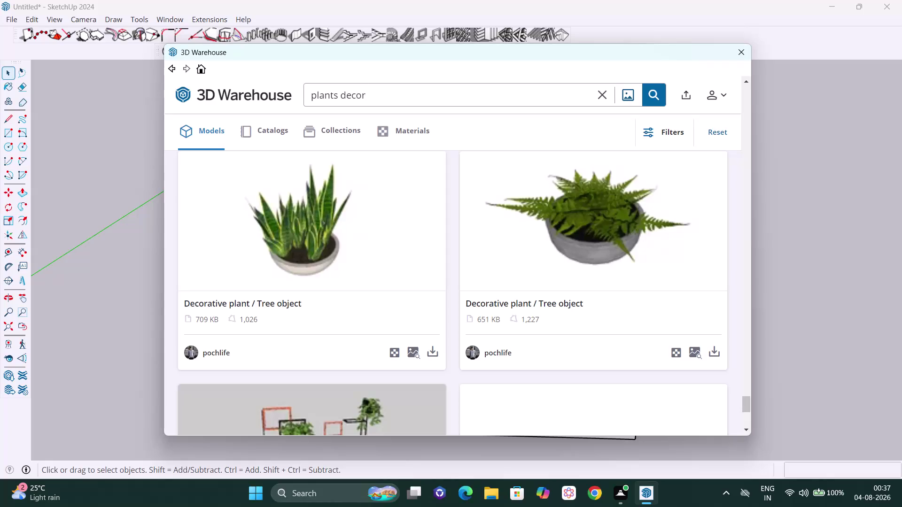
Replace the old search with 'snake plant' and browse the 3D Warehouse results.
key(BackSpace)
key(BackSpace)
key(BackSpace)
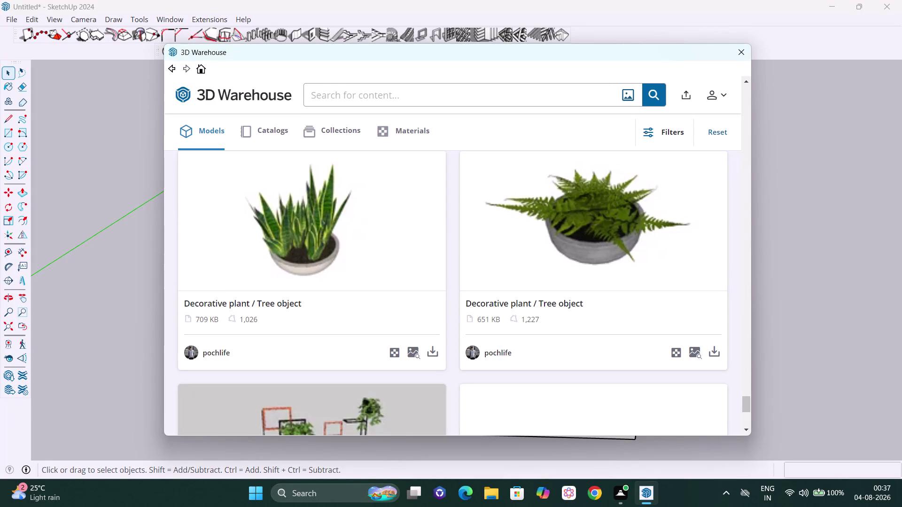
text(snake)
key(space)
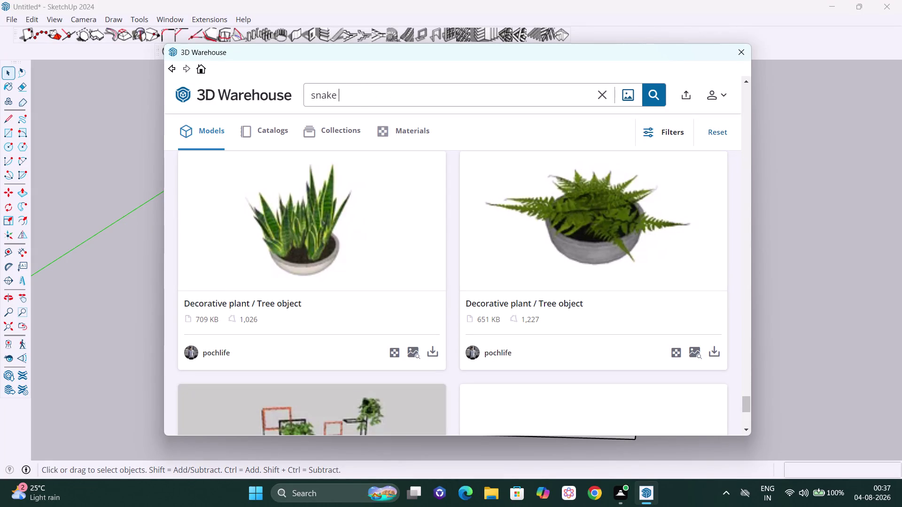
text(plant)
key(Return)
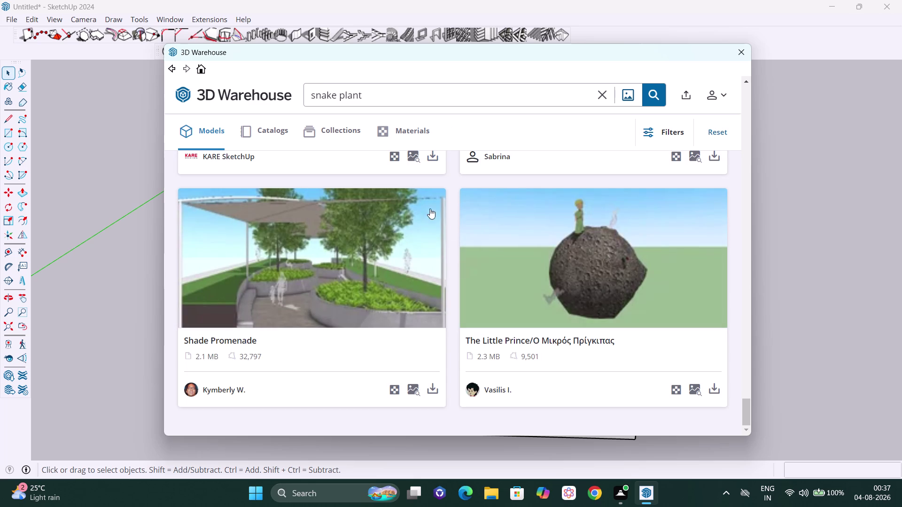
scroll(down, 3)
scroll(down, 3)
scroll(down, 3)
scroll(down, 3)
Clear the box and search for 'bird of paradise'.
click(366, 96)
key(BackSpace)
key(BackSpace)
key(BackSpace)
text(bi)
text(rd)
key(space)
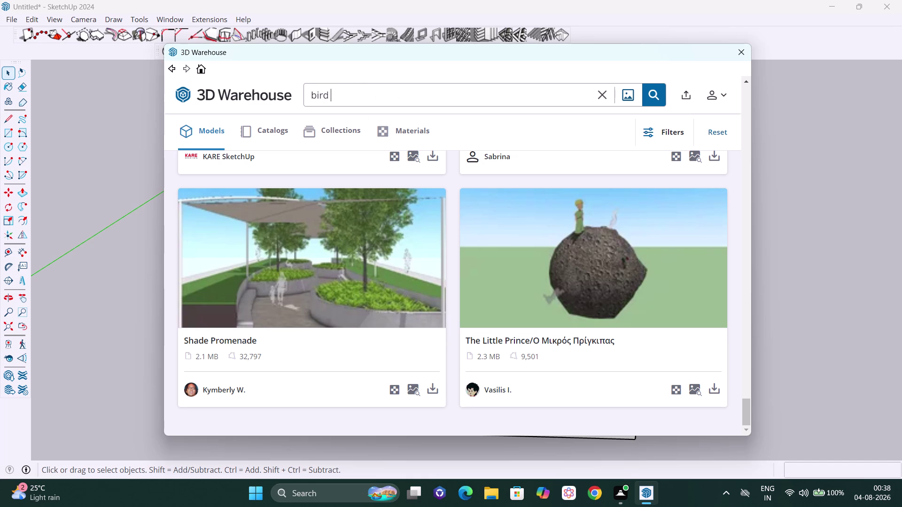
text(of p[ara)
text(dise)
key(Return)
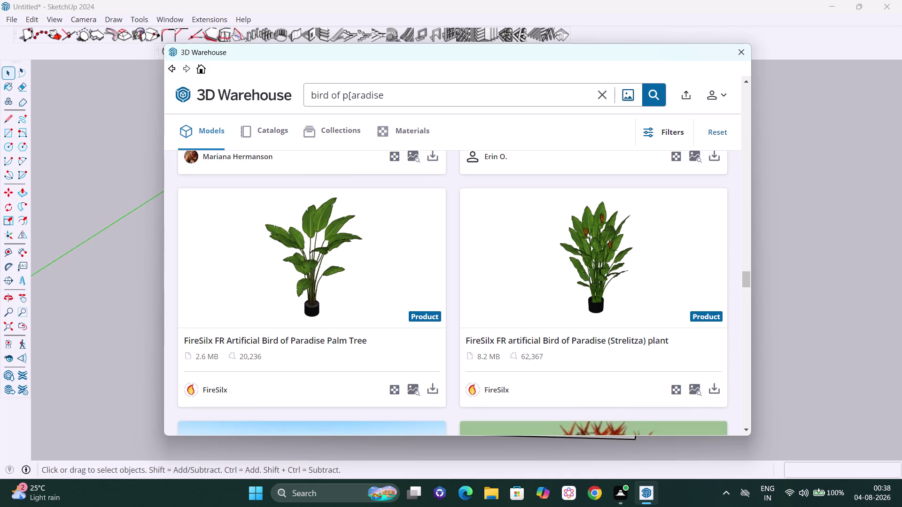
Remove the stray bracket typo and rerun the bird of paradise search.
click(352, 94)
key(BackSpace)
key(Return)
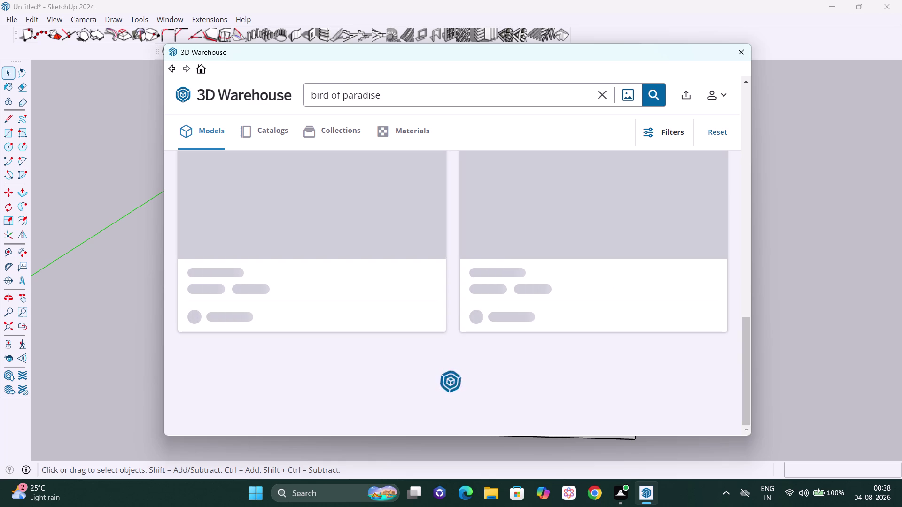
Browse the bird of paradise results and download the Strelitzia Nicolai Plant in Pot.
scroll(down, 3)
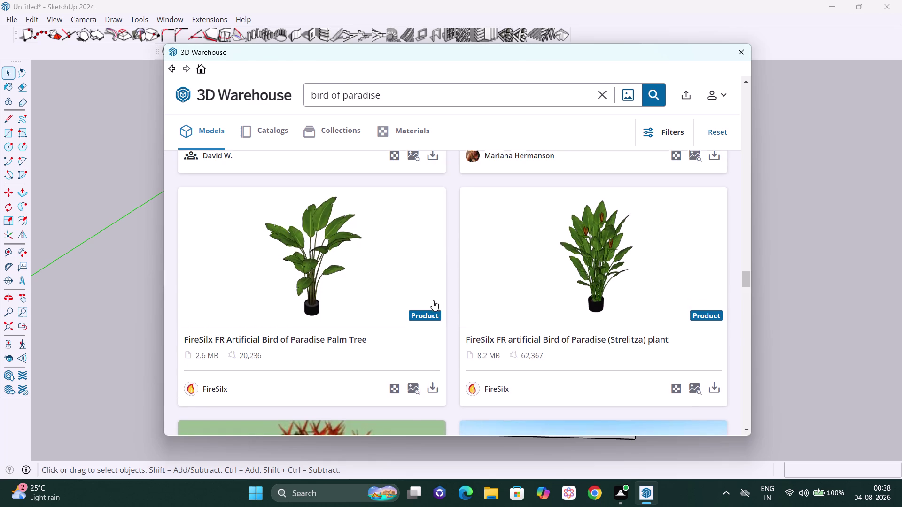
scroll(down, 3)
scroll(down, 3)
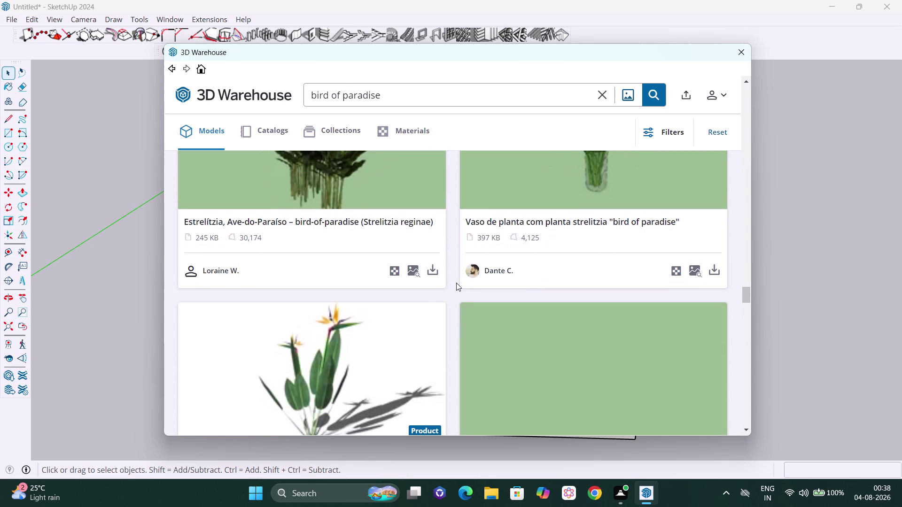
scroll(down, 3)
scroll(down, 3)
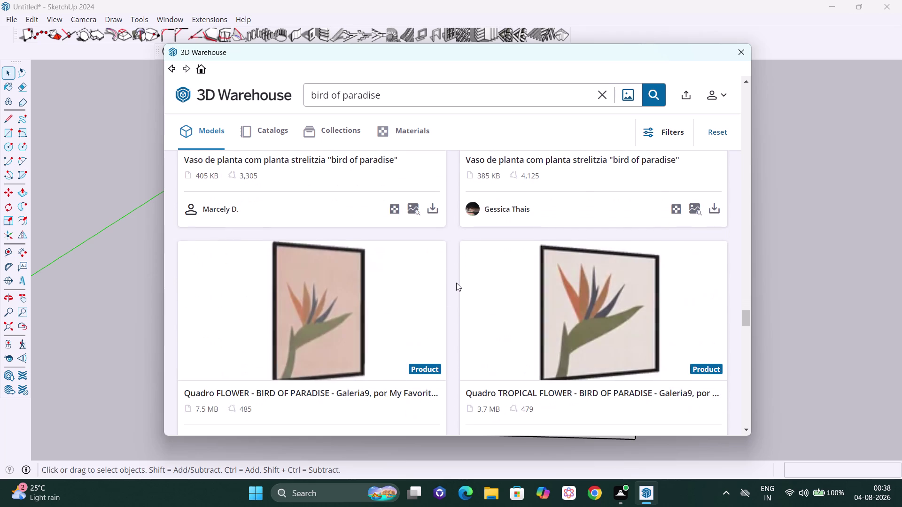
scroll(down, 3)
scroll(up, 3)
scroll(down, 3)
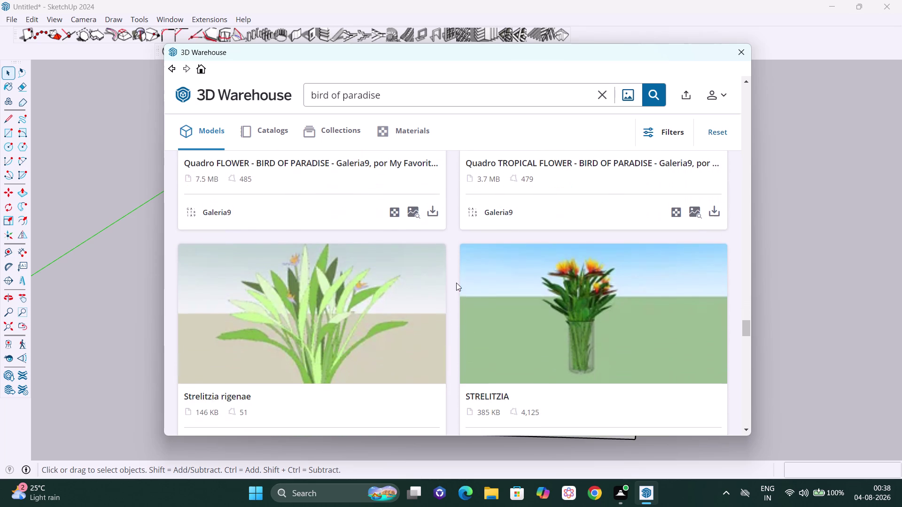
scroll(down, 3)
scroll(down, 3)
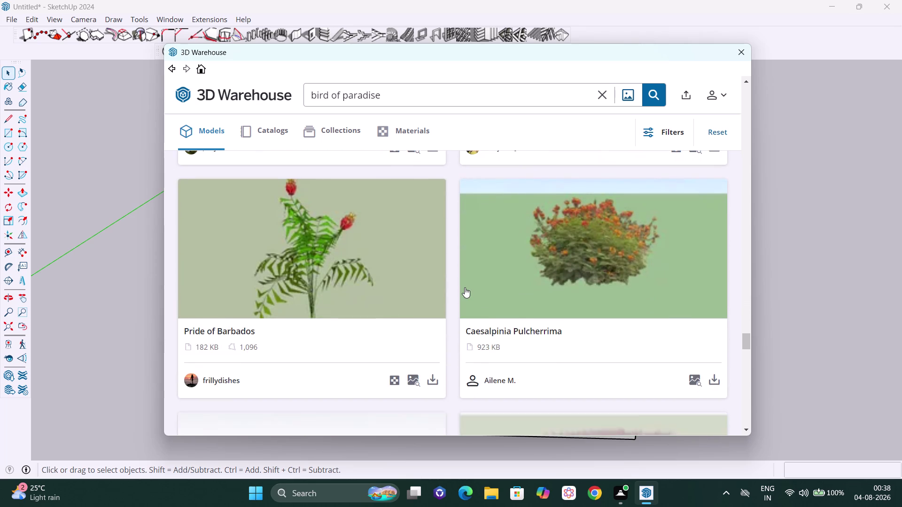
scroll(up, 3)
scroll(down, 3)
scroll(down, 3)
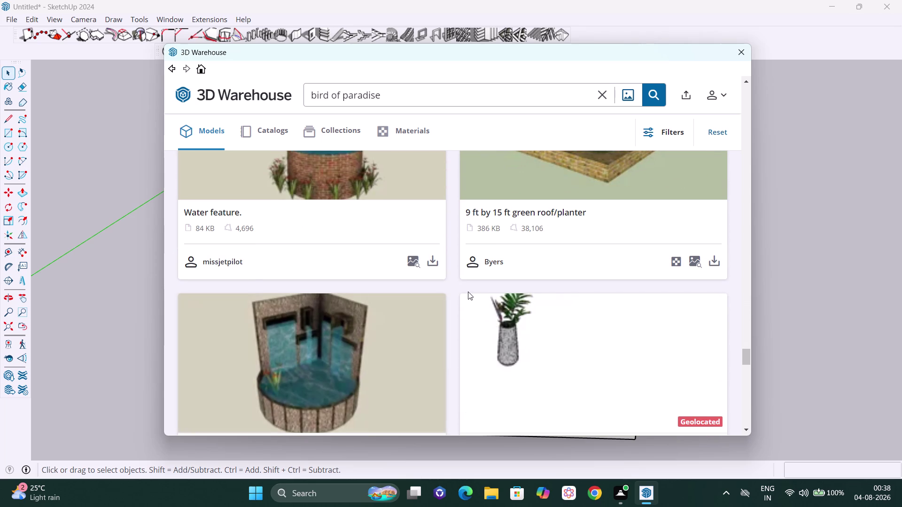
scroll(down, 3)
scroll(down, 3)
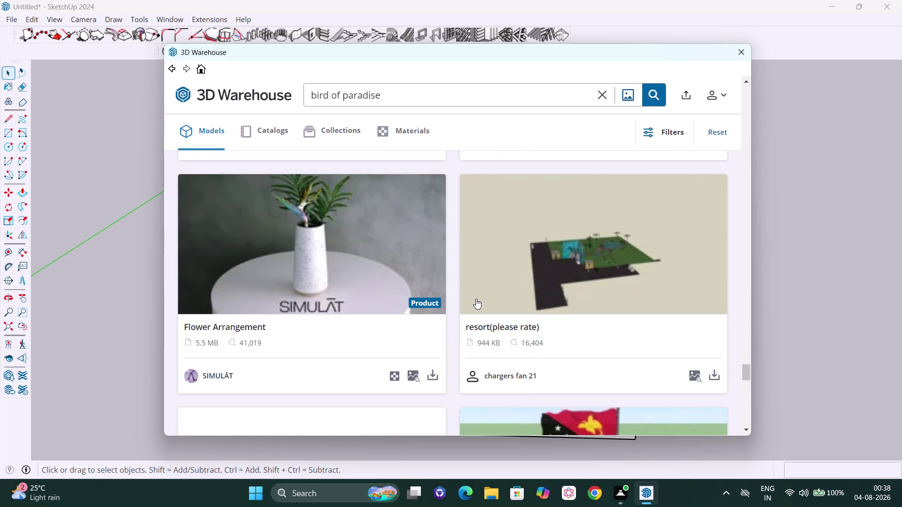
scroll(down, 3)
scroll(down, 3)
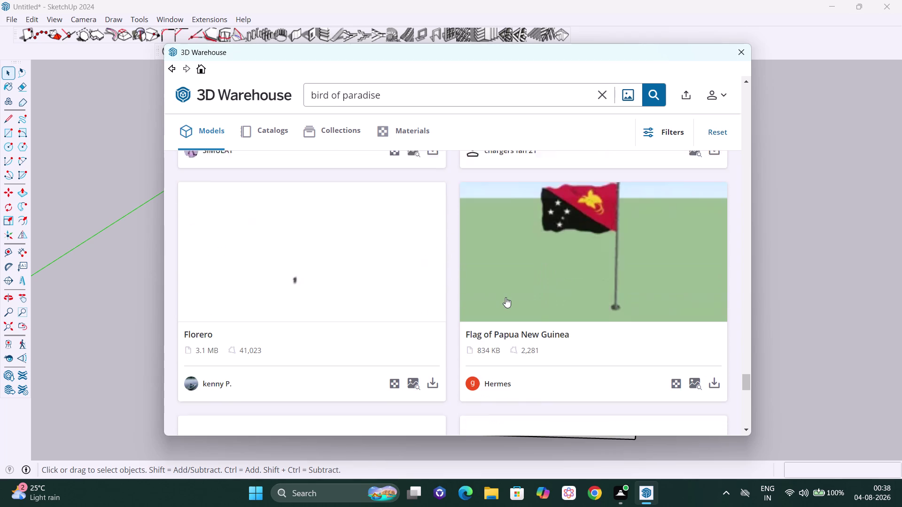
scroll(down, 3)
scroll(down, 3)
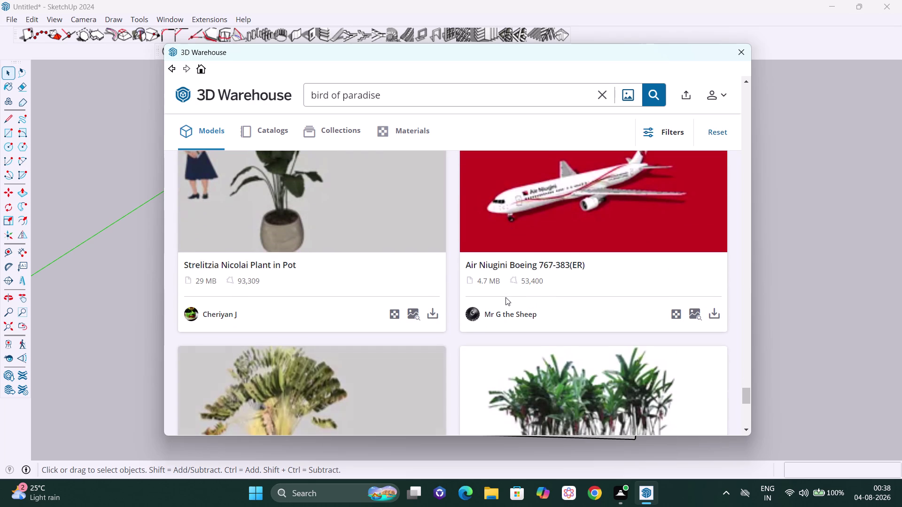
scroll(down, 3)
scroll(down, 3)
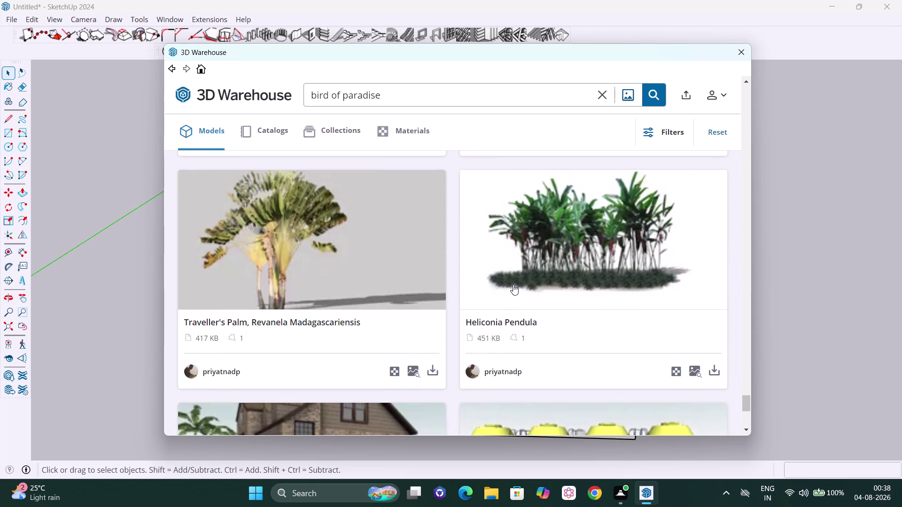
scroll(down, 3)
scroll(up, 3)
scroll(up, 3)
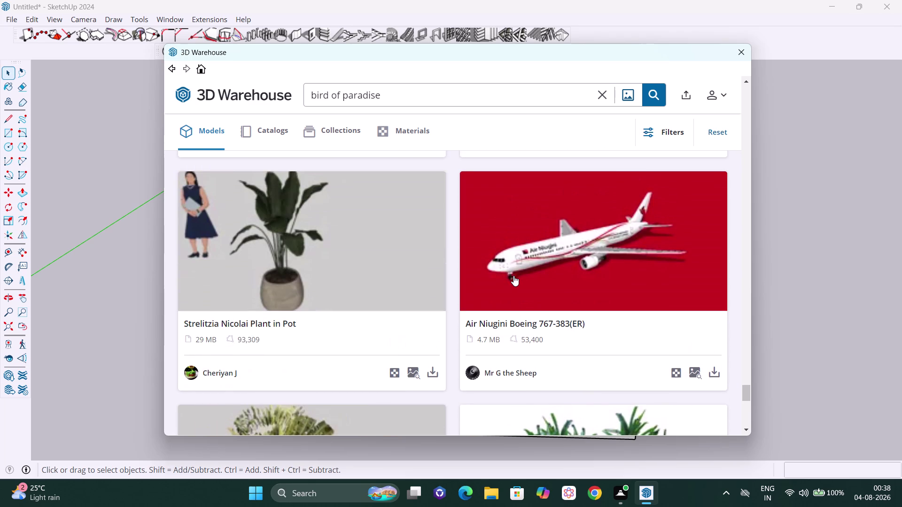
scroll(down, 3)
scroll(down, 3)
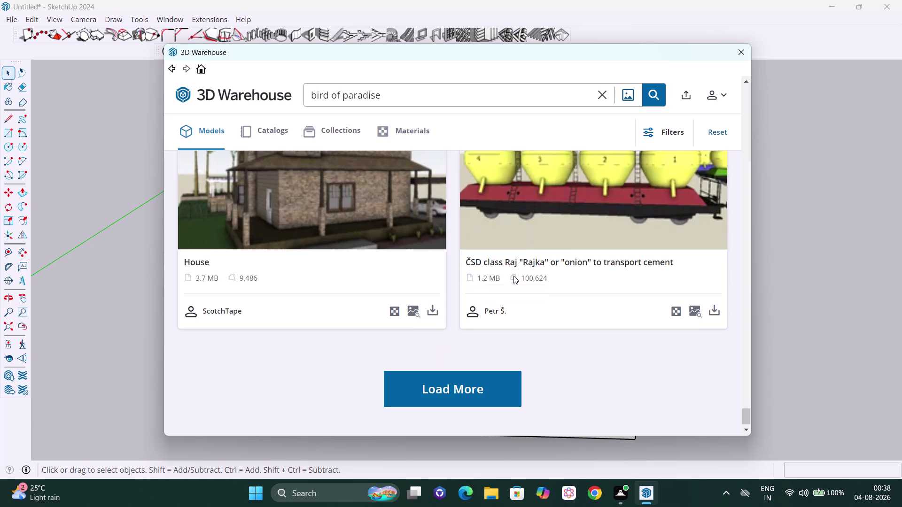
scroll(down, 3)
scroll(up, 3)
scroll(up, 3)
scroll(up, 3)
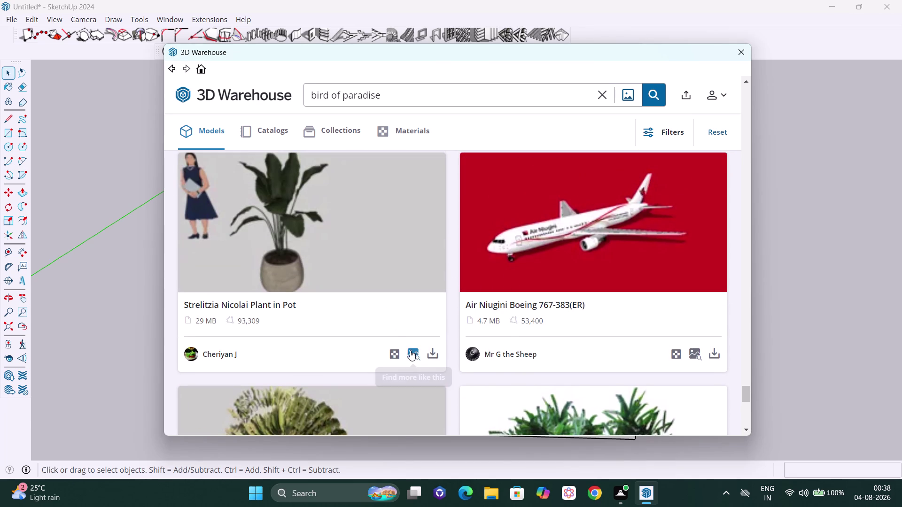
click(429, 352)
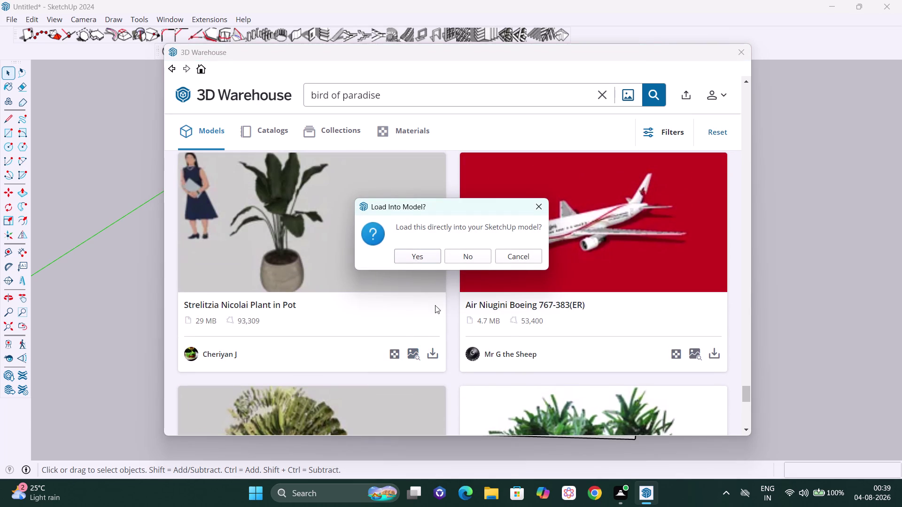
Load the Strelitzia plant into the model, accept the version warning, and place it by the TV unit.
click(416, 260)
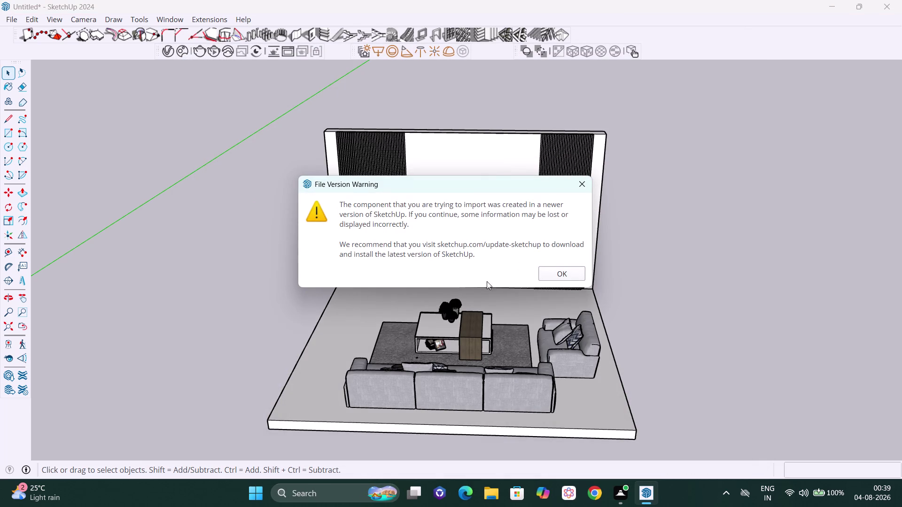
click(569, 273)
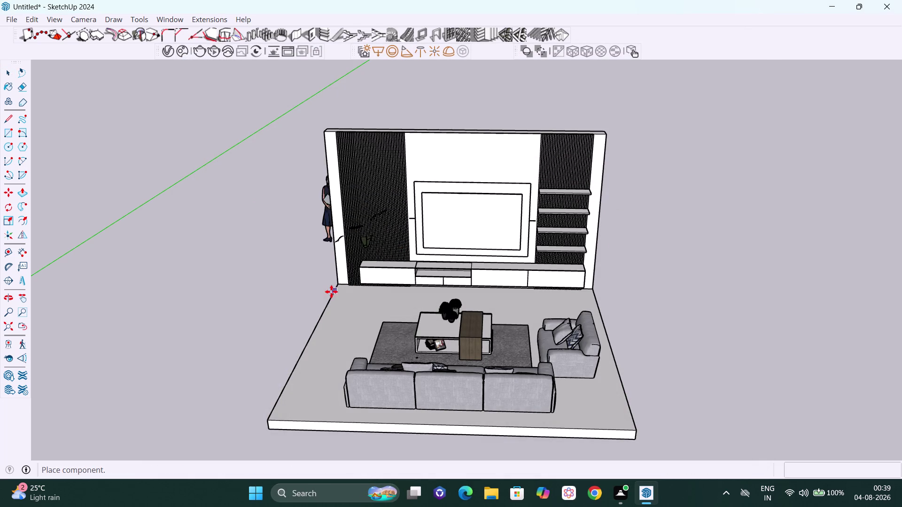
middle_drag(332, 291, 509, 281)
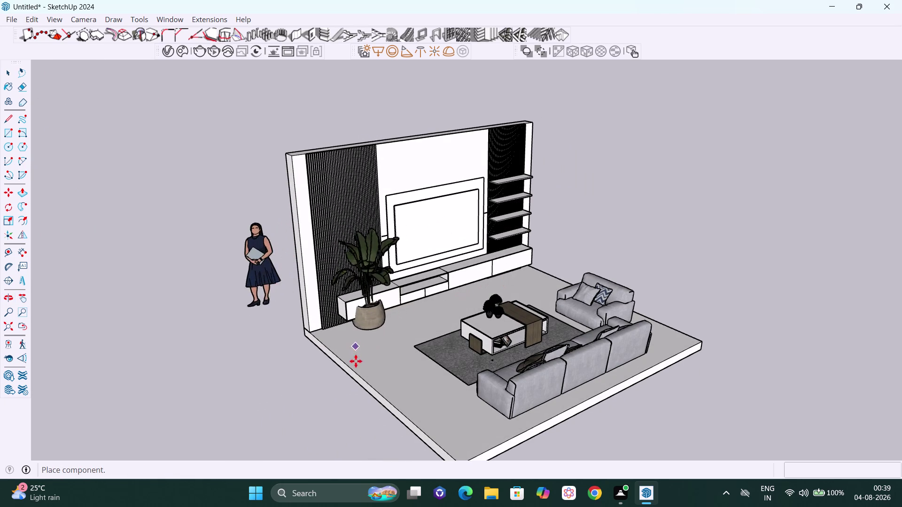
click(374, 377)
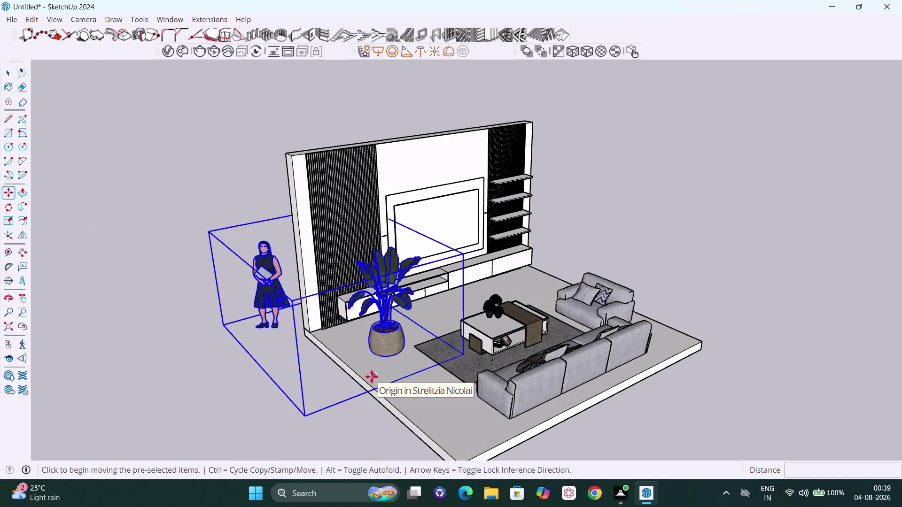
Delete the scale figure from inside the plant component.
key(space)
click(254, 291)
double_click(261, 299)
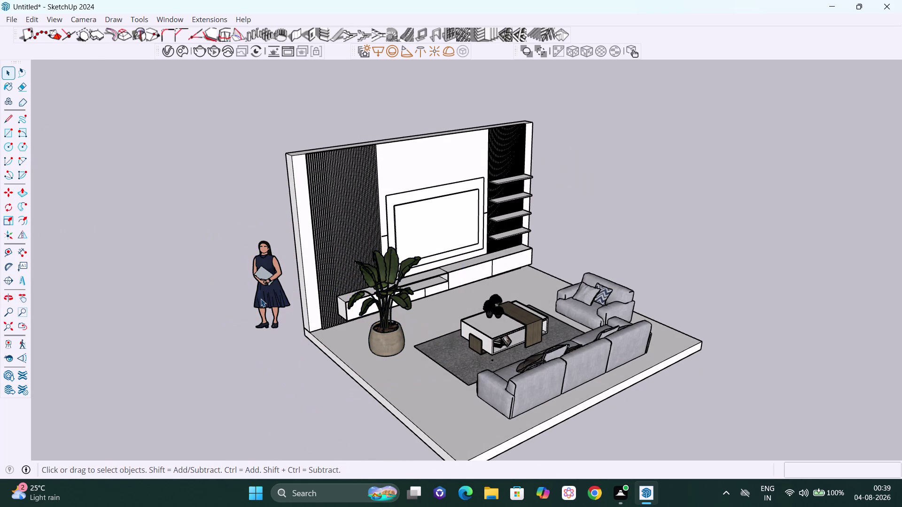
click(260, 298)
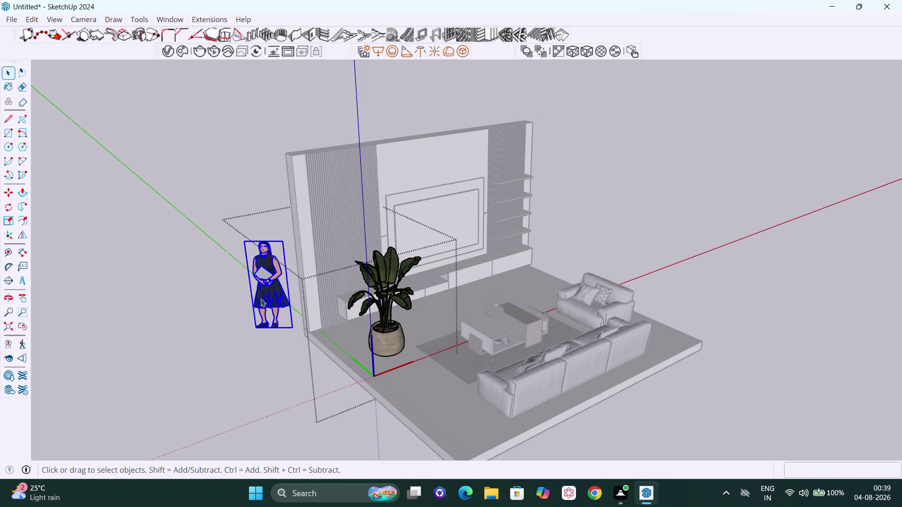
key(Delete)
click(231, 294)
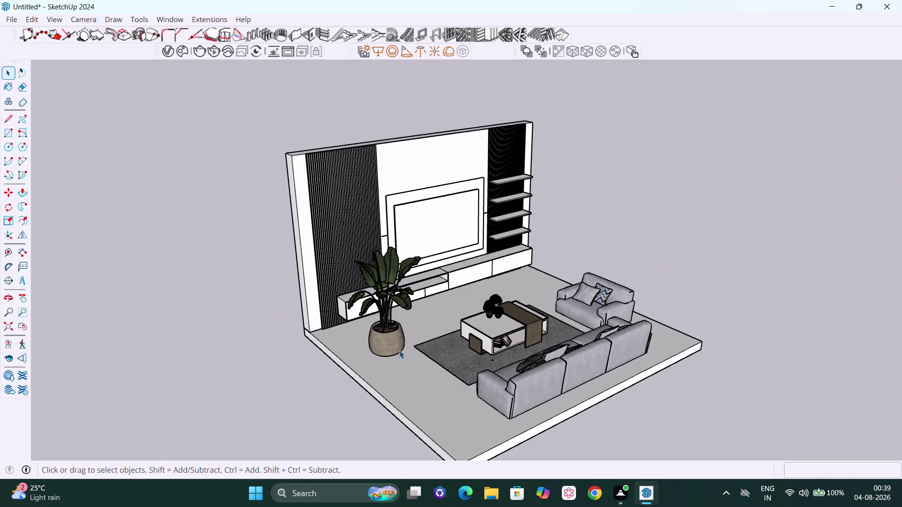
Move the potted plant from its bottom corner to a spot near the slatted wall.
click(397, 343)
scroll(up, 3)
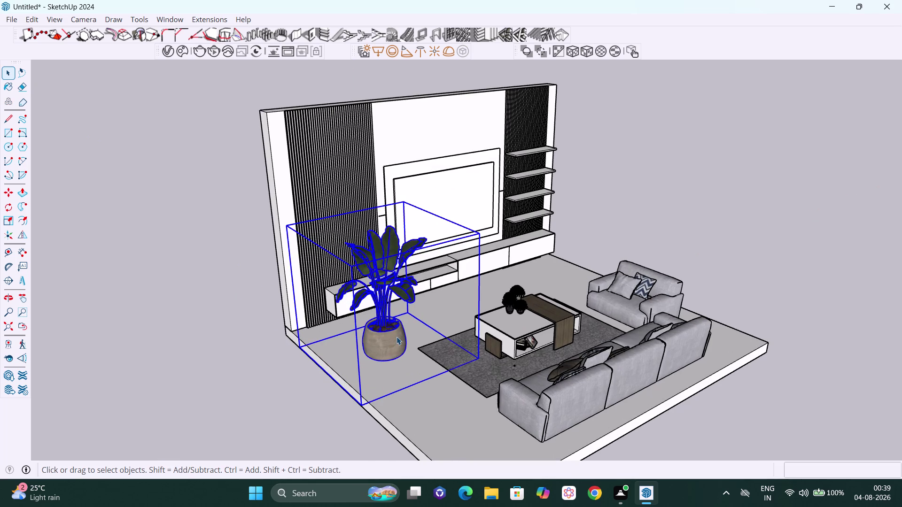
middle_drag(395, 339, 394, 356)
key(m)
scroll(up, 3)
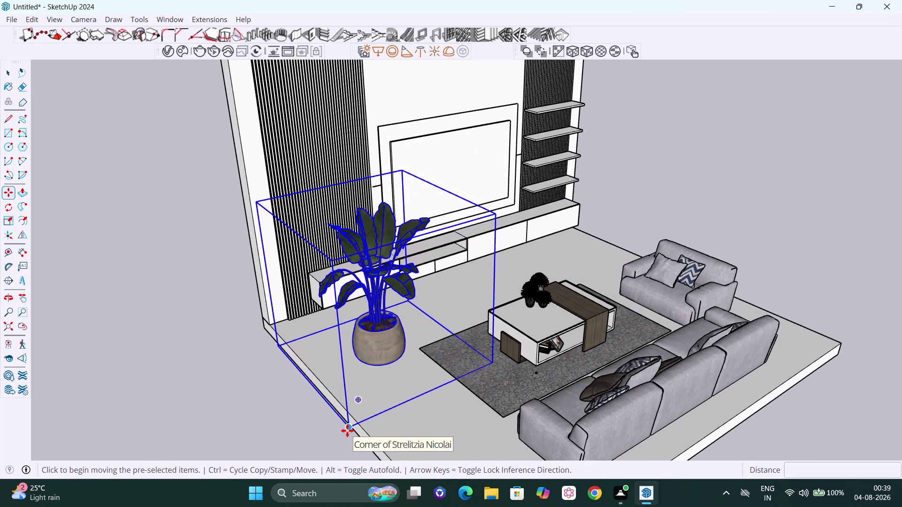
click(347, 430)
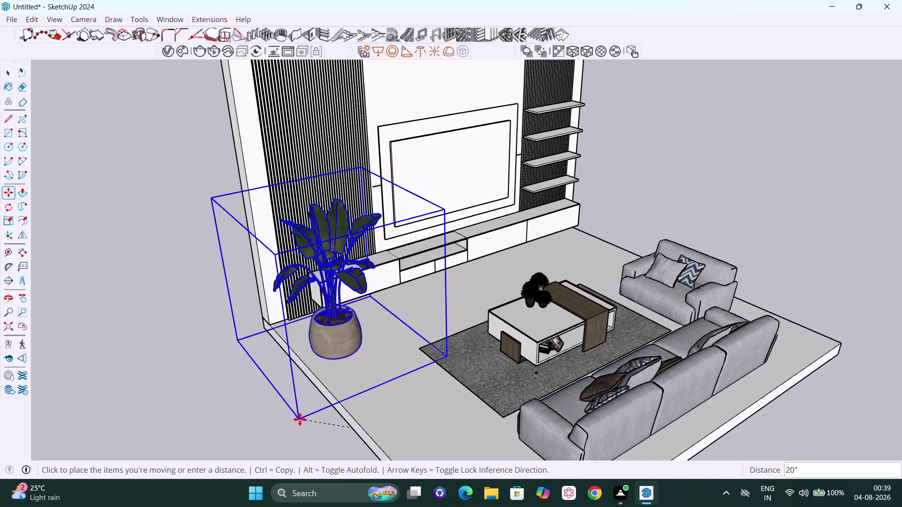
click(282, 415)
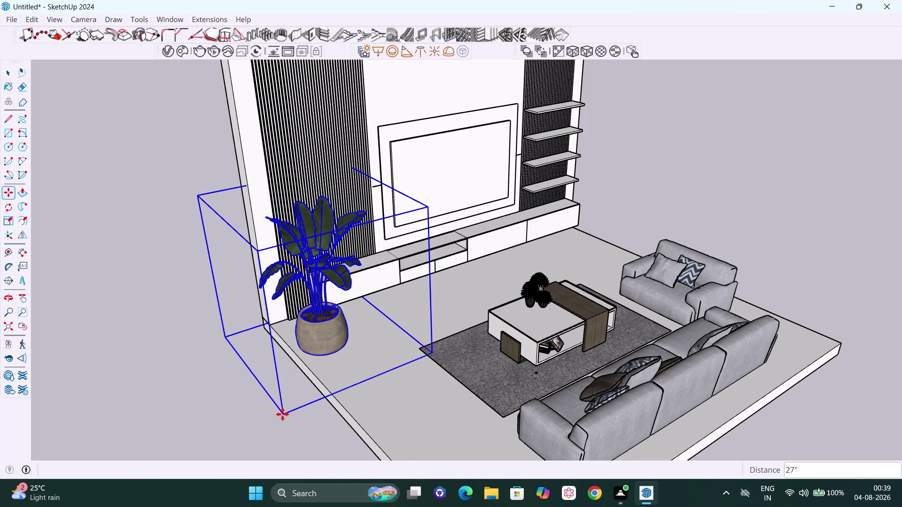
key(s)
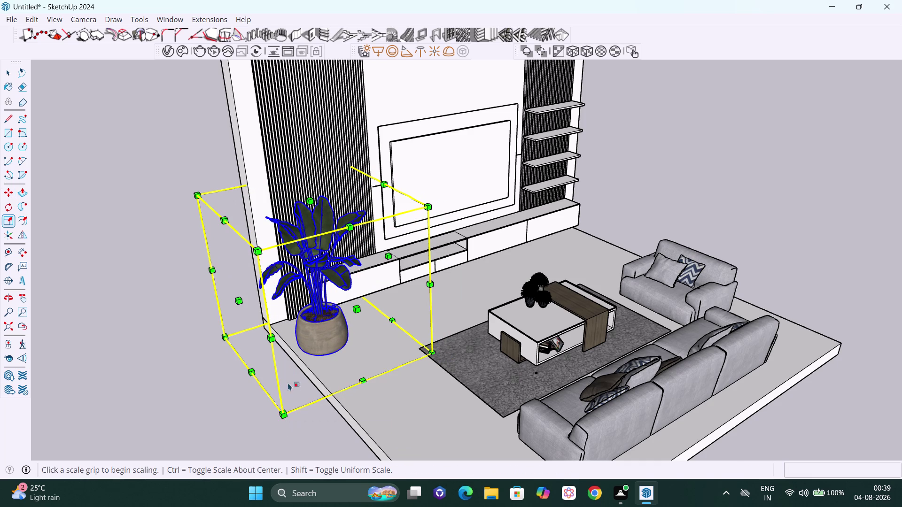
click(224, 218)
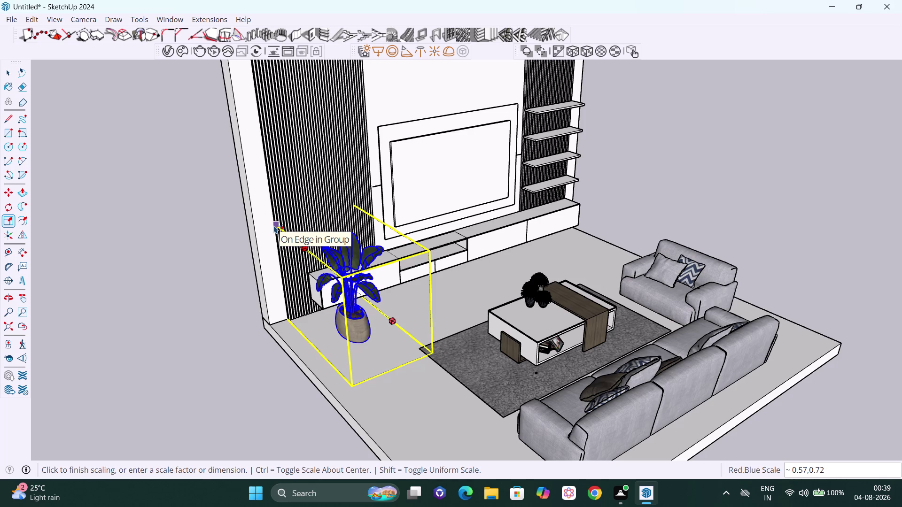
key(Escape)
key(space)
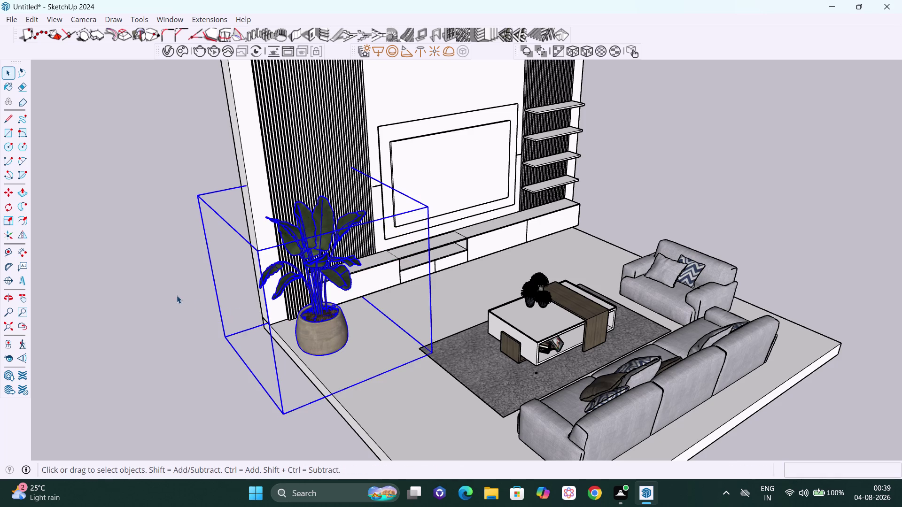
scroll(down, 3)
middle_drag(205, 327, 269, 336)
key(s)
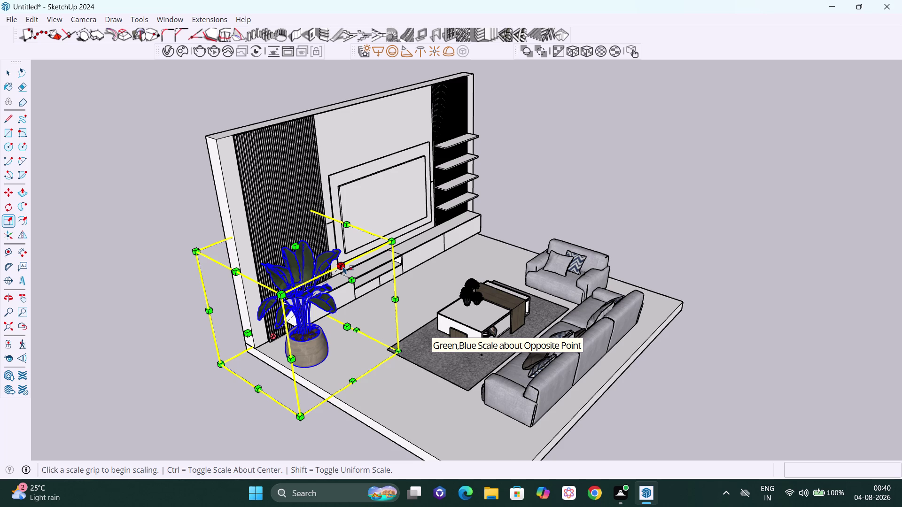
click(342, 266)
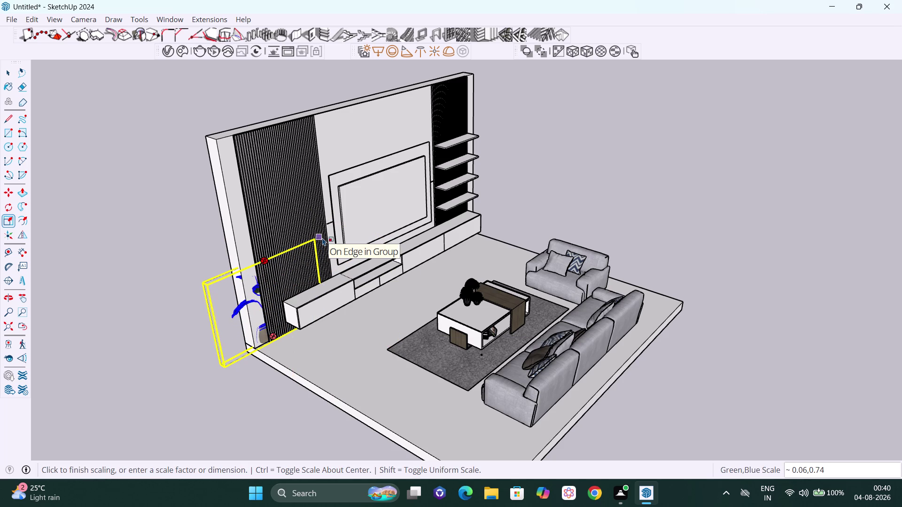
key(Escape)
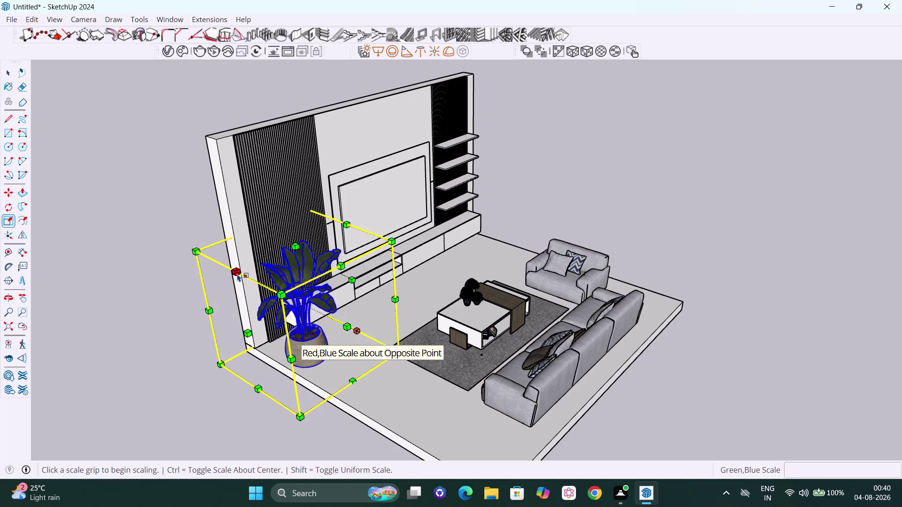
click(237, 274)
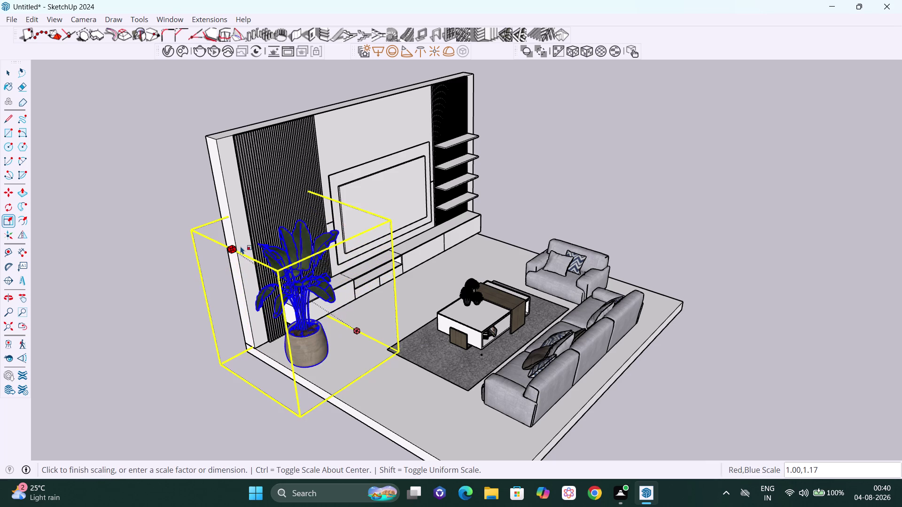
key(Escape)
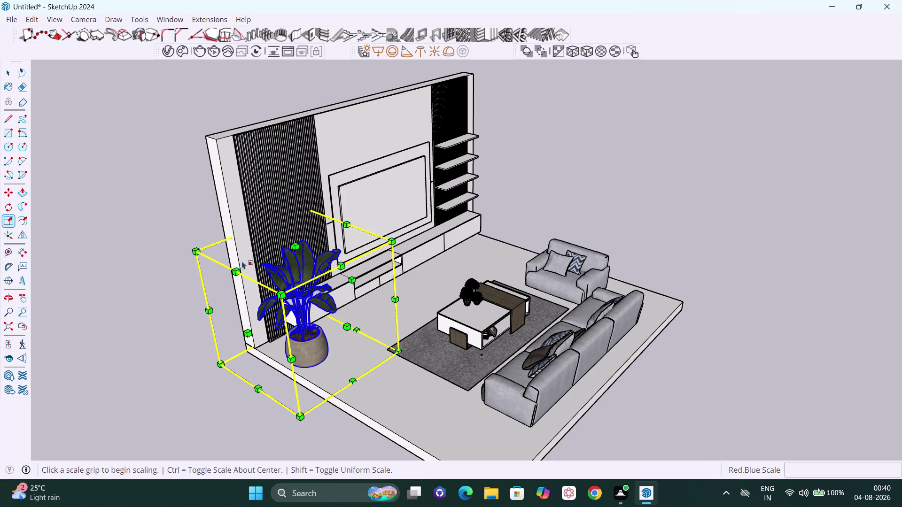
drag(240, 271, 256, 266)
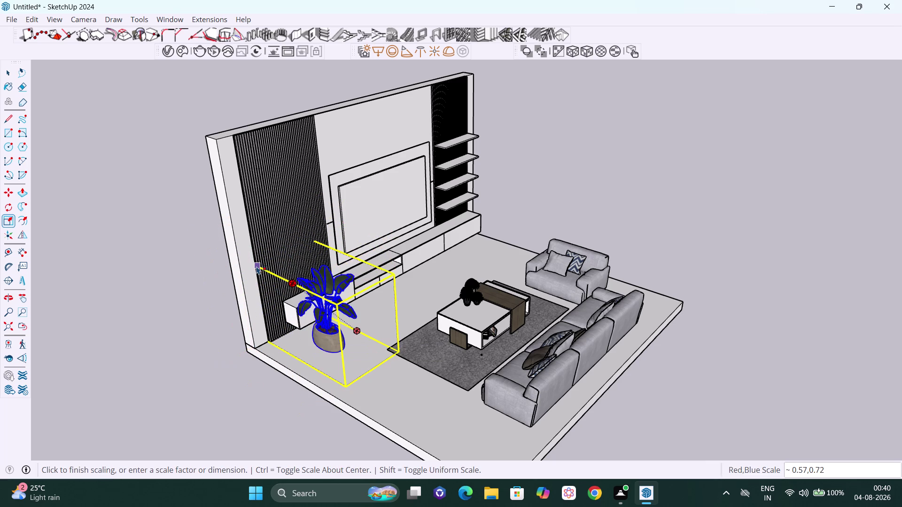
drag(256, 266, 241, 262)
key(Escape)
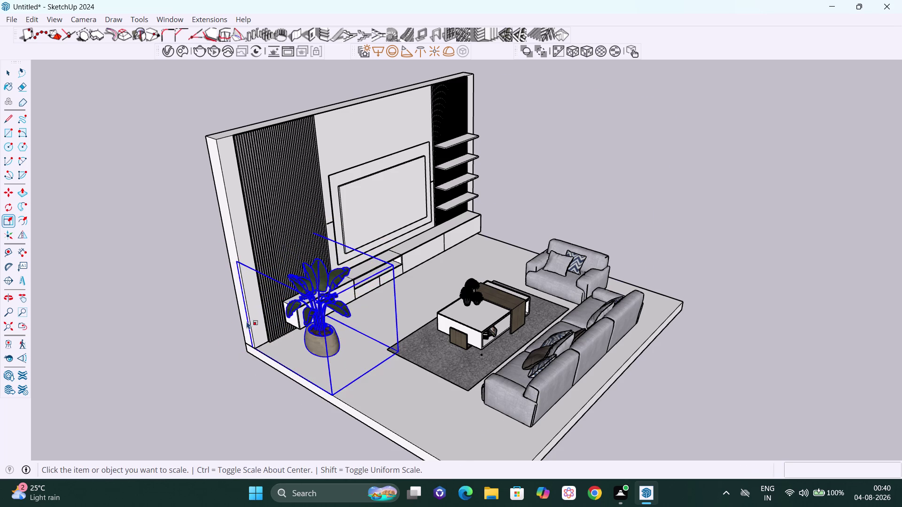
click(238, 342)
scroll(down, 3)
middle_drag(363, 323, 287, 298)
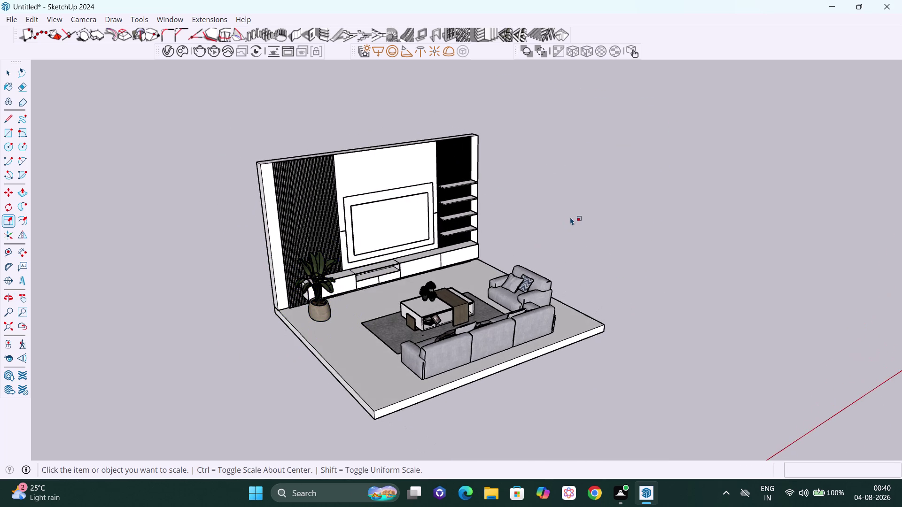
click(573, 216)
middle_drag(560, 219, 477, 225)
scroll(up, 3)
scroll(up, 3)
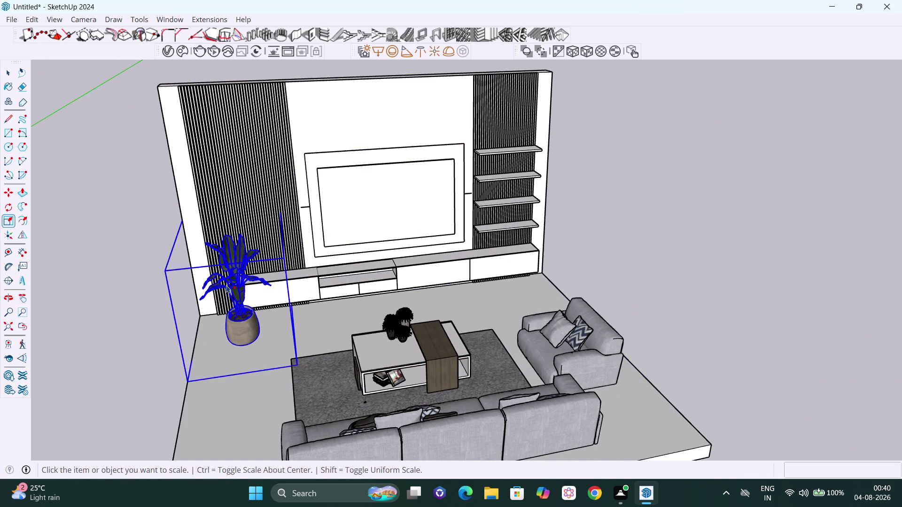
scroll(up, 3)
middle_drag(215, 294, 186, 283)
scroll(up, 3)
scroll(up, 3)
click(252, 309)
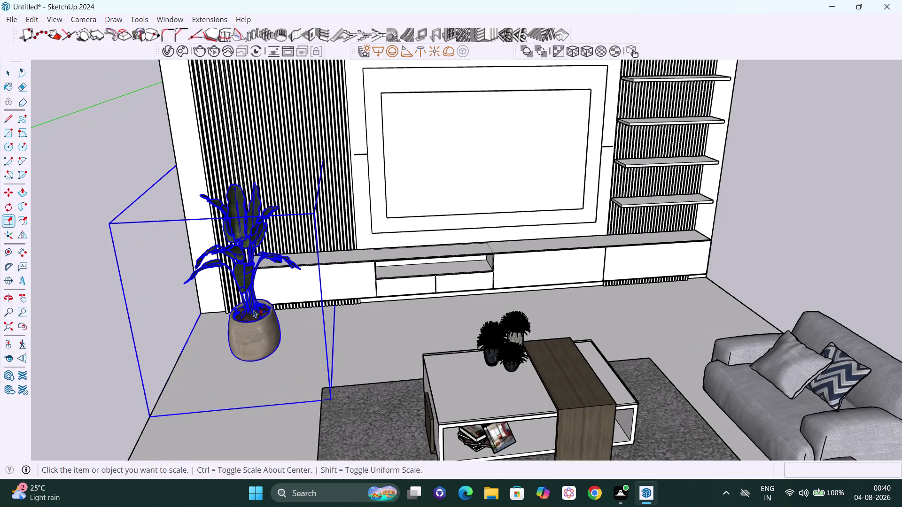
scroll(up, 3)
middle_drag(254, 337, 248, 337)
key(m)
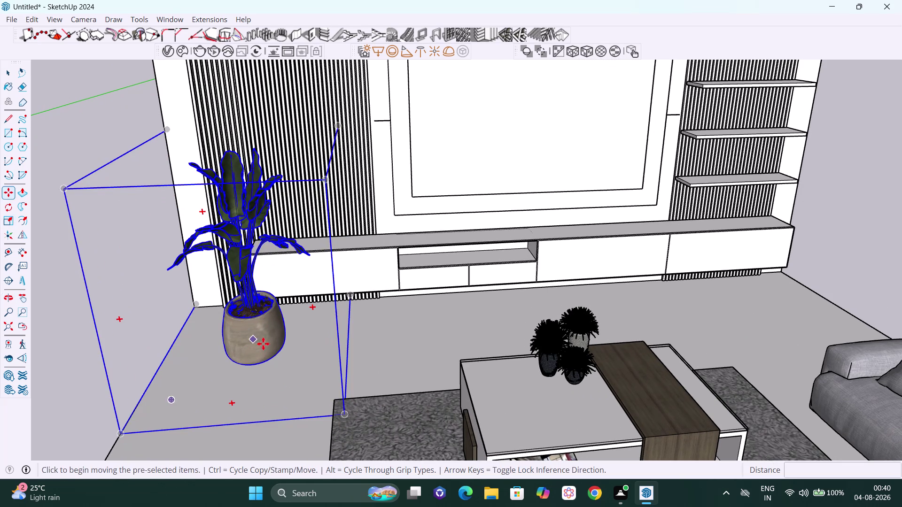
click(271, 356)
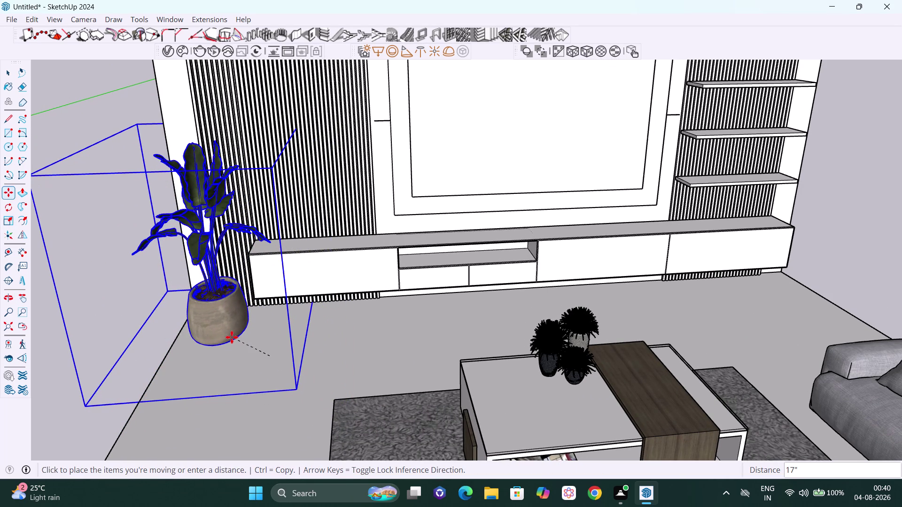
click(232, 337)
scroll(down, 3)
middle_drag(191, 348, 303, 271)
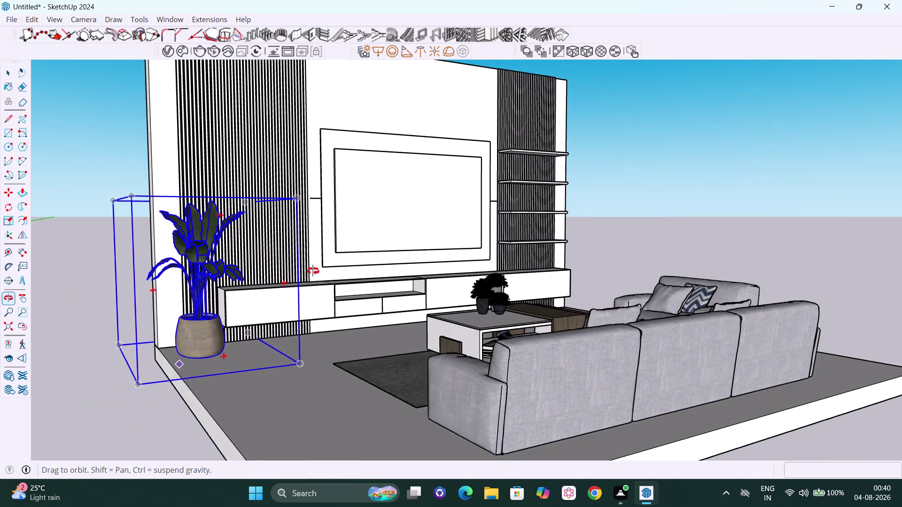
middle_drag(304, 272, 468, 282)
scroll(down, 3)
middle_drag(267, 415, 284, 450)
scroll(up, 3)
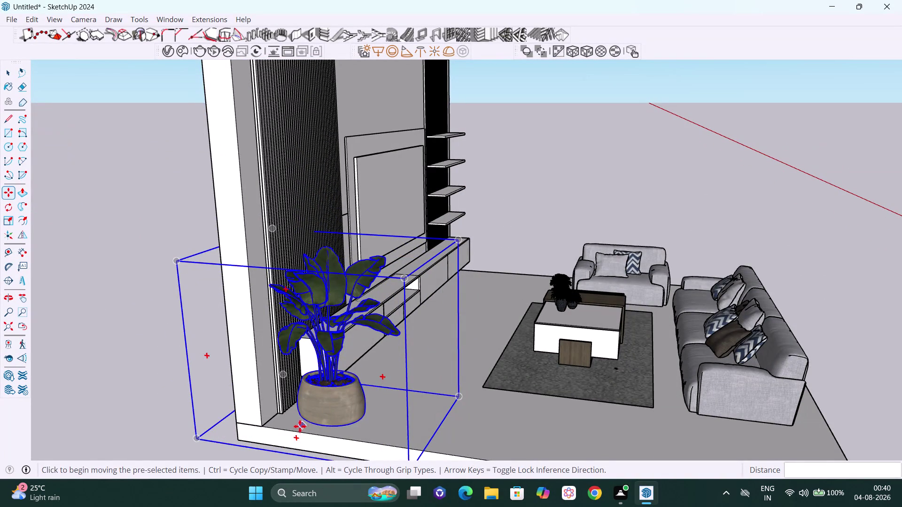
key(d)
key(space)
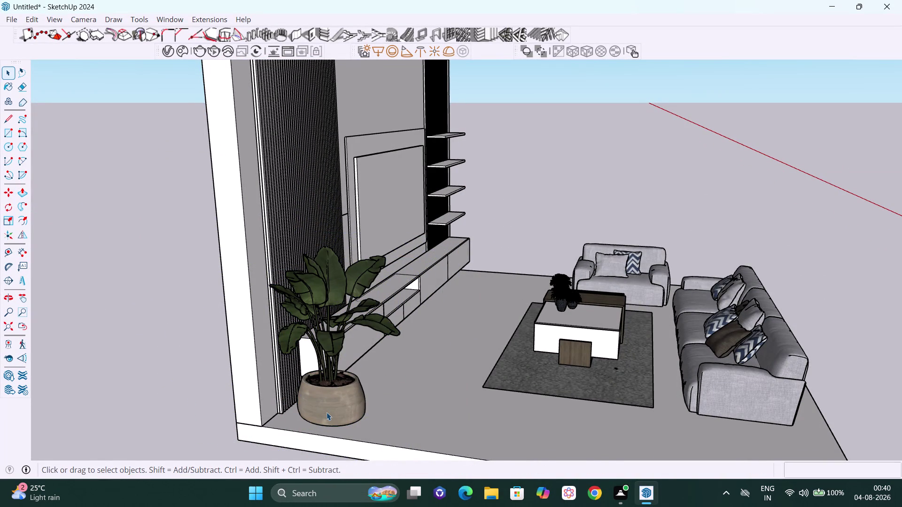
click(327, 412)
key(s)
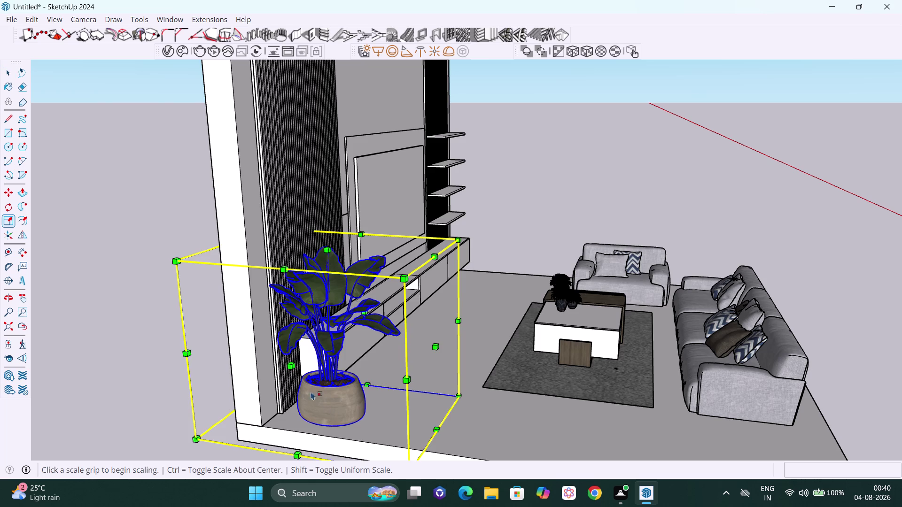
click(295, 367)
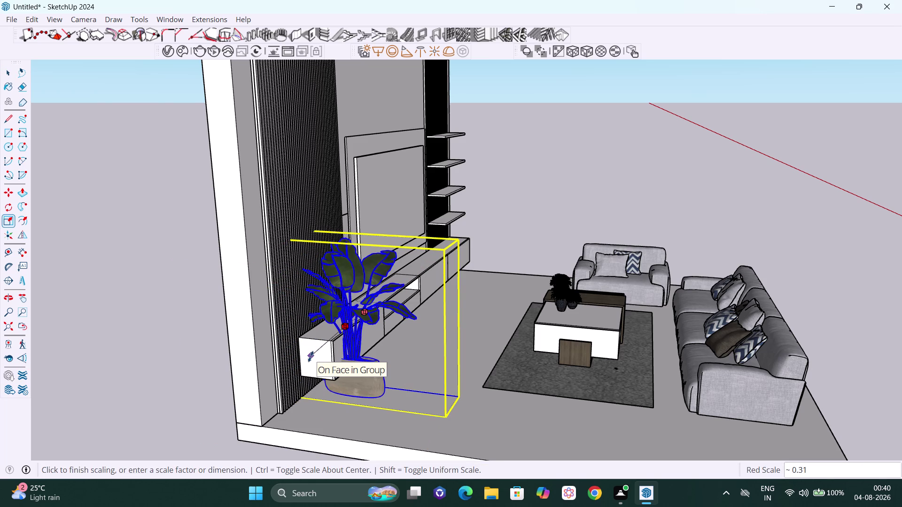
key(Escape)
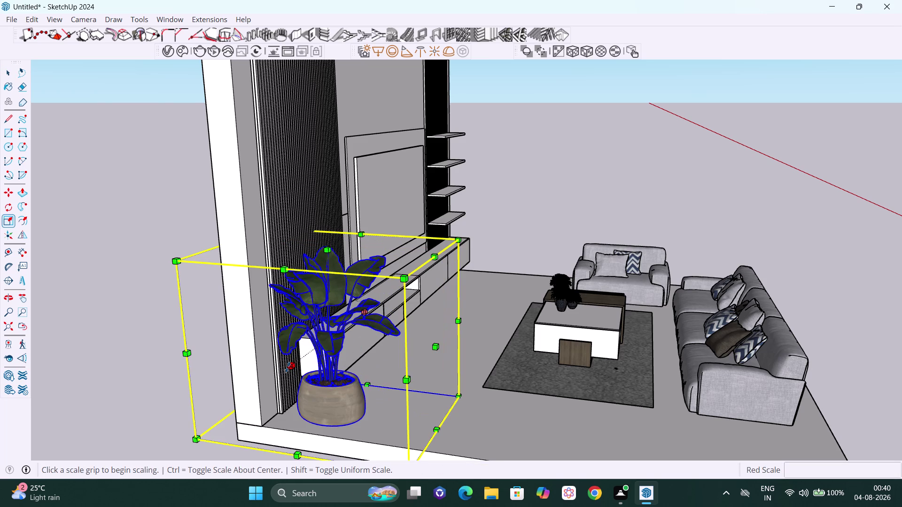
click(288, 368)
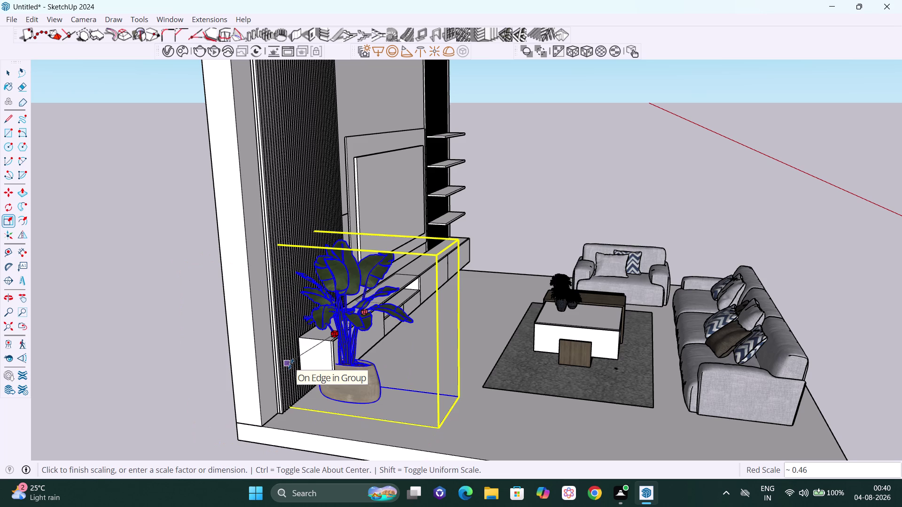
key(Escape)
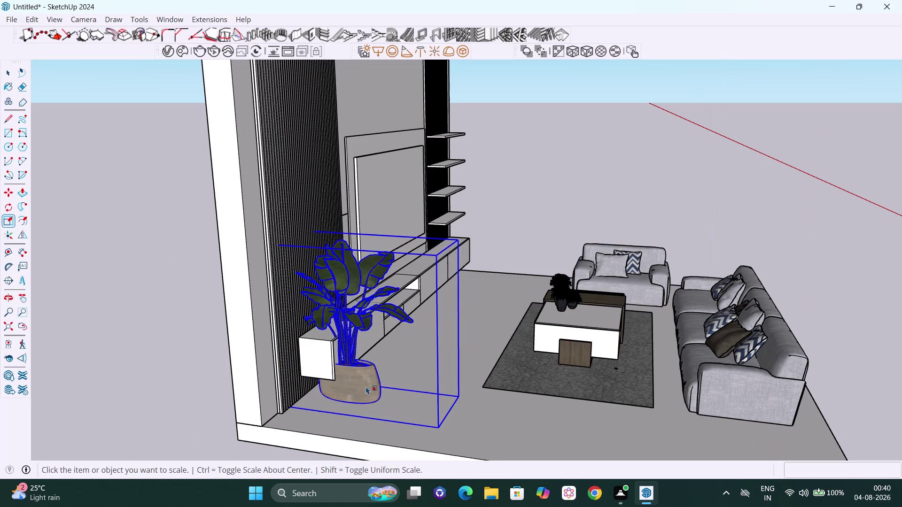
scroll(down, 3)
middle_drag(395, 403, 244, 401)
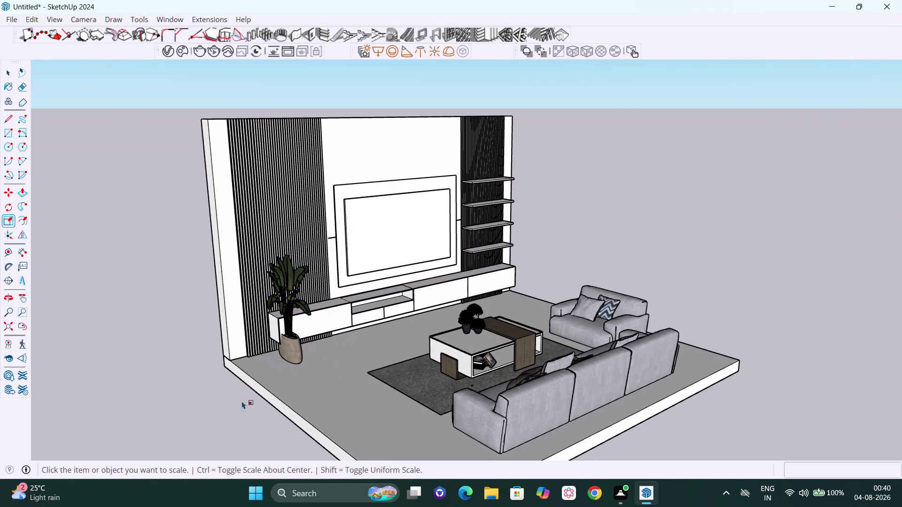
key(ctrl+z)
key(space)
click(255, 354)
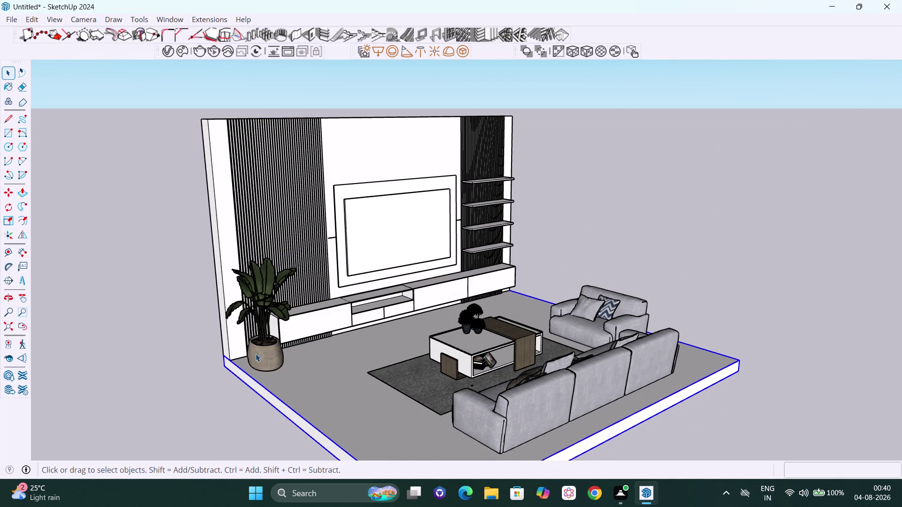
middle_drag(279, 353, 246, 366)
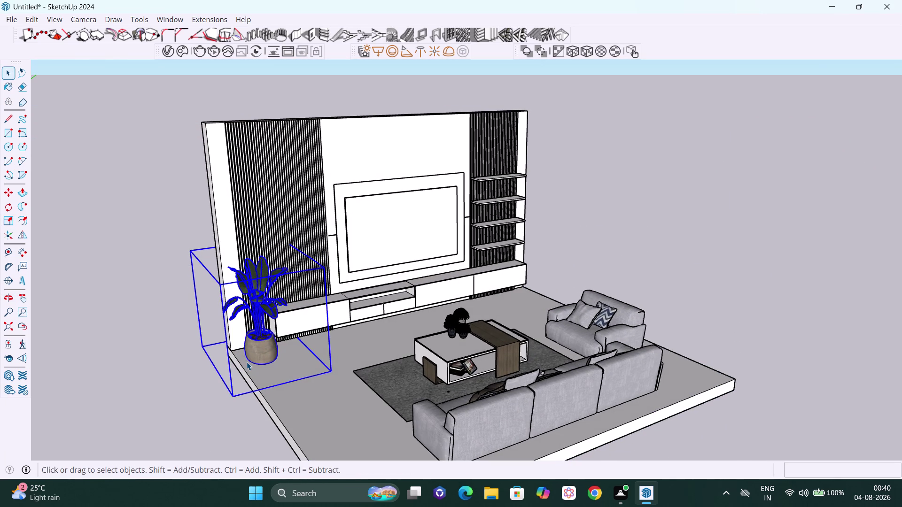
key(s)
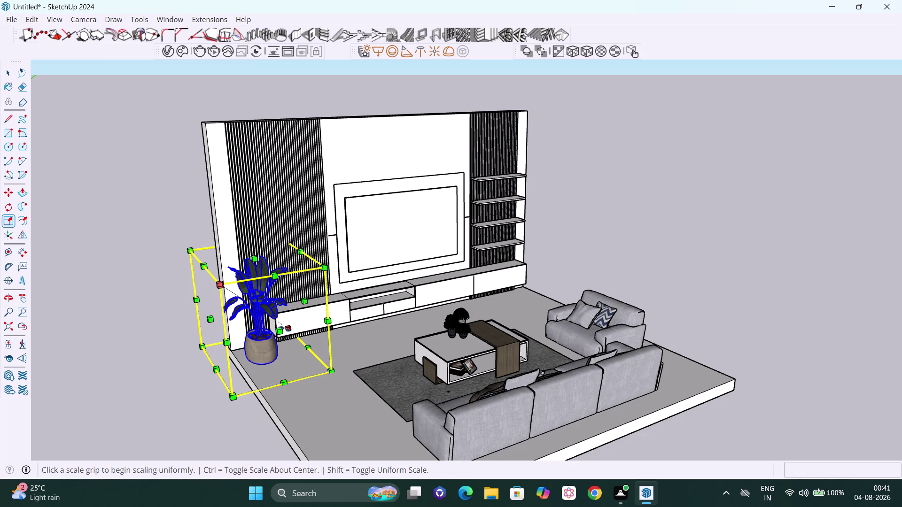
click(284, 334)
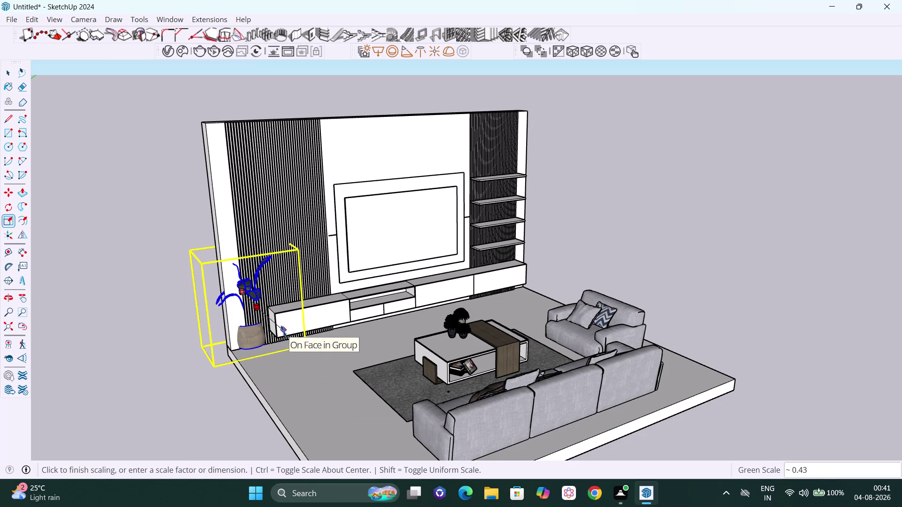
key(Escape)
key(space)
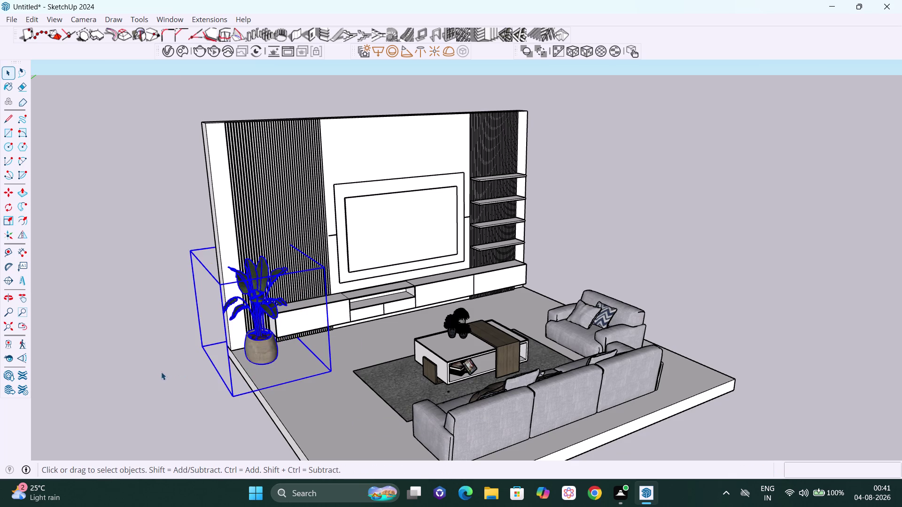
click(161, 370)
scroll(down, 3)
Move the potted plant about 12 inches from its bottom corner.
middle_drag(229, 370, 360, 379)
scroll(up, 3)
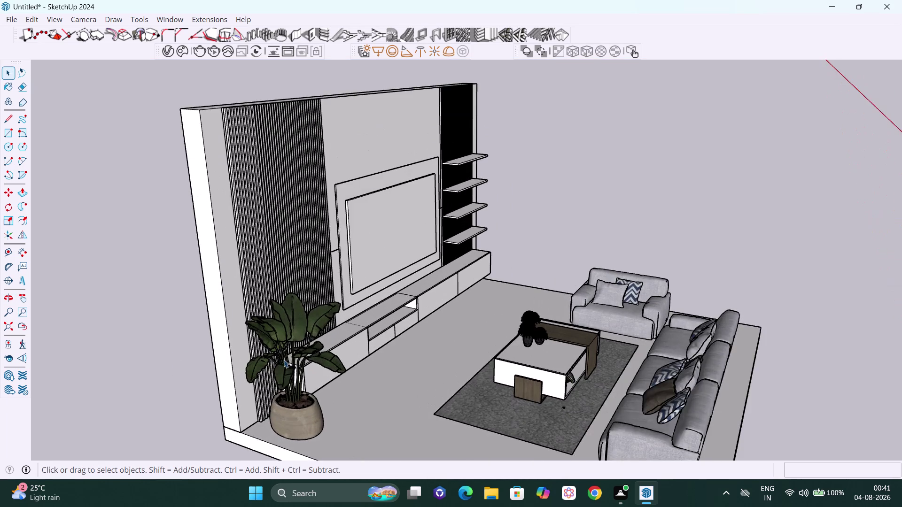
scroll(up, 3)
scroll(down, 3)
scroll(down, 3)
middle_drag(291, 406, 346, 373)
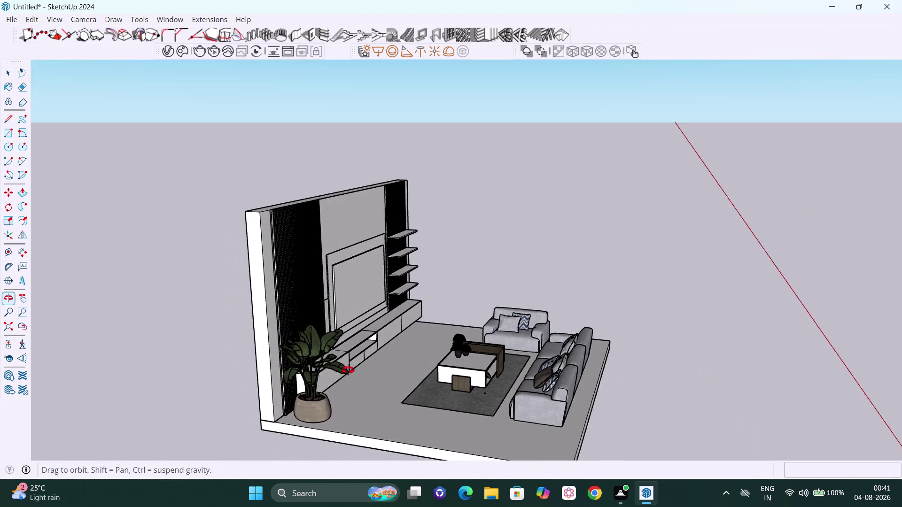
middle_drag(346, 373, 431, 324)
scroll(up, 3)
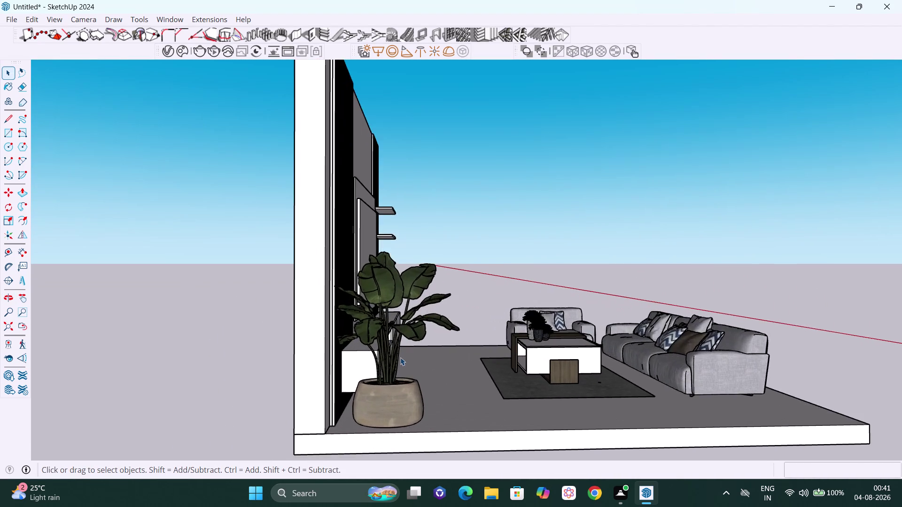
scroll(up, 3)
scroll(down, 3)
scroll(down, 3)
middle_drag(399, 362, 364, 358)
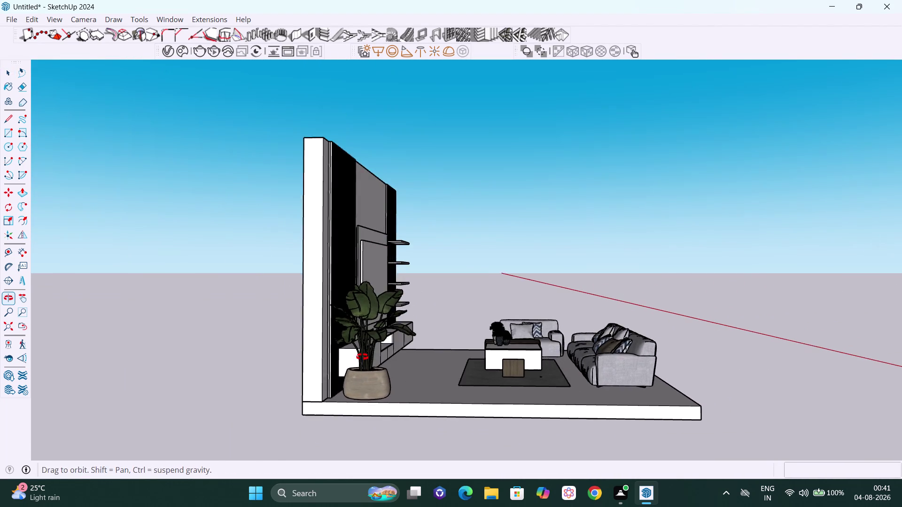
middle_drag(363, 357, 362, 357)
scroll(up, 3)
scroll(down, 3)
scroll(up, 3)
click(349, 387)
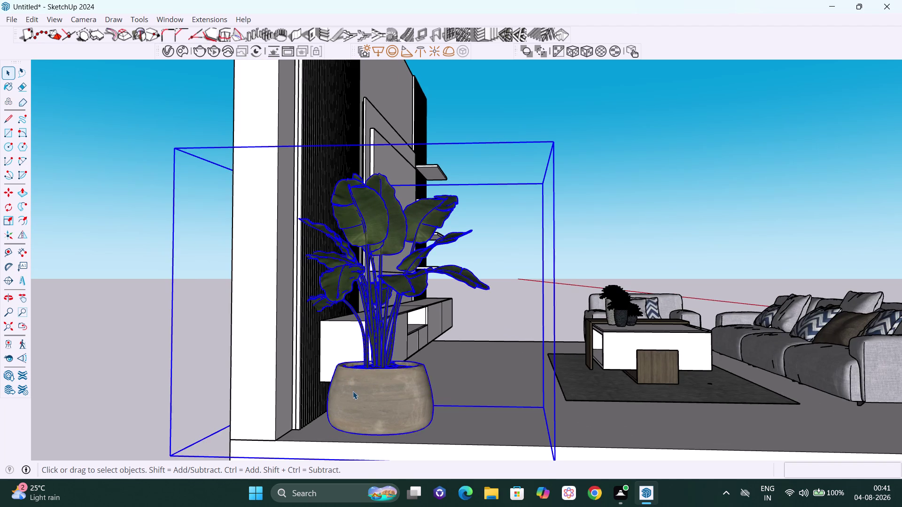
scroll(down, 3)
middle_drag(360, 396, 356, 390)
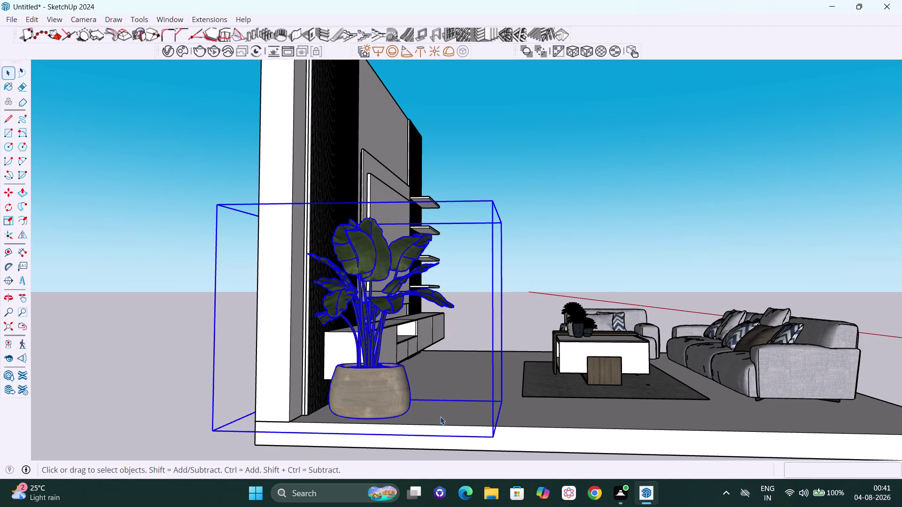
key(m)
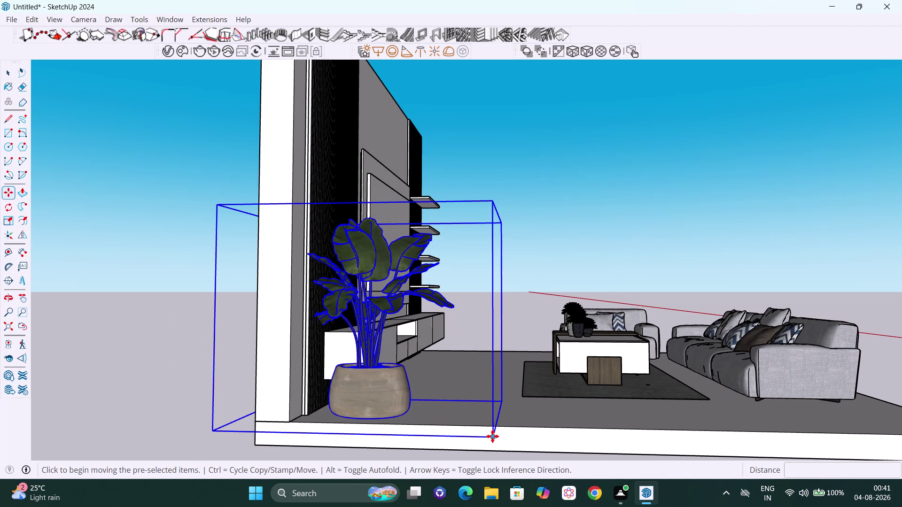
click(493, 437)
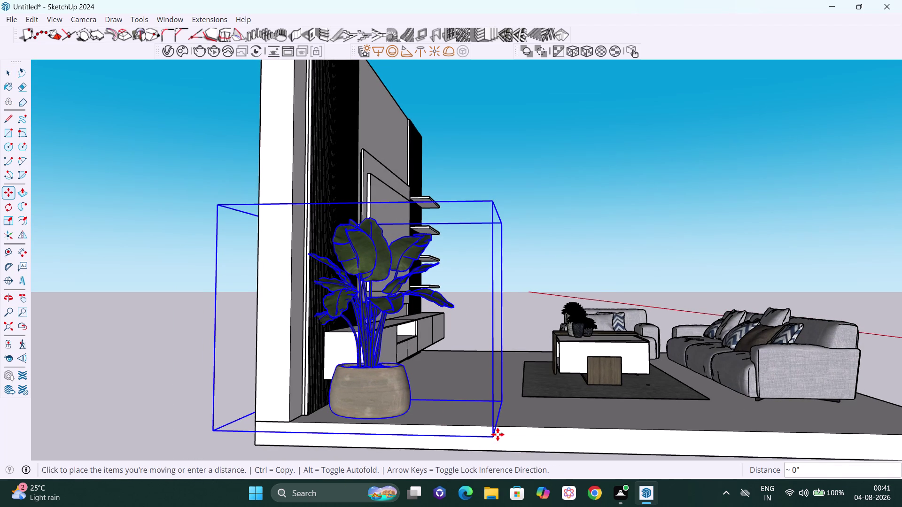
click(505, 429)
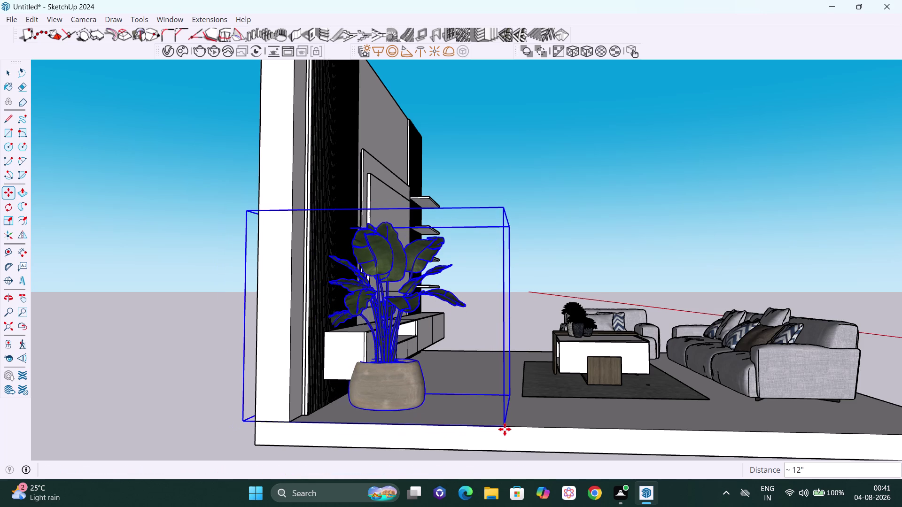
Shift the plant 8 inches along the green axis toward the TV unit.
scroll(down, 3)
middle_drag(505, 433, 224, 471)
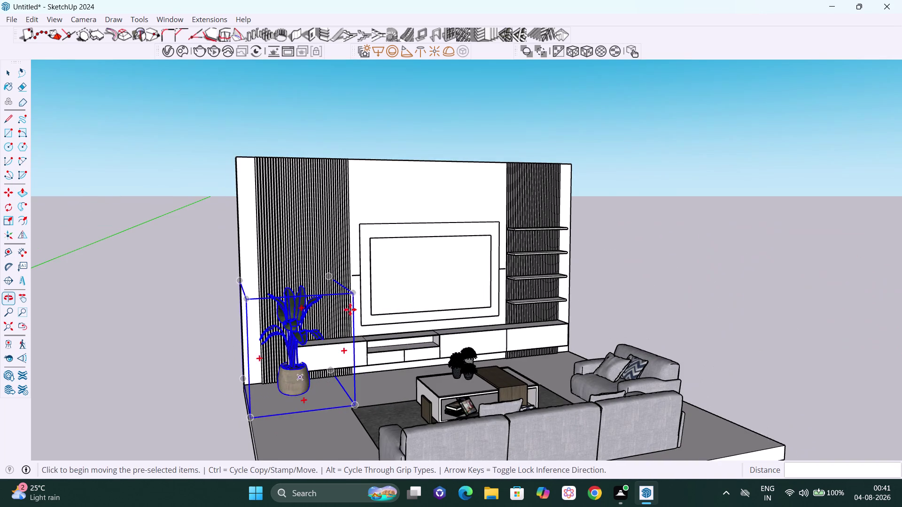
middle_drag(314, 299, 135, 351)
scroll(up, 3)
scroll(up, 3)
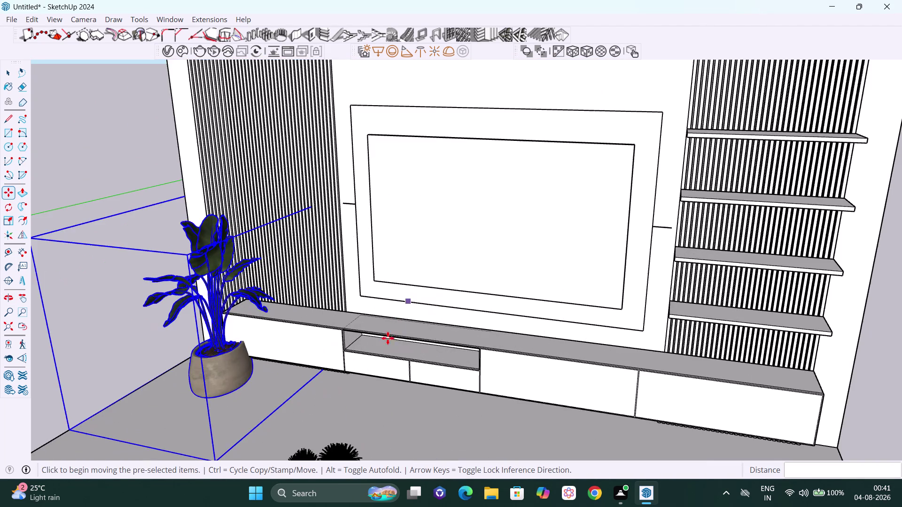
middle_drag(360, 350, 298, 335)
middle_click(298, 335)
scroll(up, 3)
middle_drag(311, 385, 307, 385)
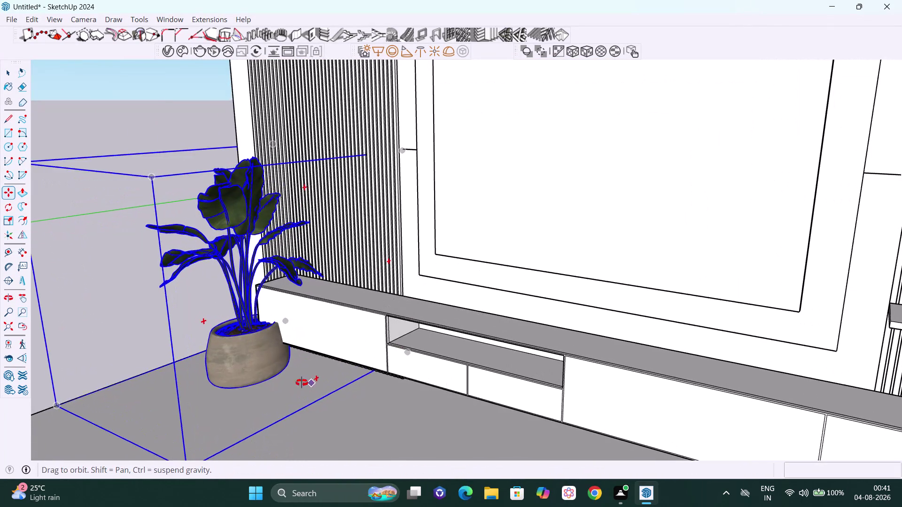
middle_drag(308, 385, 291, 376)
key(m)
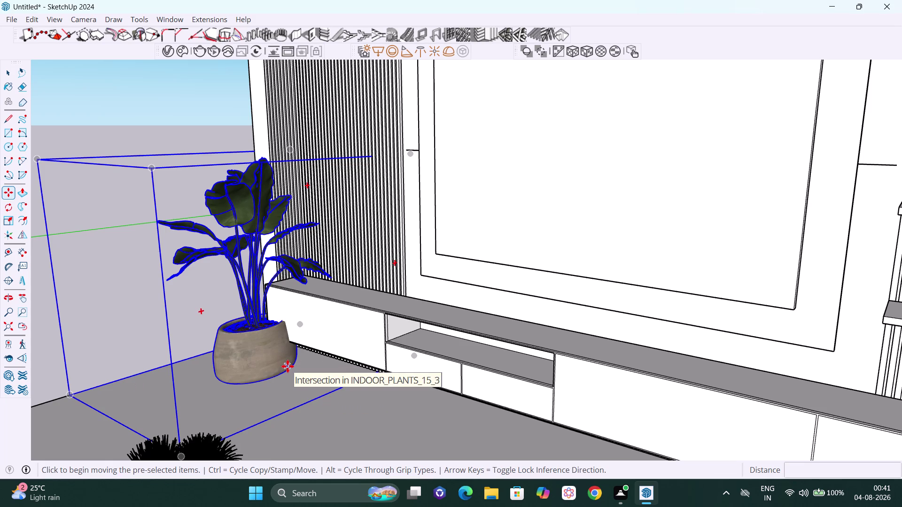
click(287, 367)
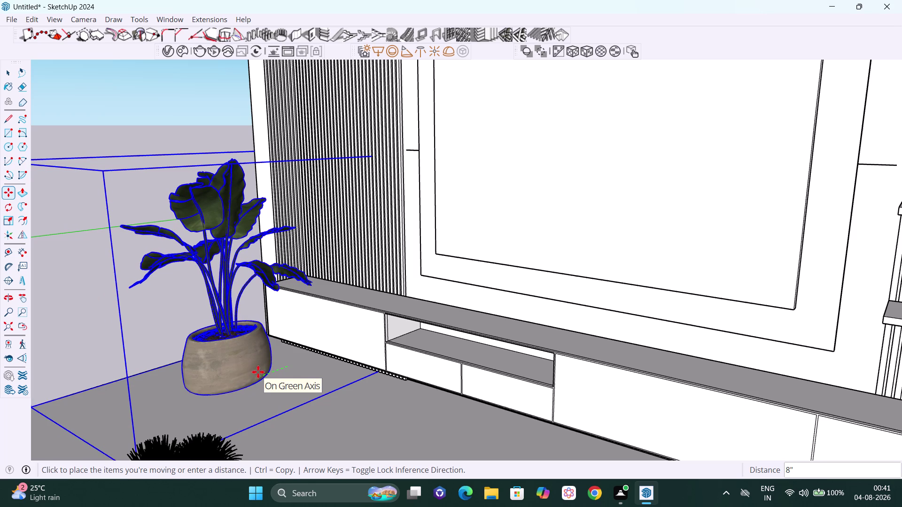
click(258, 372)
key(space)
scroll(down, 3)
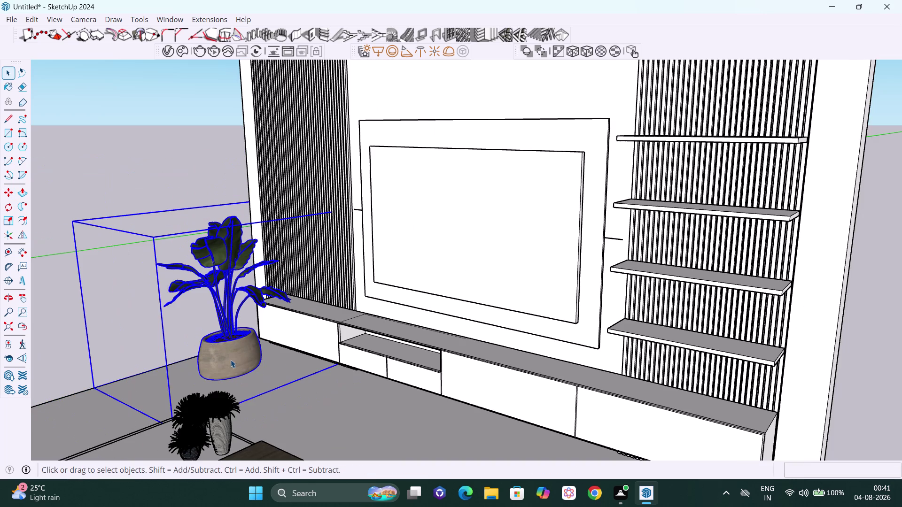
click(190, 180)
scroll(down, 3)
middle_drag(160, 353, 404, 291)
scroll(down, 3)
key(h)
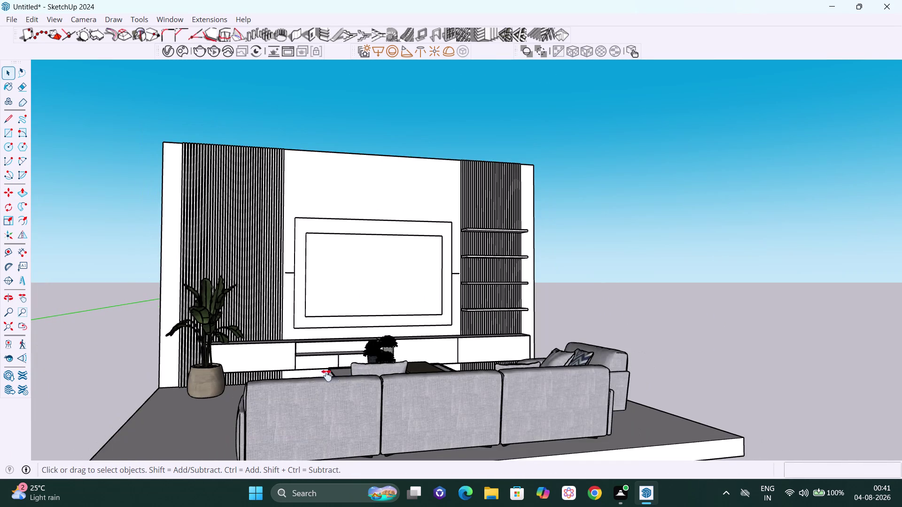
Orbit out to an overhead overview of the whole living room.
drag(268, 376, 333, 365)
middle_drag(233, 395, 463, 369)
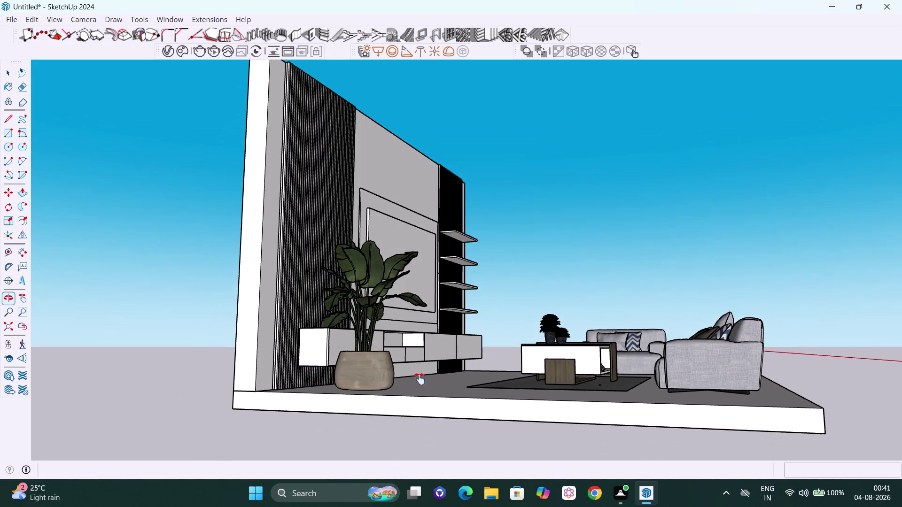
middle_drag(359, 396, 385, 457)
scroll(up, 3)
scroll(down, 3)
scroll(down, 3)
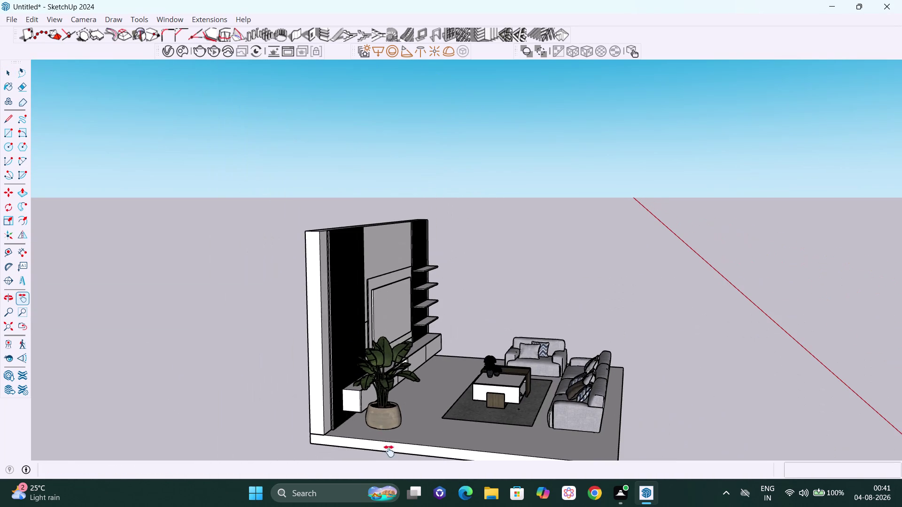
middle_drag(376, 465, 391, 476)
key(h)
drag(391, 448, 467, 348)
middle_drag(460, 330, 436, 377)
scroll(up, 3)
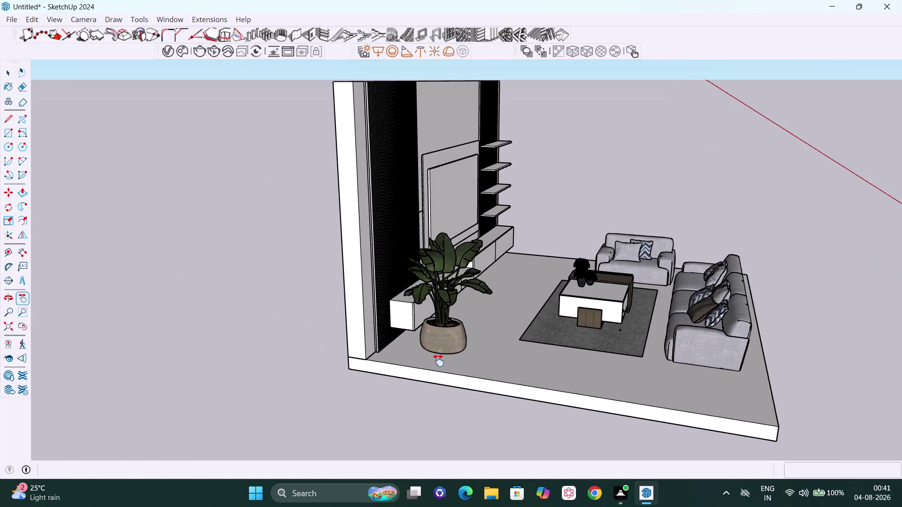
scroll(down, 3)
middle_drag(512, 363, 400, 355)
key(space)
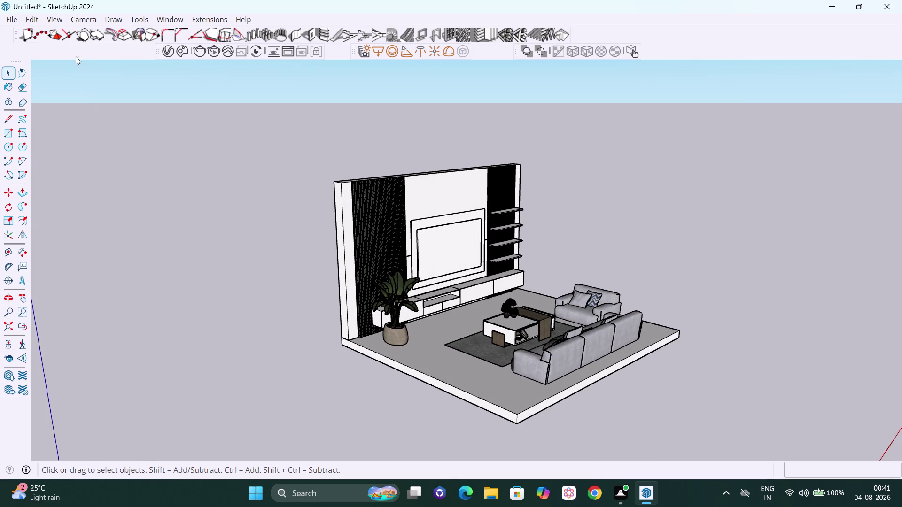
Show and dismiss the toolbar list, then open the Edit menu.
right_click(29, 21)
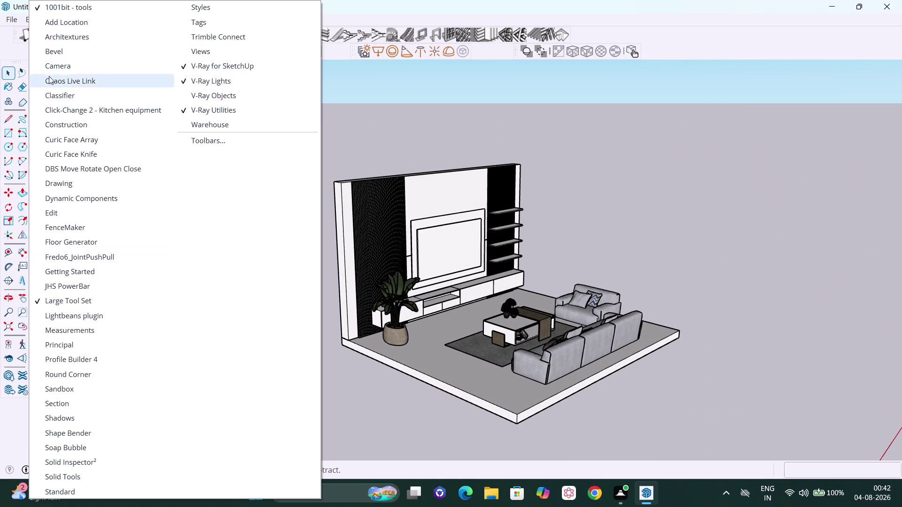
click(385, 91)
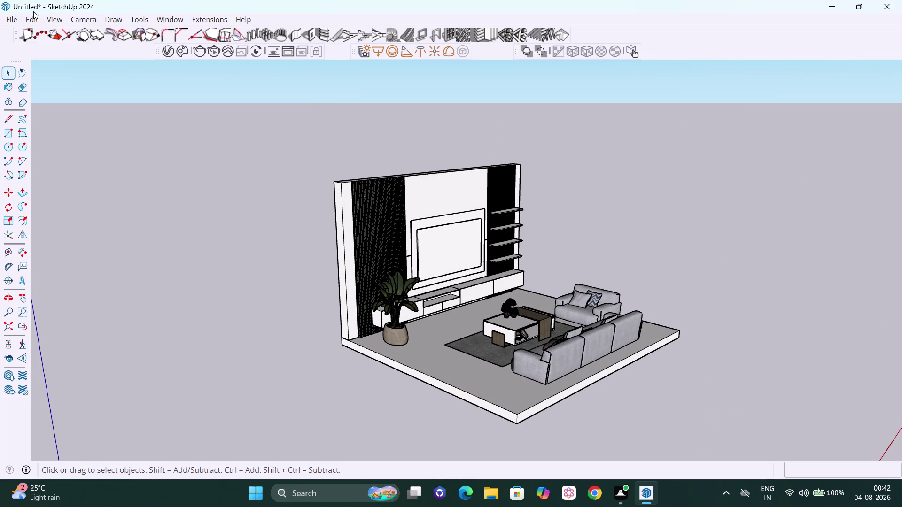
click(33, 22)
Unhide all hidden objects to bring back the left side wall.
click(69, 216)
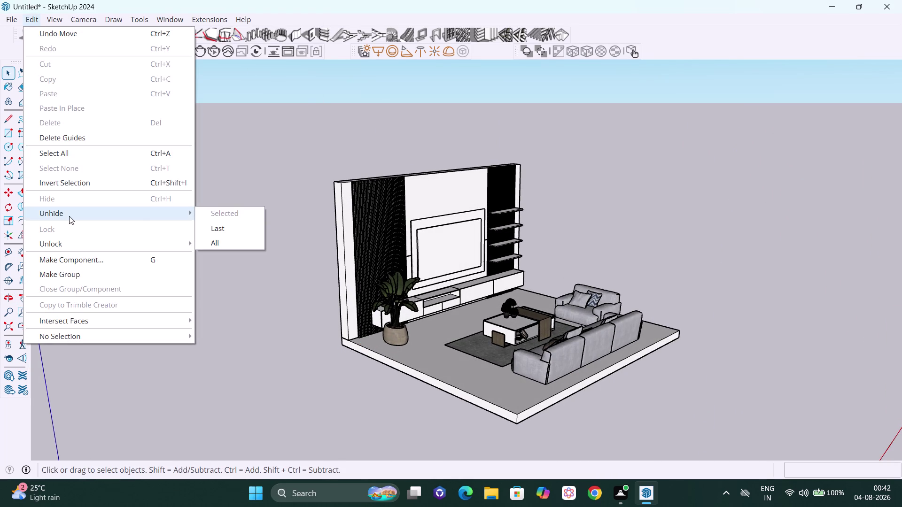
click(222, 227)
scroll(down, 3)
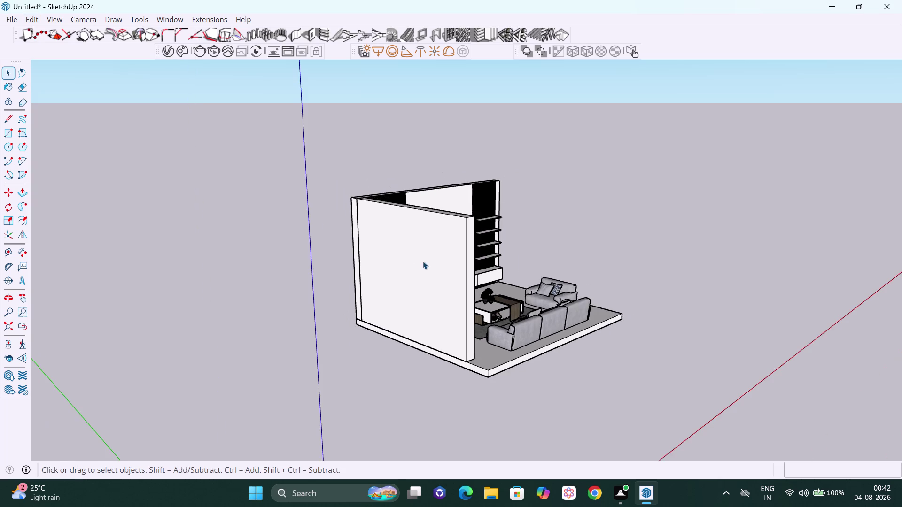
Orbit around the room to check the restored wall beside the plant and TV unit.
middle_drag(491, 248, 287, 286)
scroll(up, 3)
scroll(up, 3)
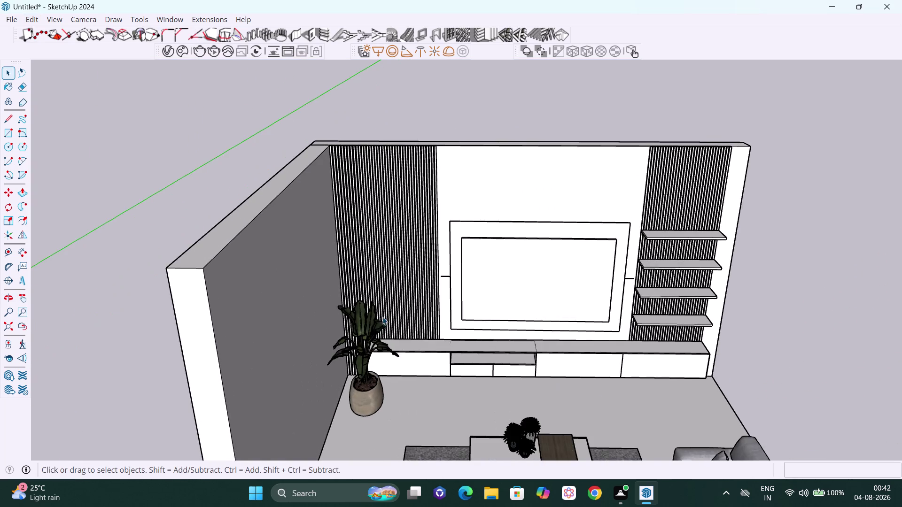
middle_drag(382, 318, 291, 268)
scroll(down, 3)
scroll(down, 3)
middle_drag(417, 344, 381, 350)
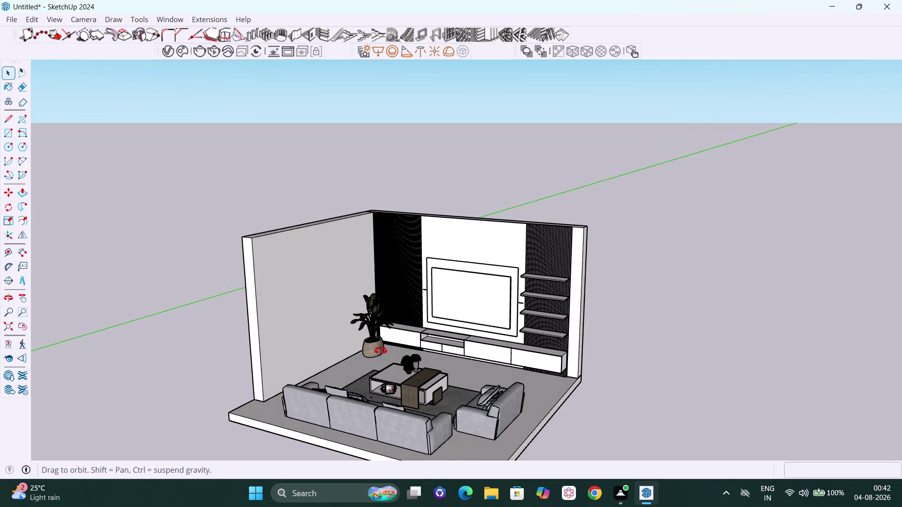
middle_drag(381, 350, 362, 367)
scroll(up, 3)
scroll(up, 3)
middle_drag(384, 363, 451, 349)
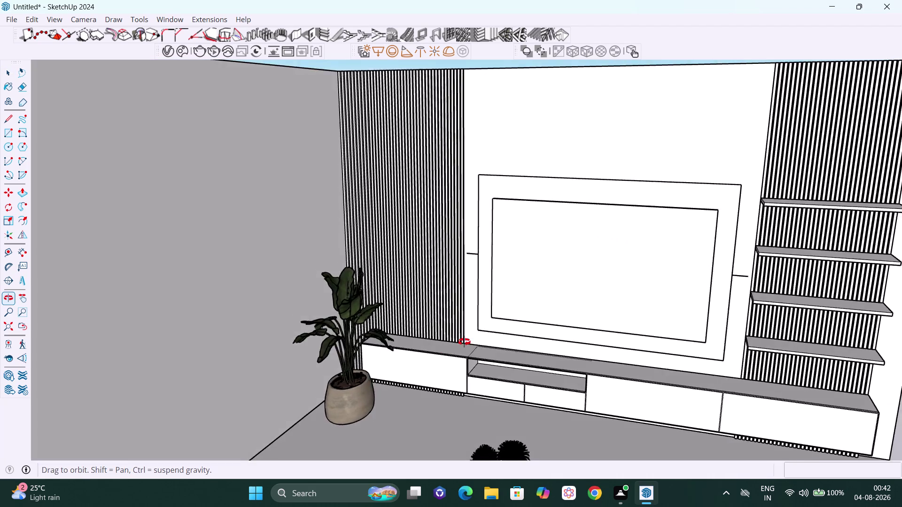
middle_drag(452, 349, 498, 318)
scroll(down, 3)
middle_drag(401, 397, 443, 413)
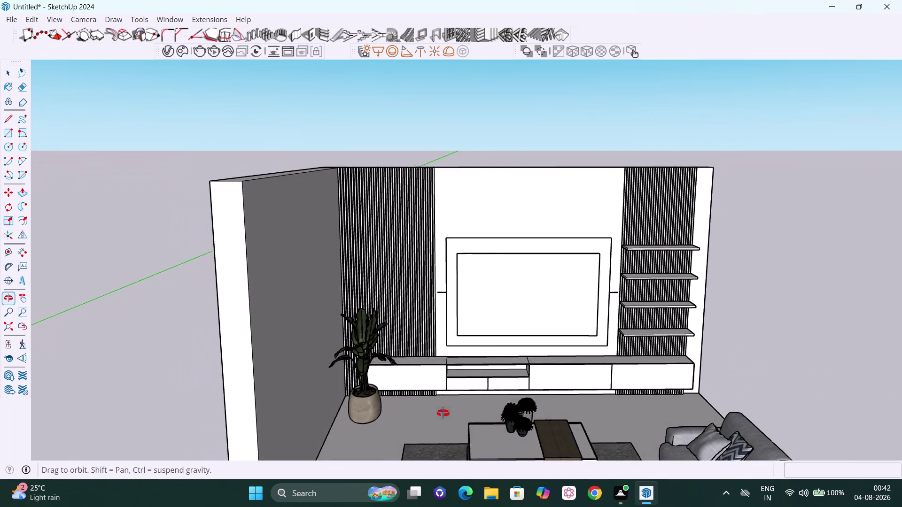
middle_drag(443, 414, 463, 415)
scroll(up, 3)
scroll(down, 3)
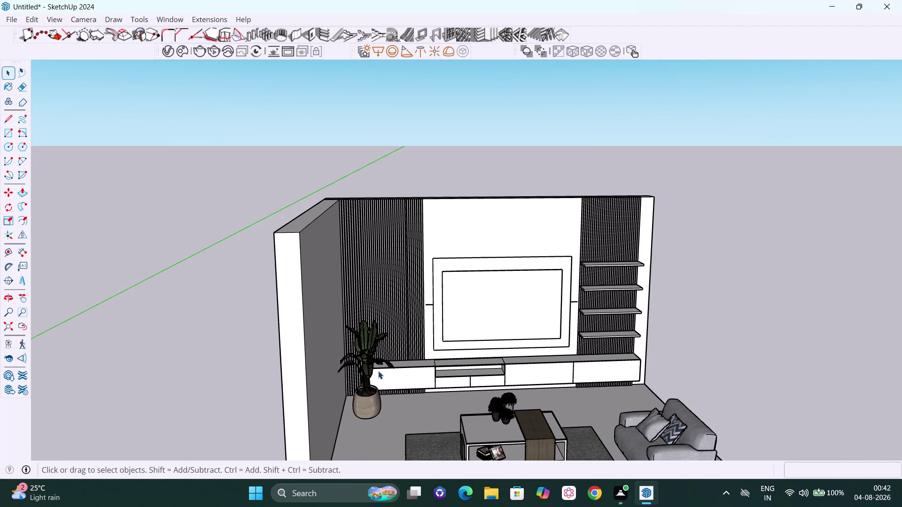
click(295, 322)
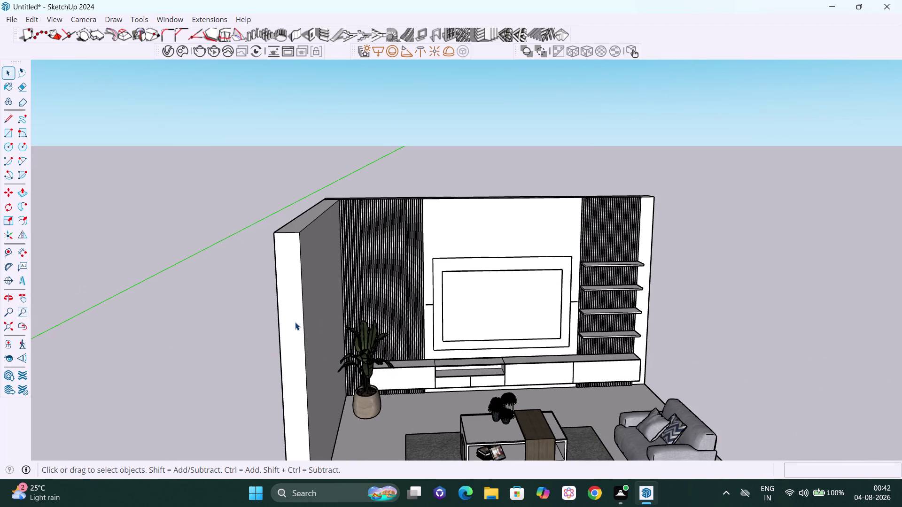
click(295, 322)
click(295, 322)
click(295, 322)
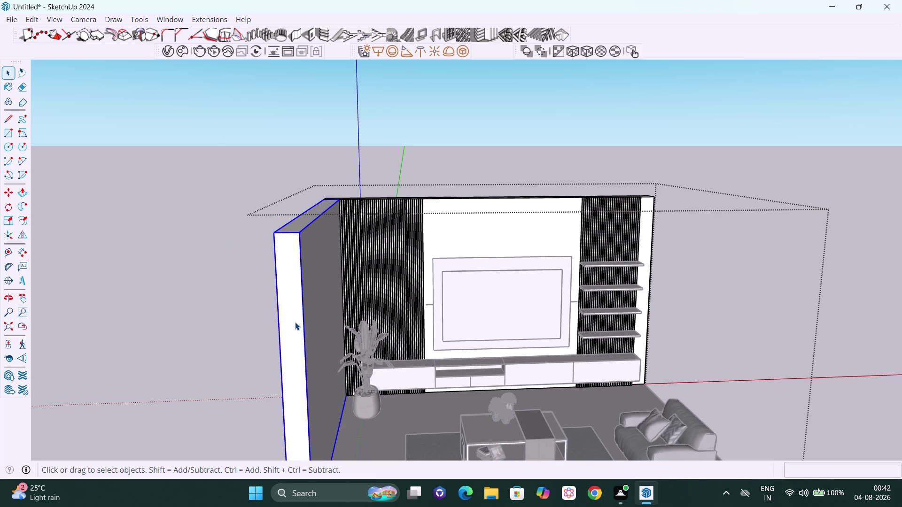
key(ctrl+h)
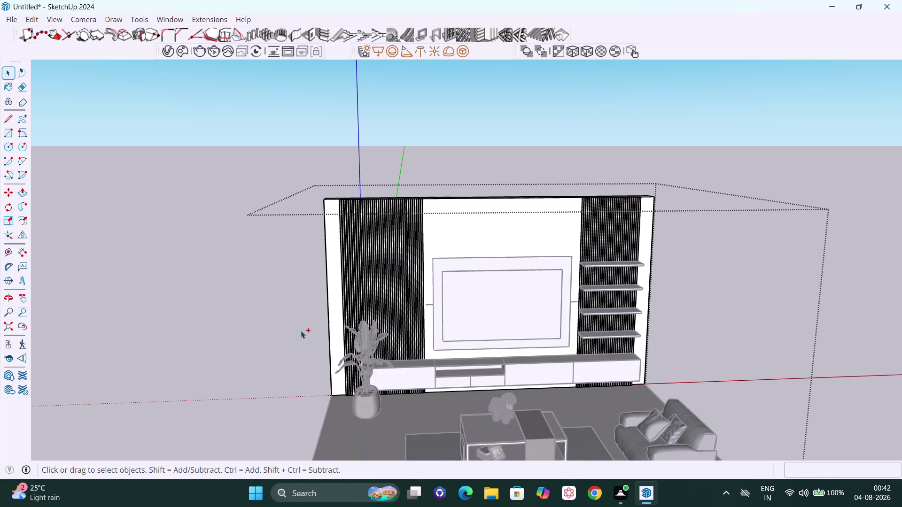
key(space)
click(301, 331)
scroll(down, 3)
click(268, 318)
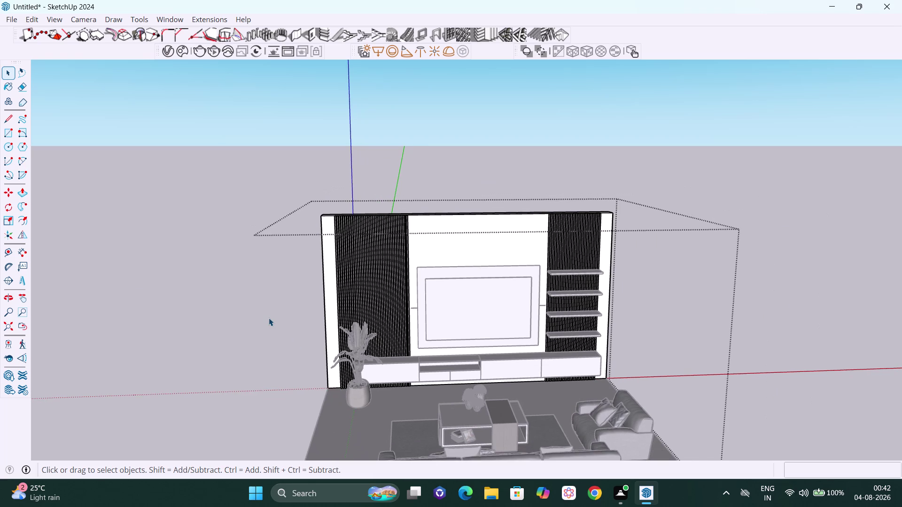
scroll(down, 3)
click(634, 160)
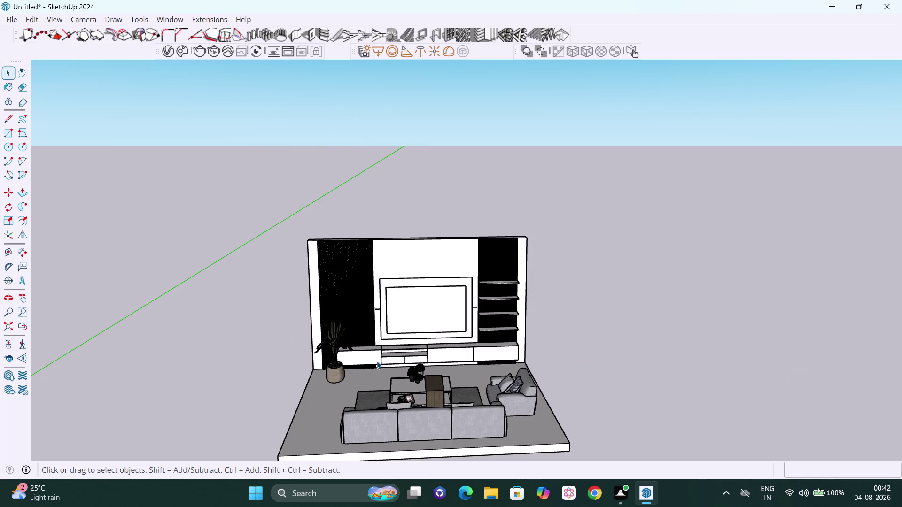
scroll(down, 3)
scroll(down, 3)
middle_drag(354, 410, 443, 415)
scroll(up, 3)
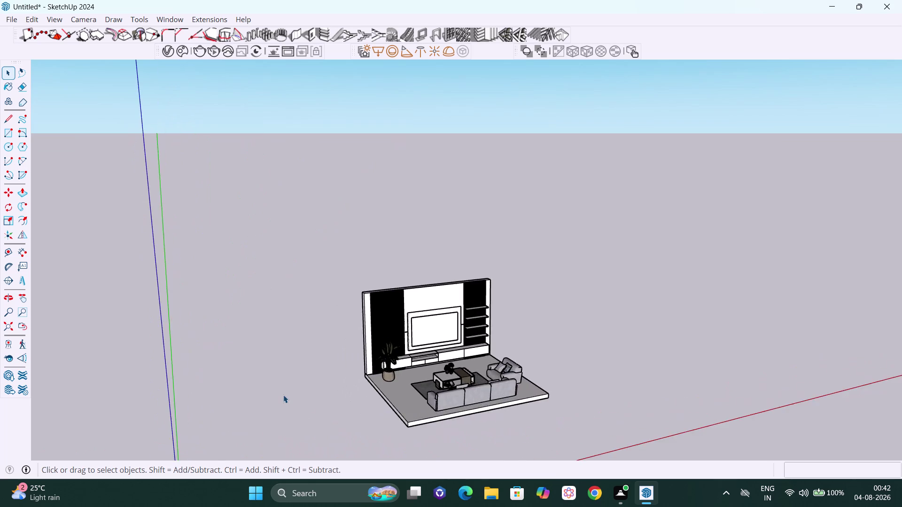
scroll(up, 3)
scroll(up, 3)
middle_drag(374, 419, 366, 442)
scroll(up, 3)
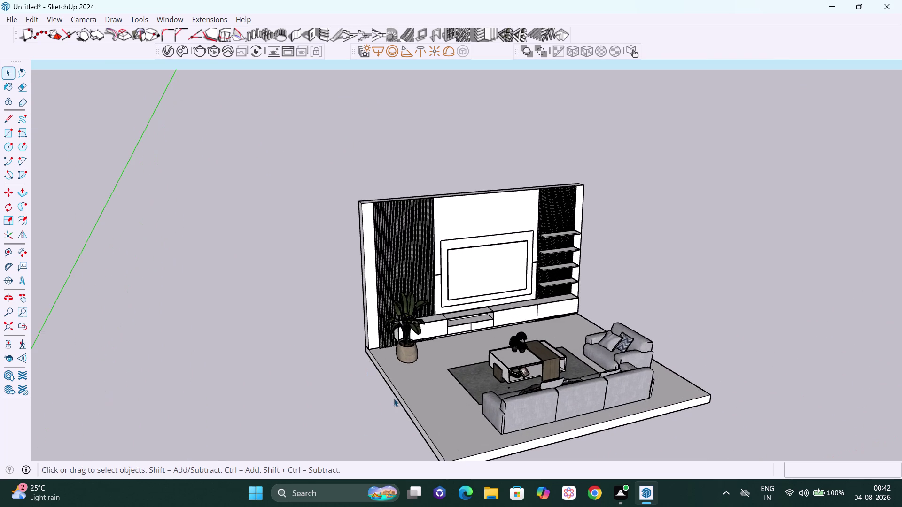
middle_drag(393, 398, 357, 444)
scroll(up, 3)
scroll(up, 3)
middle_drag(393, 379, 458, 397)
scroll(up, 3)
key(t)
drag(372, 360, 379, 358)
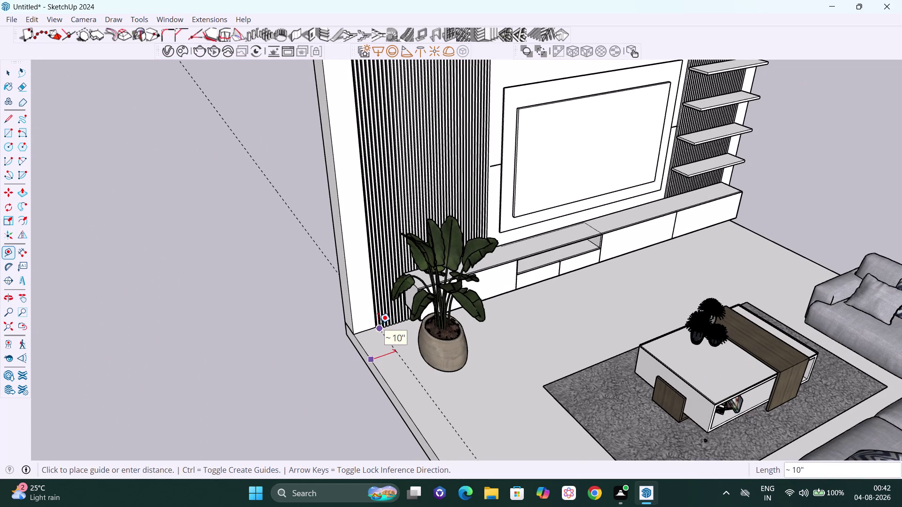
Place a floor guide about 8 inches out from the side wall edge.
scroll(up, 3)
scroll(up, 3)
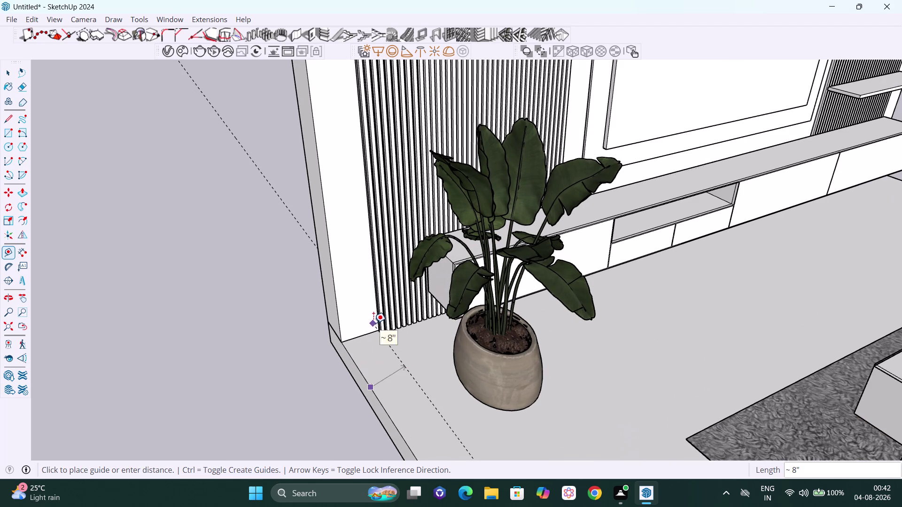
click(377, 326)
key(space)
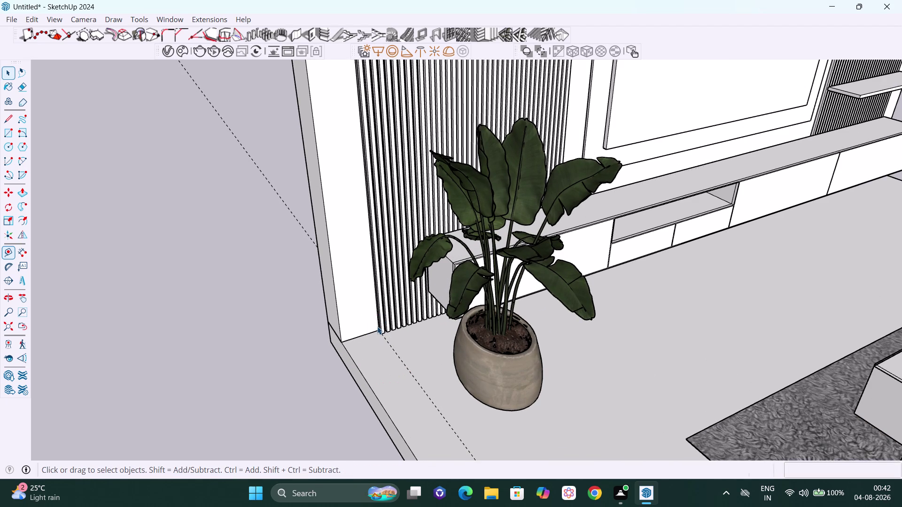
Orbit around to the front of the Strelitzia plant and select it.
scroll(down, 3)
middle_drag(464, 423, 491, 421)
scroll(up, 3)
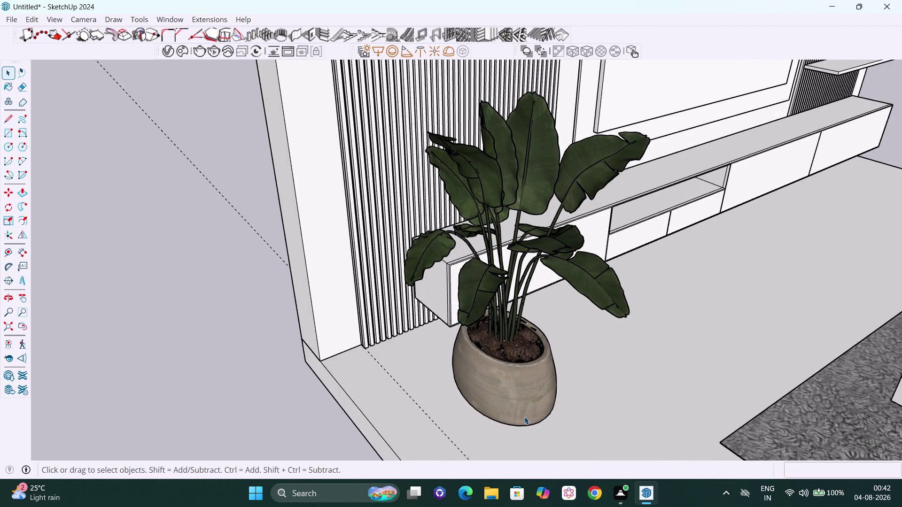
scroll(up, 3)
middle_drag(521, 398, 304, 333)
scroll(down, 3)
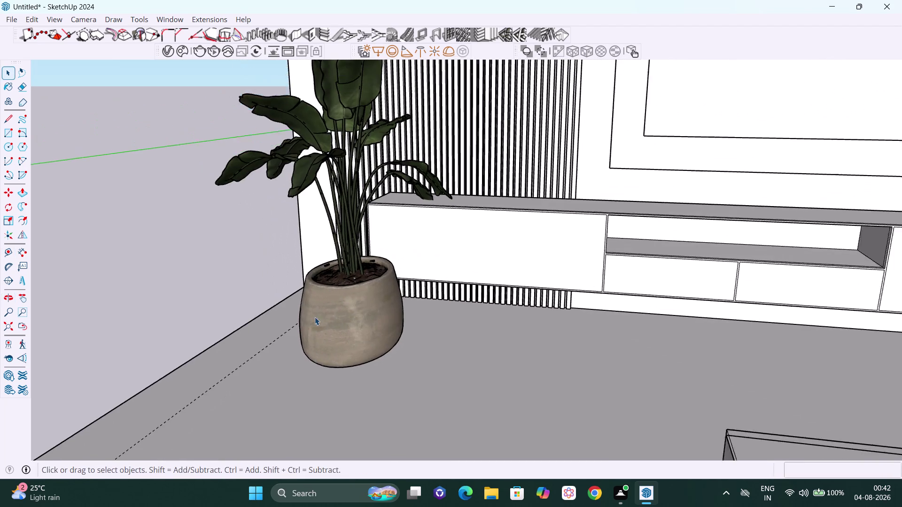
scroll(down, 3)
middle_drag(372, 299, 454, 268)
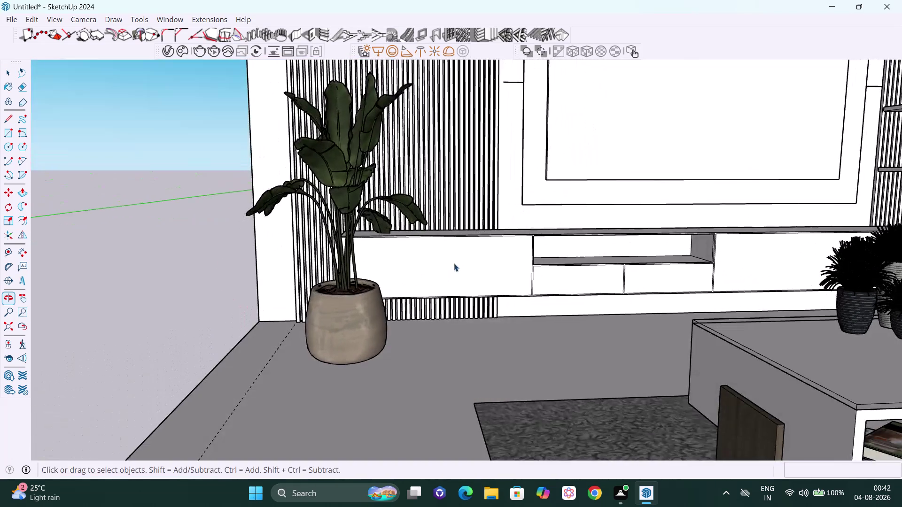
scroll(down, 3)
scroll(down, 3)
middle_drag(453, 253, 487, 268)
scroll(up, 3)
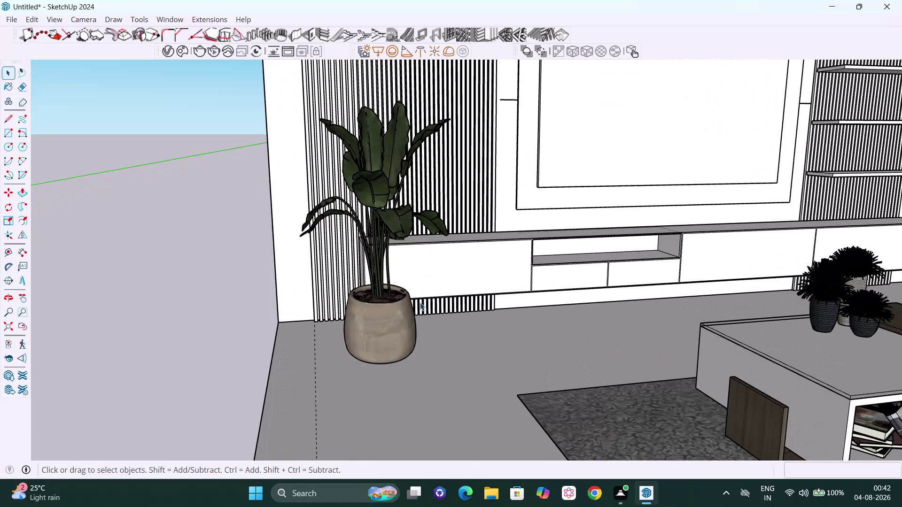
click(383, 330)
View the selected plant from the side to prepare it for resizing.
middle_drag(380, 290, 401, 287)
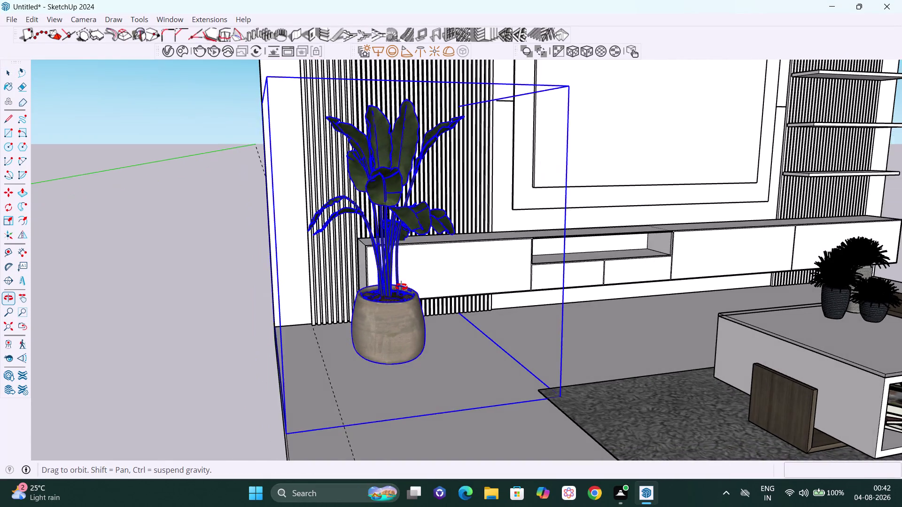
middle_drag(401, 287, 429, 291)
scroll(up, 3)
scroll(down, 3)
scroll(down, 3)
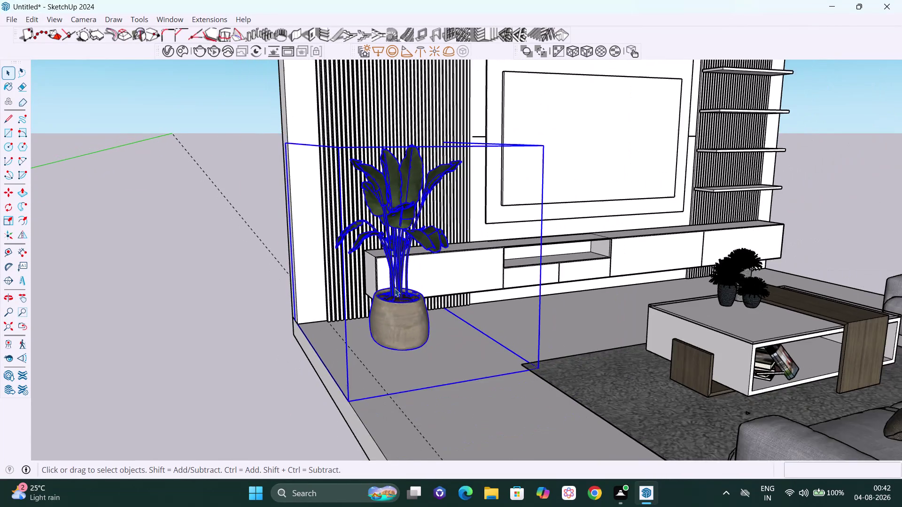
middle_drag(397, 289, 368, 285)
scroll(up, 3)
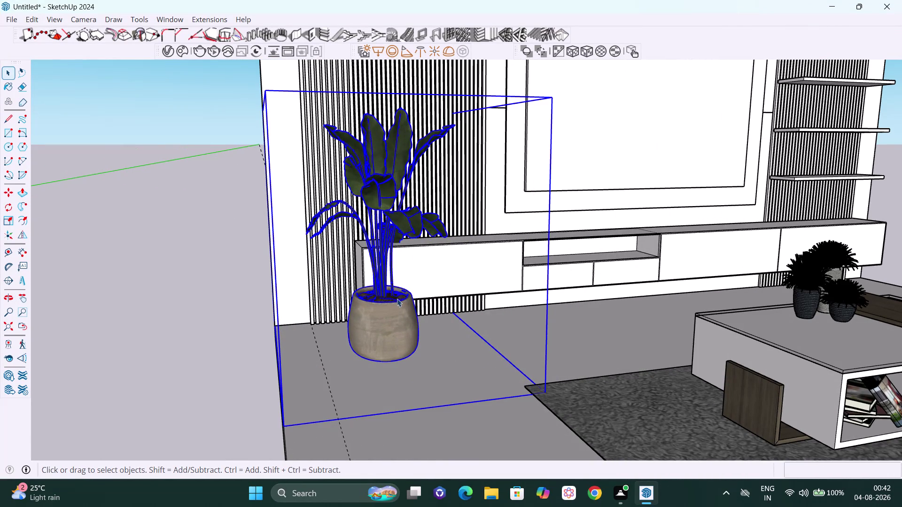
text(m)
key(space)
scroll(down, 3)
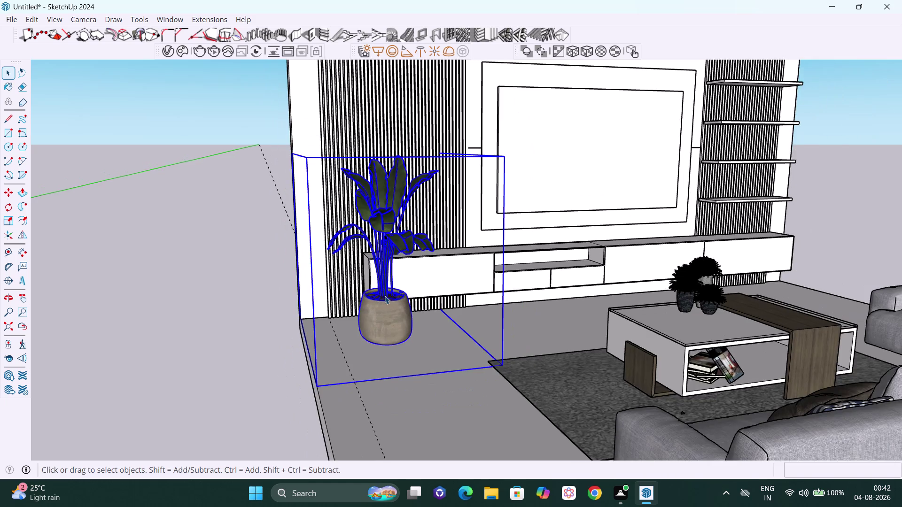
middle_drag(390, 301, 539, 334)
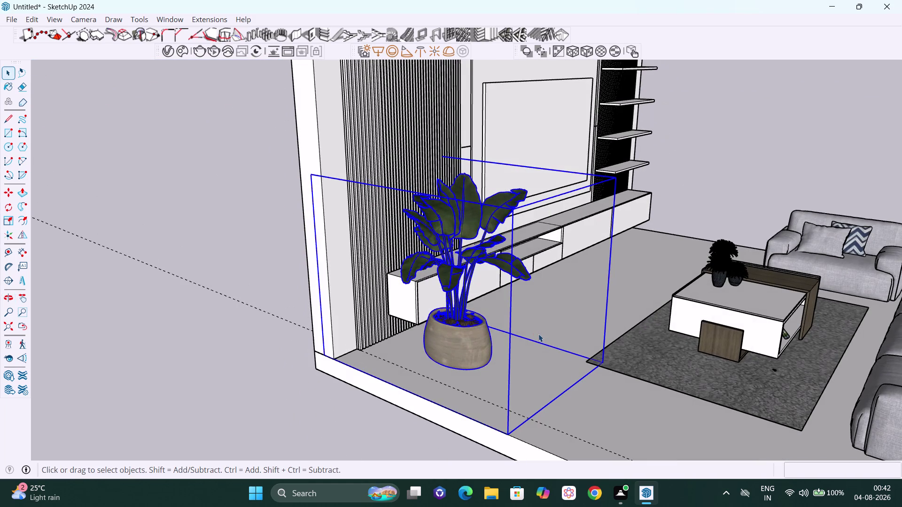
key(s)
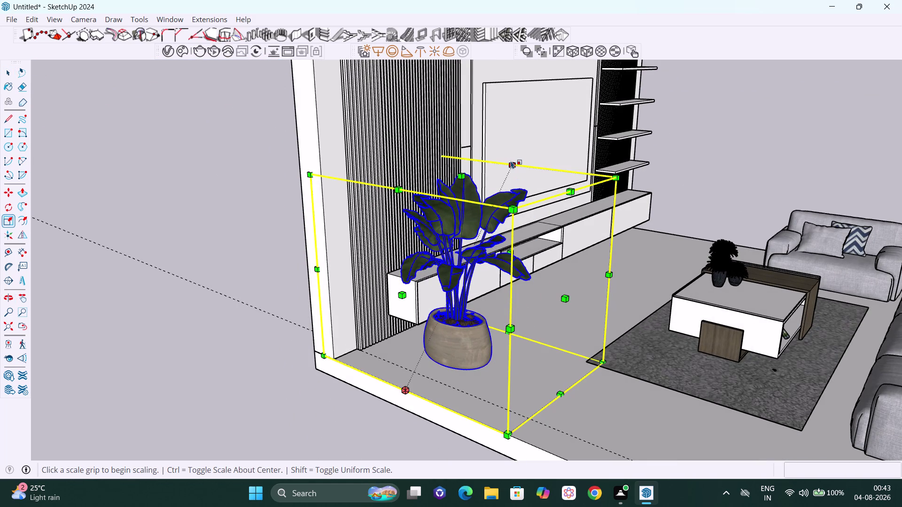
Scale the plant to about 82% width in one floor direction.
drag(511, 160, 508, 170)
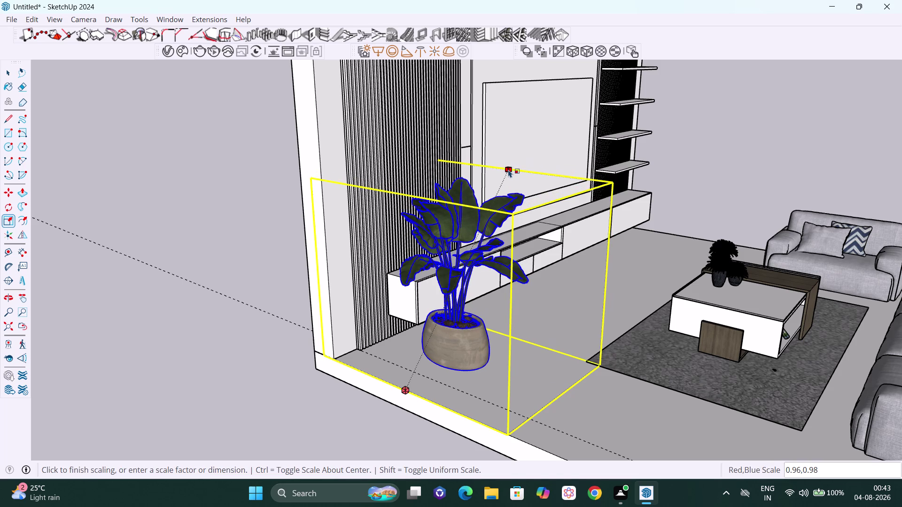
drag(508, 169, 494, 172)
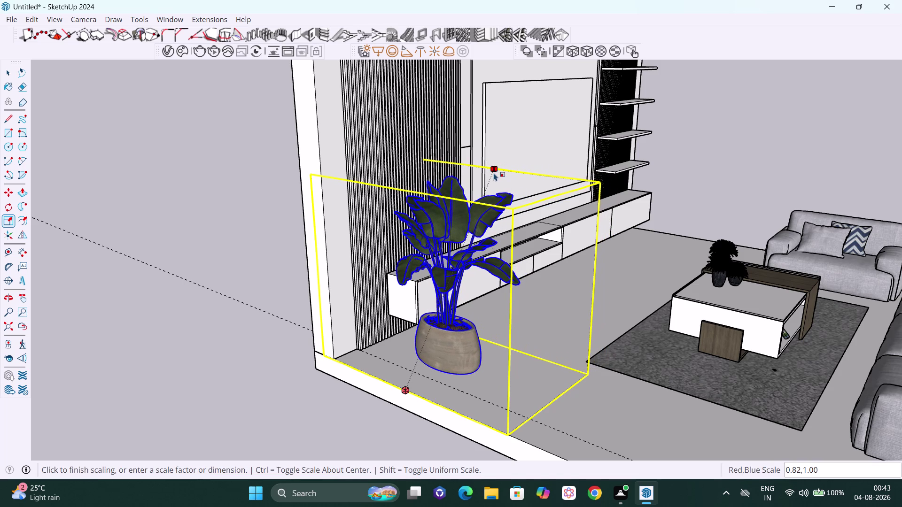
drag(494, 172, 493, 173)
key(space)
click(245, 203)
Reselect the plant and scale it to 80% in the other floor direction.
scroll(down, 3)
middle_drag(549, 284, 321, 287)
scroll(up, 3)
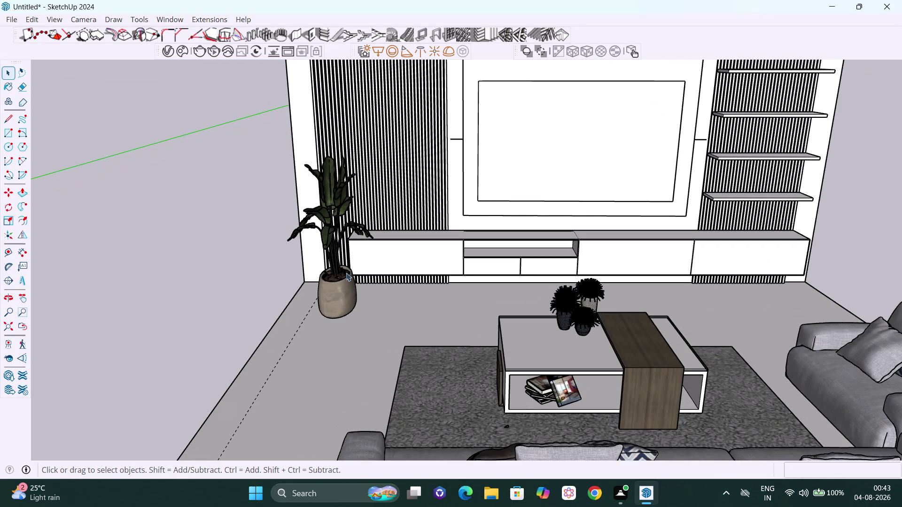
click(331, 286)
middle_drag(303, 248, 325, 272)
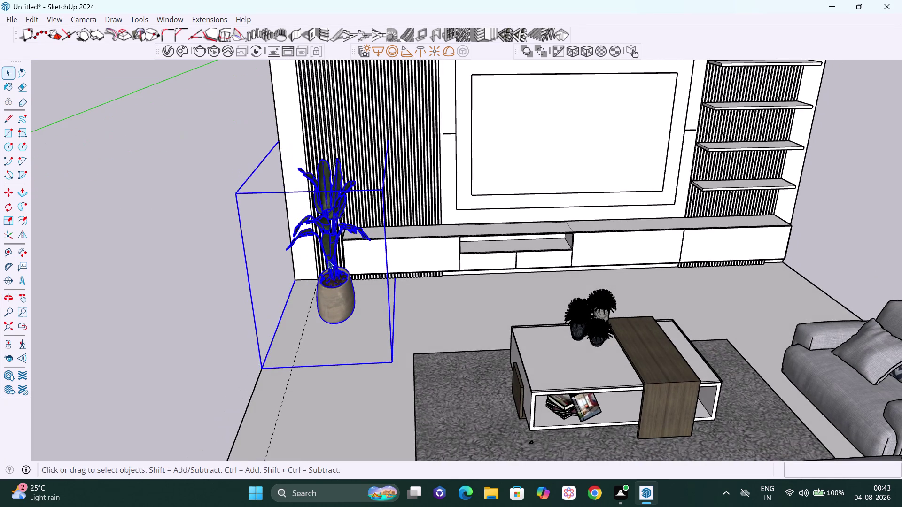
key(s)
drag(311, 194, 318, 194)
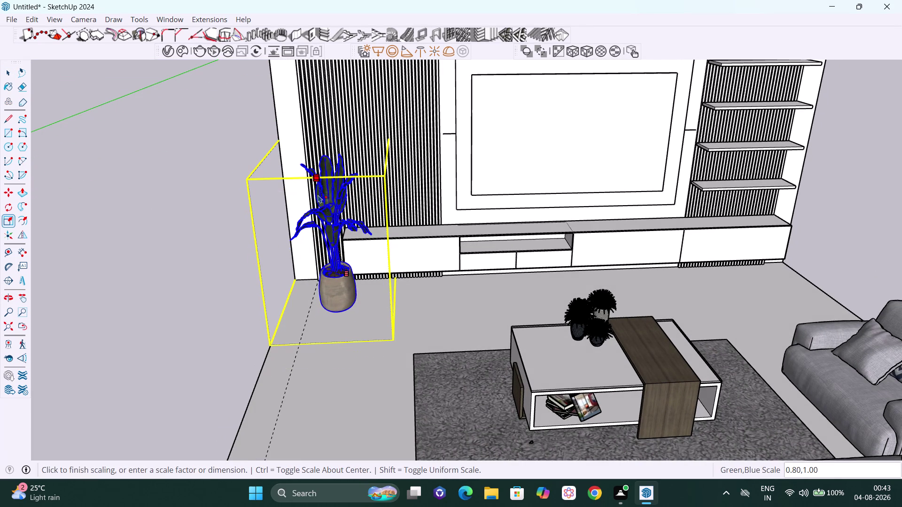
drag(318, 195, 323, 209)
key(space)
click(201, 190)
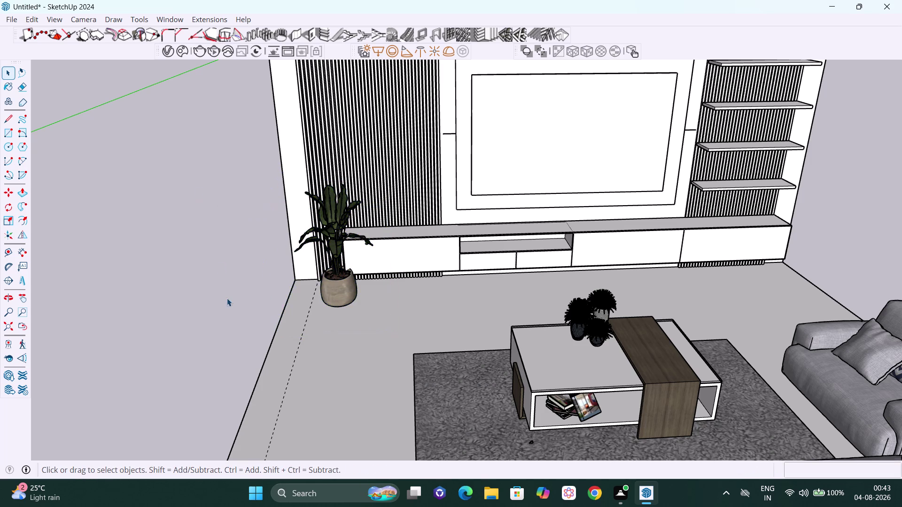
Orbit to frame the plant corner and select the potted plant.
scroll(down, 3)
middle_drag(289, 311, 528, 259)
scroll(up, 3)
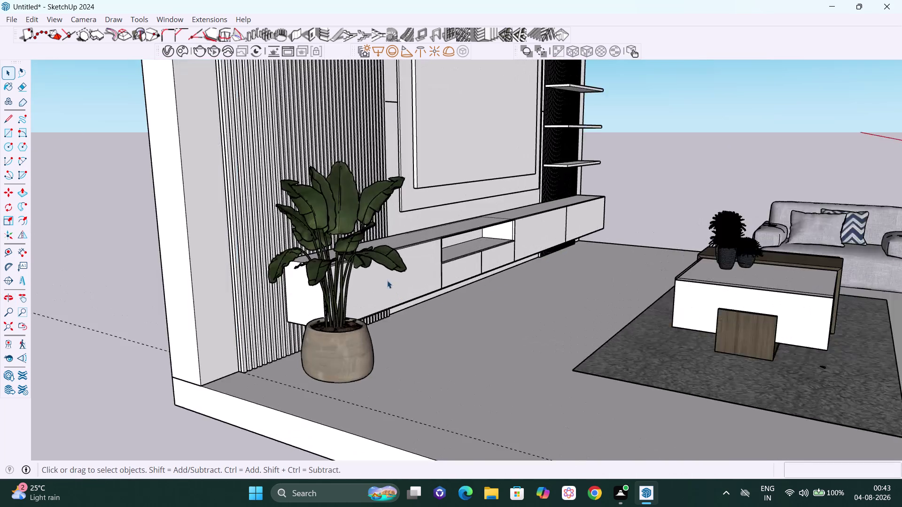
scroll(up, 3)
middle_drag(341, 345, 188, 313)
scroll(down, 3)
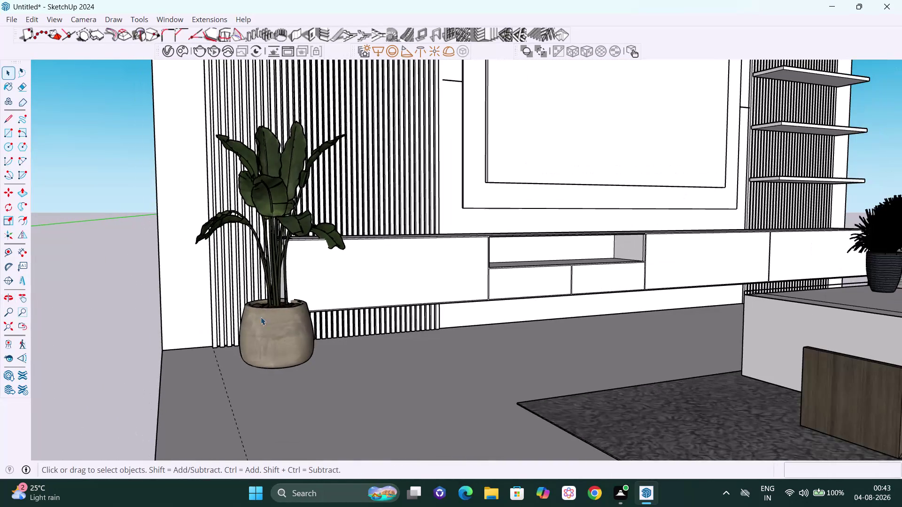
middle_drag(257, 328, 267, 335)
click(299, 349)
middle_drag(279, 342, 284, 343)
Slide the plant a few inches along the red axis toward the wall.
key(m)
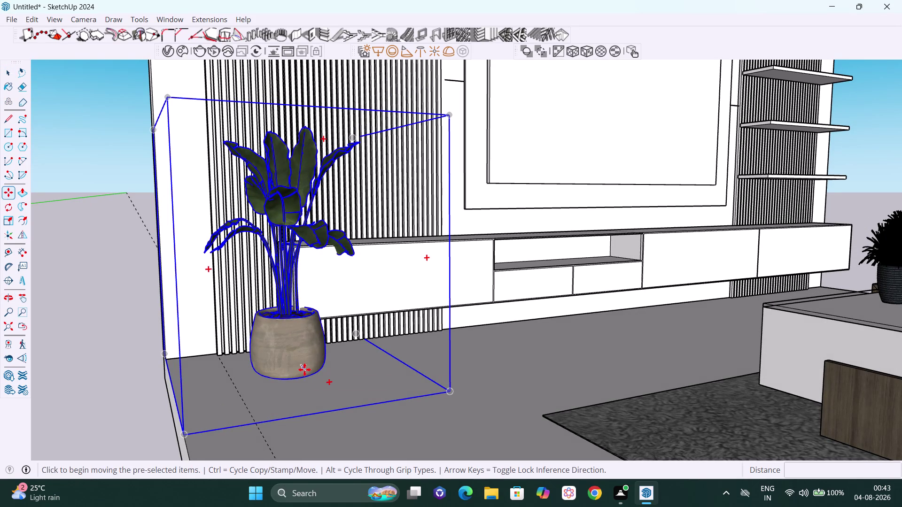
drag(304, 370, 284, 375)
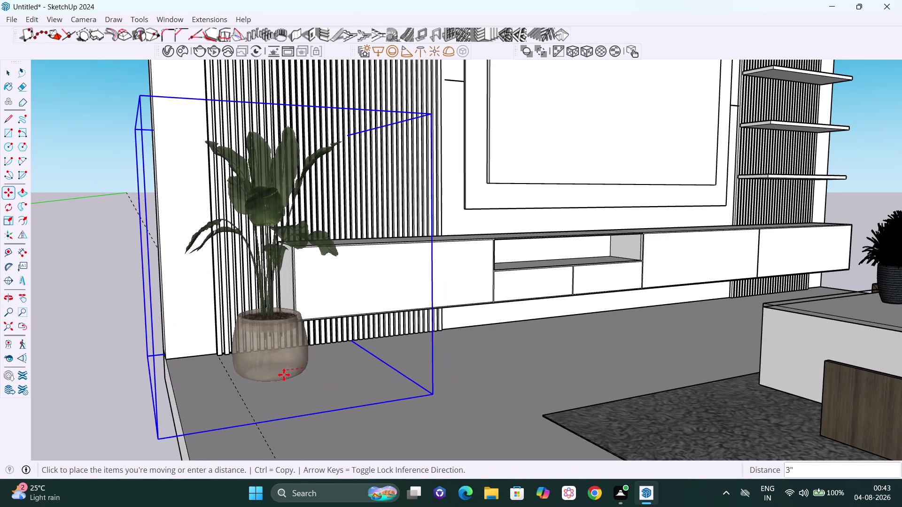
drag(284, 374, 281, 376)
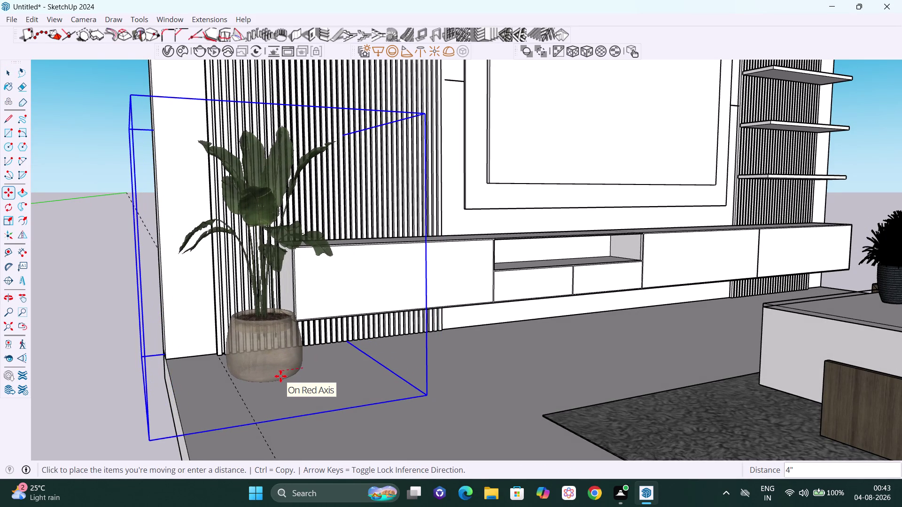
key(space)
click(81, 313)
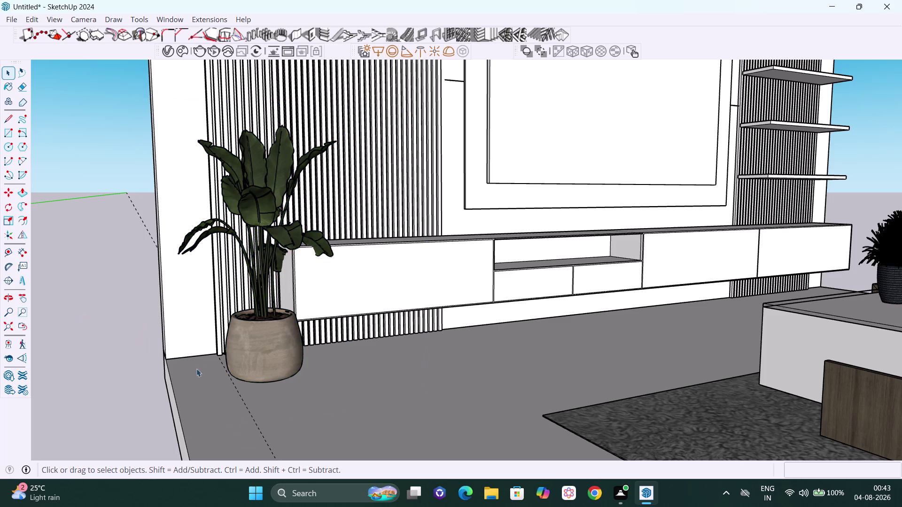
Orbit outside the room to see the plant beside the wall edge.
scroll(down, 3)
middle_drag(216, 394, 464, 439)
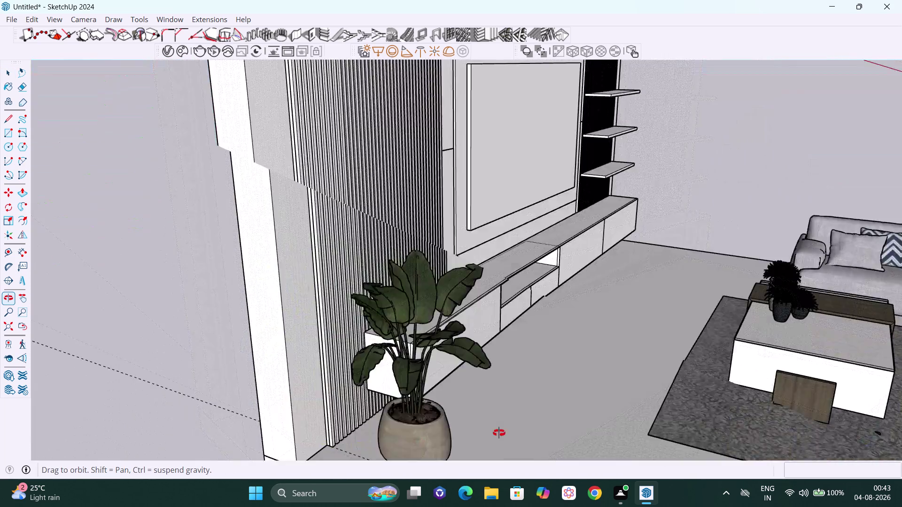
middle_drag(464, 438, 509, 376)
scroll(up, 3)
scroll(down, 3)
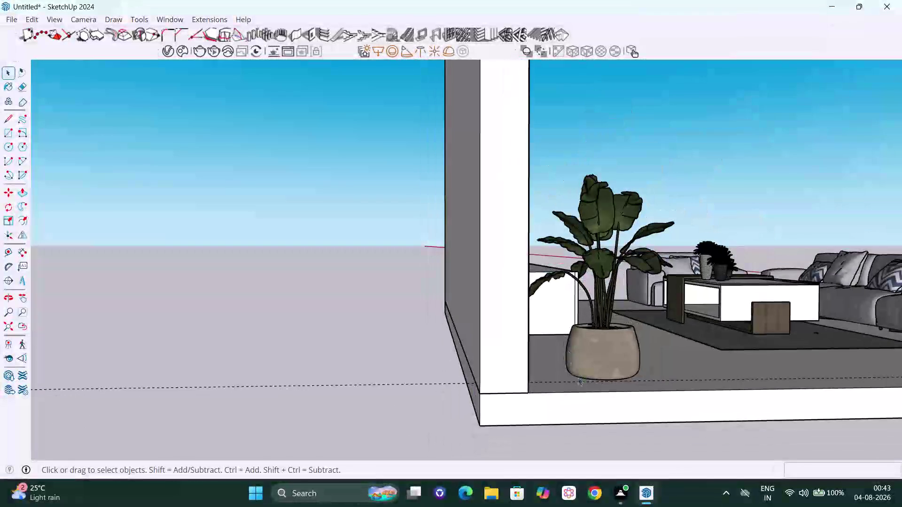
middle_drag(589, 414, 560, 421)
scroll(up, 3)
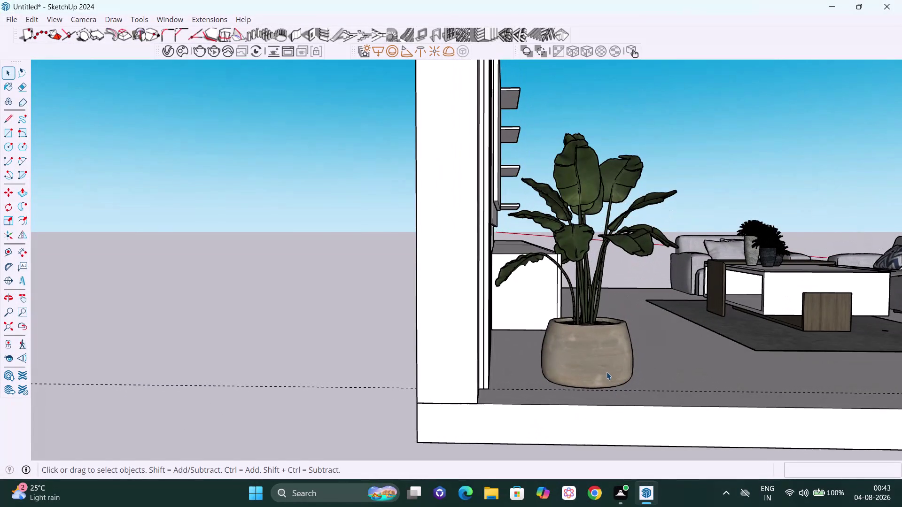
Move the plant by its pot base onto the wall guide intersection.
click(605, 372)
key(m)
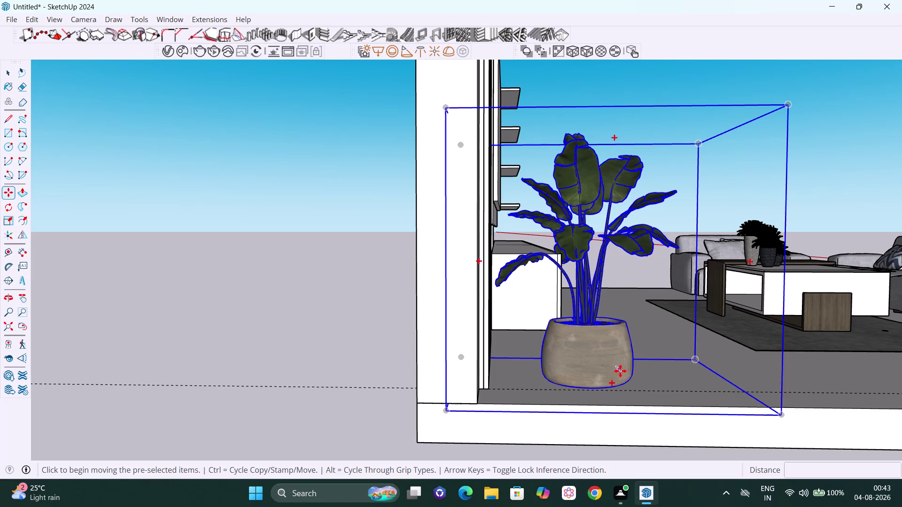
click(595, 385)
key(Left)
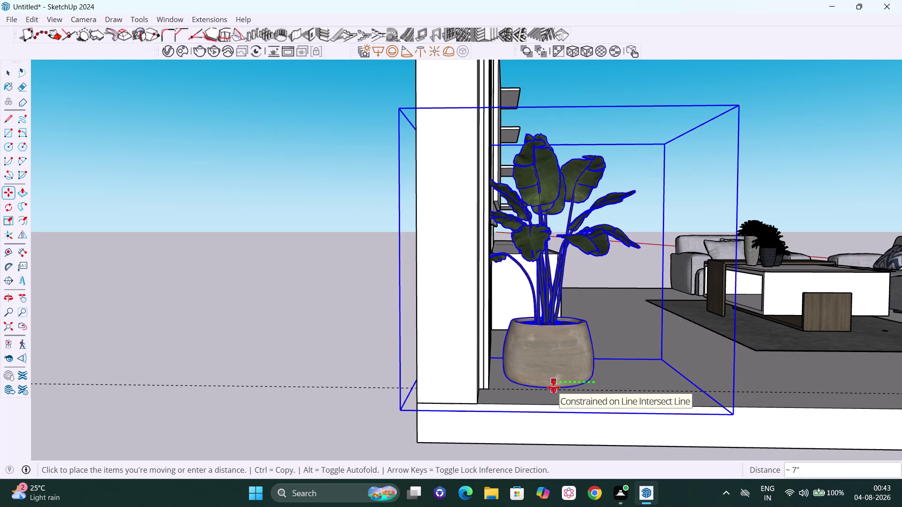
click(554, 388)
key(space)
click(579, 463)
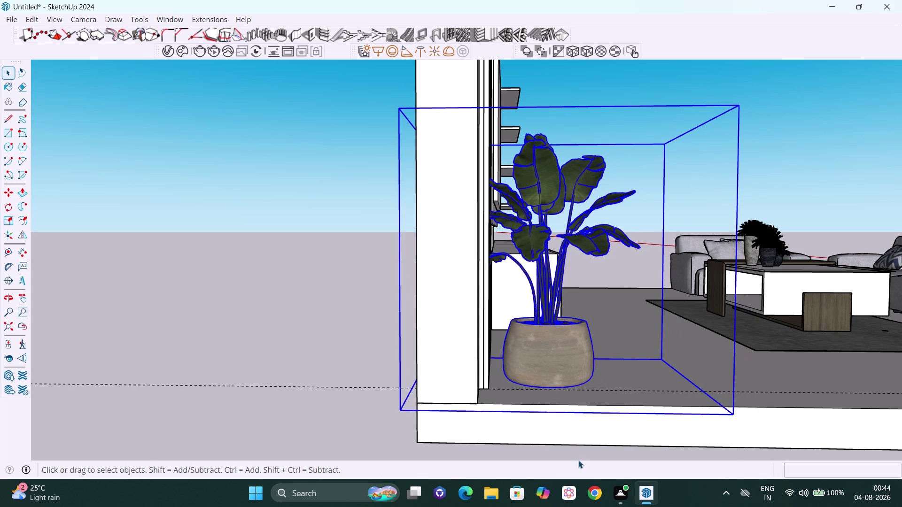
click(379, 338)
scroll(down, 3)
middle_drag(579, 395, 575, 395)
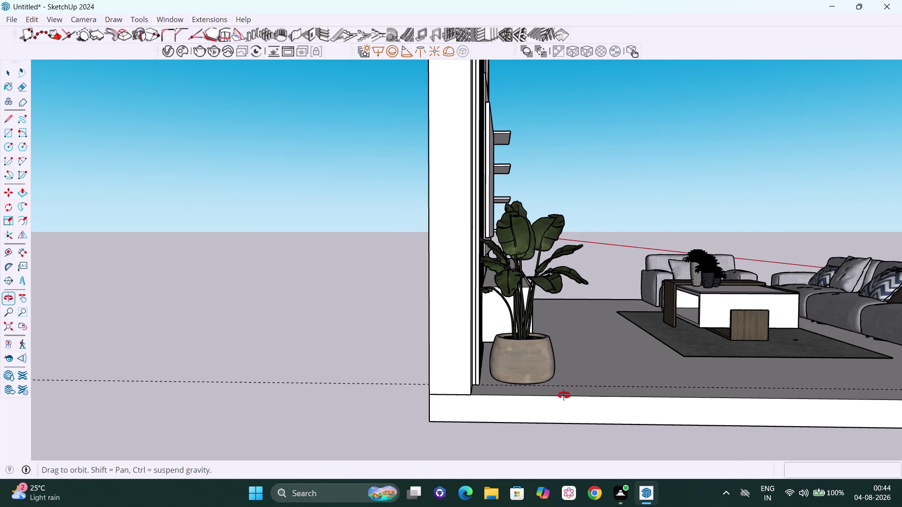
middle_drag(575, 395, 310, 403)
scroll(down, 3)
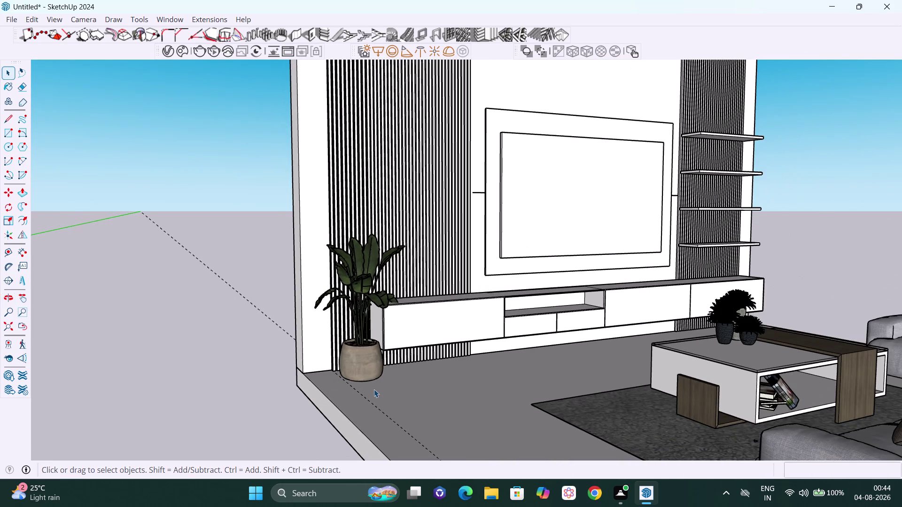
middle_drag(374, 389, 386, 402)
scroll(up, 3)
scroll(down, 3)
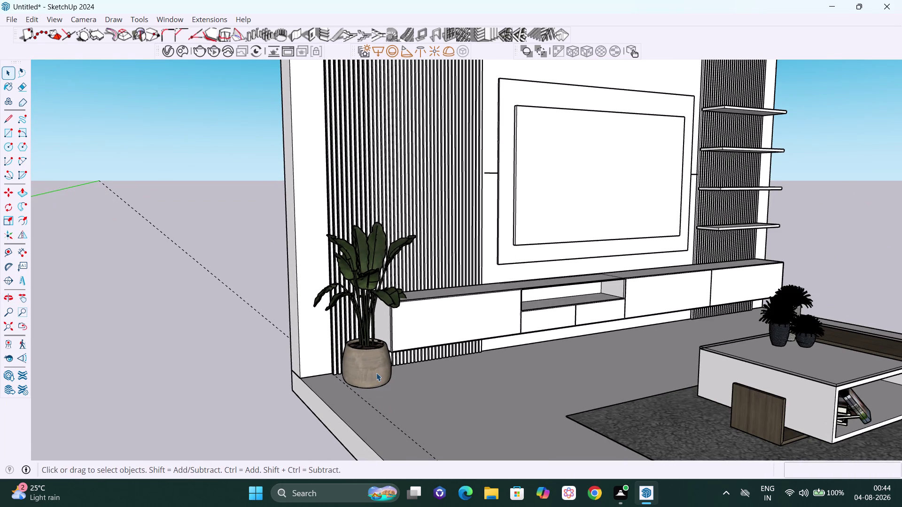
click(375, 371)
scroll(down, 3)
middle_drag(378, 380, 329, 381)
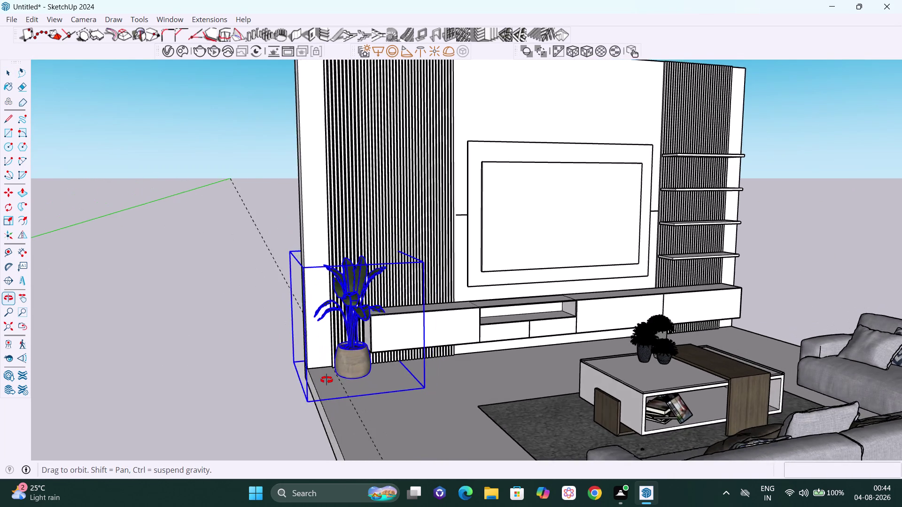
middle_drag(330, 380, 326, 380)
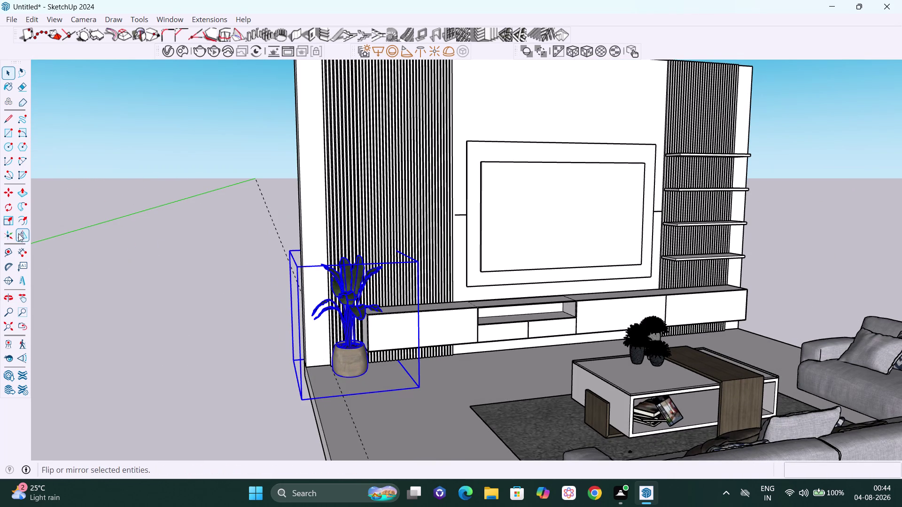
click(26, 234)
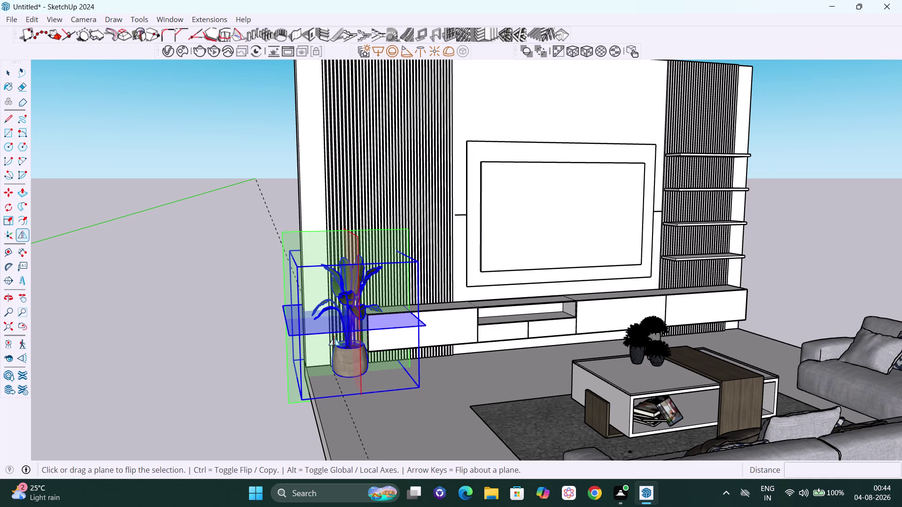
scroll(down, 3)
middle_drag(301, 344, 503, 315)
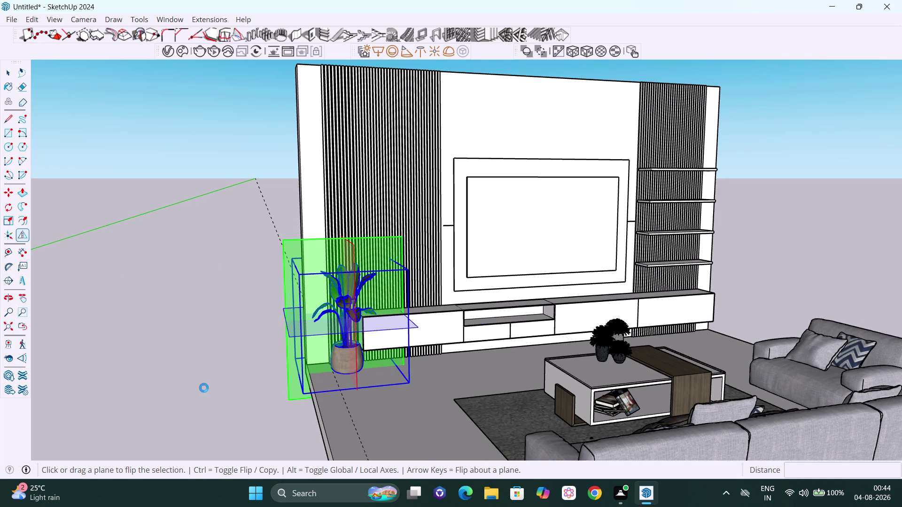
scroll(down, 3)
scroll(down, 3)
middle_drag(290, 359, 629, 364)
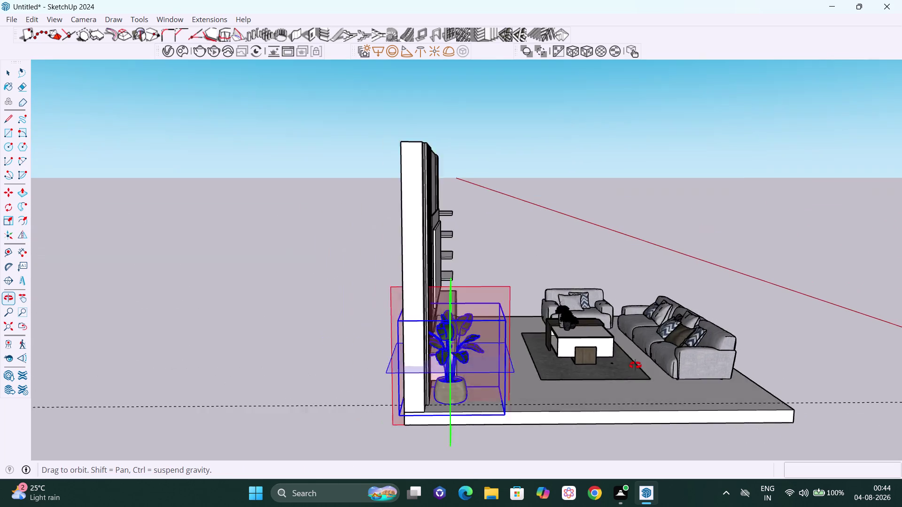
middle_drag(628, 364, 652, 370)
scroll(up, 3)
click(472, 343)
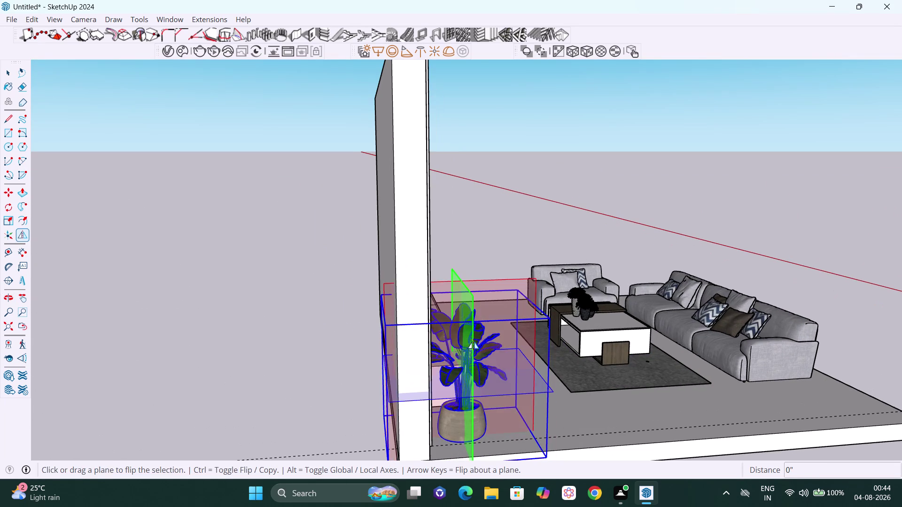
scroll(down, 3)
middle_drag(574, 373, 214, 364)
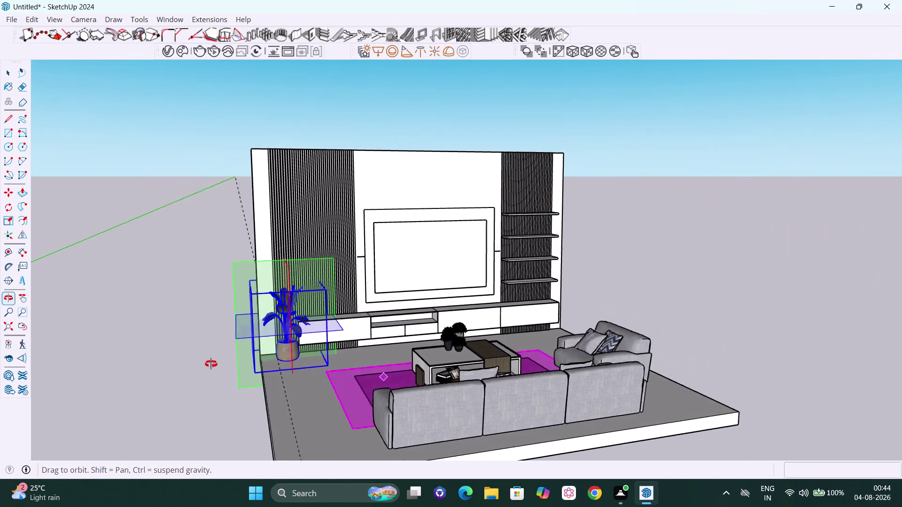
middle_drag(215, 364, 210, 364)
scroll(up, 3)
scroll(up, 3)
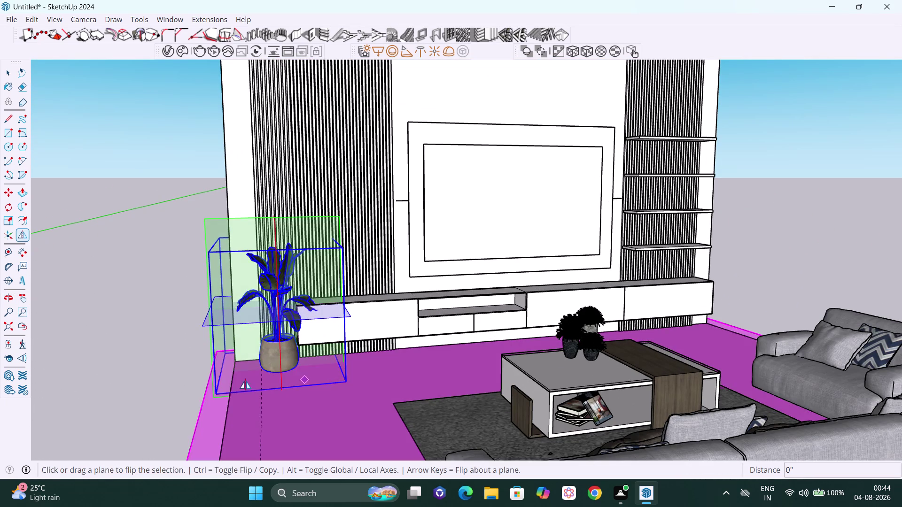
key(space)
click(132, 319)
scroll(down, 3)
middle_drag(181, 332, 270, 328)
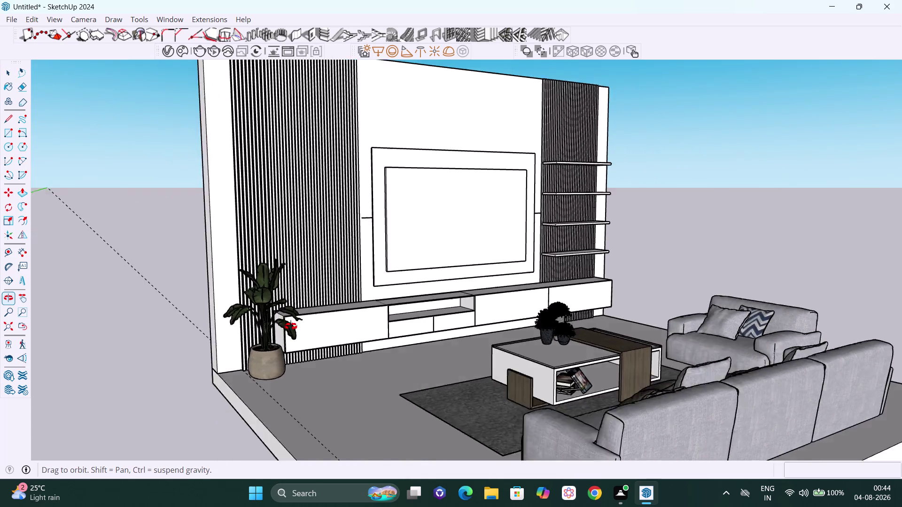
middle_drag(270, 329, 141, 340)
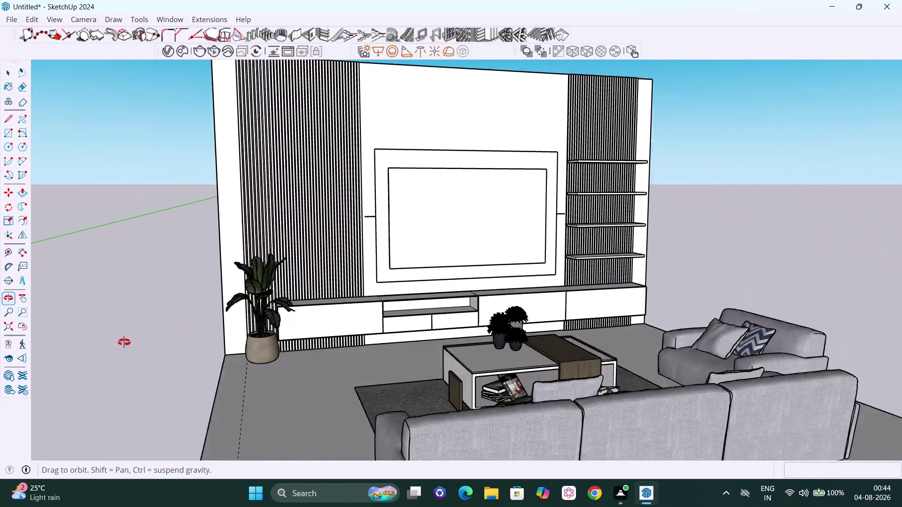
middle_drag(141, 340, 244, 321)
scroll(up, 3)
middle_drag(263, 391, 252, 398)
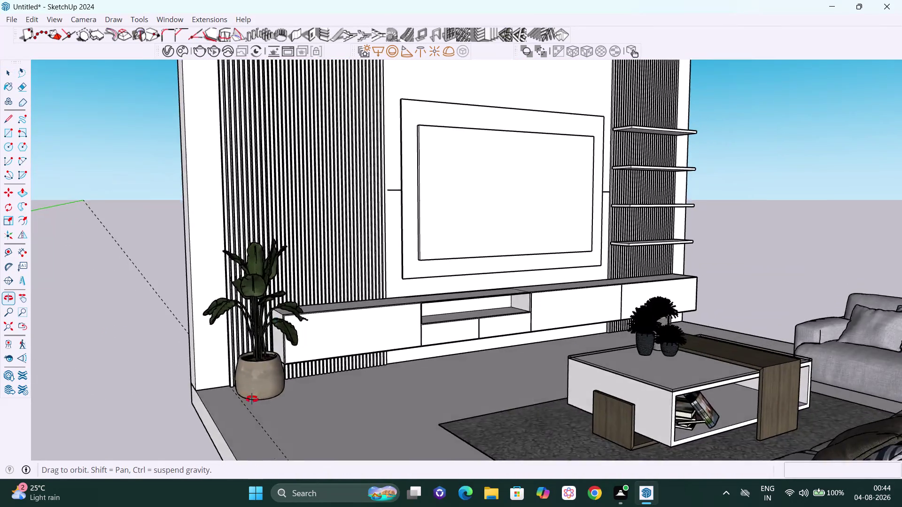
middle_drag(253, 398, 222, 420)
scroll(up, 3)
scroll(down, 3)
middle_drag(248, 401, 206, 403)
scroll(up, 3)
click(257, 384)
middle_drag(256, 382, 266, 389)
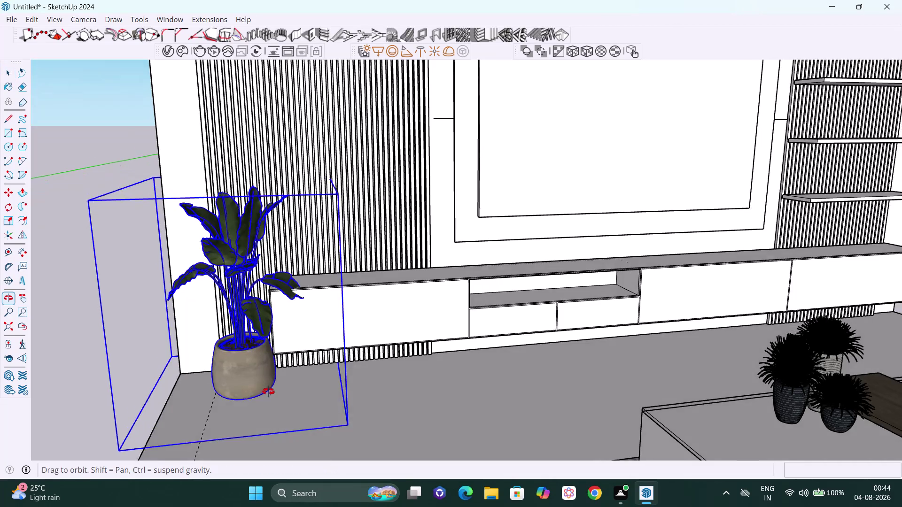
middle_drag(266, 389, 294, 393)
Scale the plant by its corner grip to about 0.90,0.97 Red,Blue.
key(s)
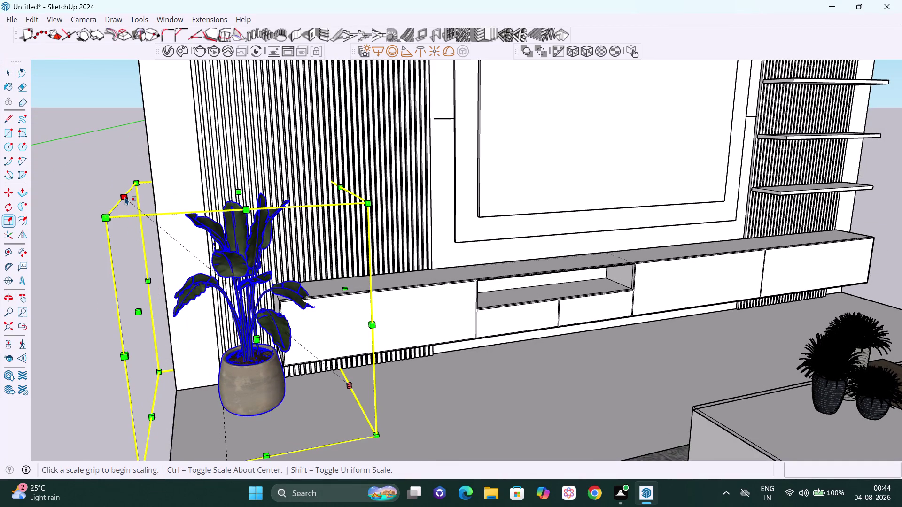
drag(125, 196, 134, 196)
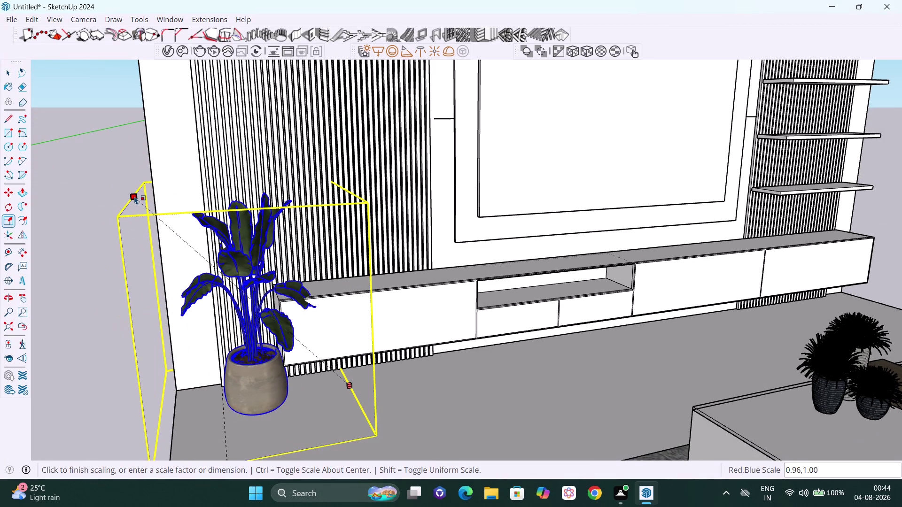
drag(134, 196, 146, 202)
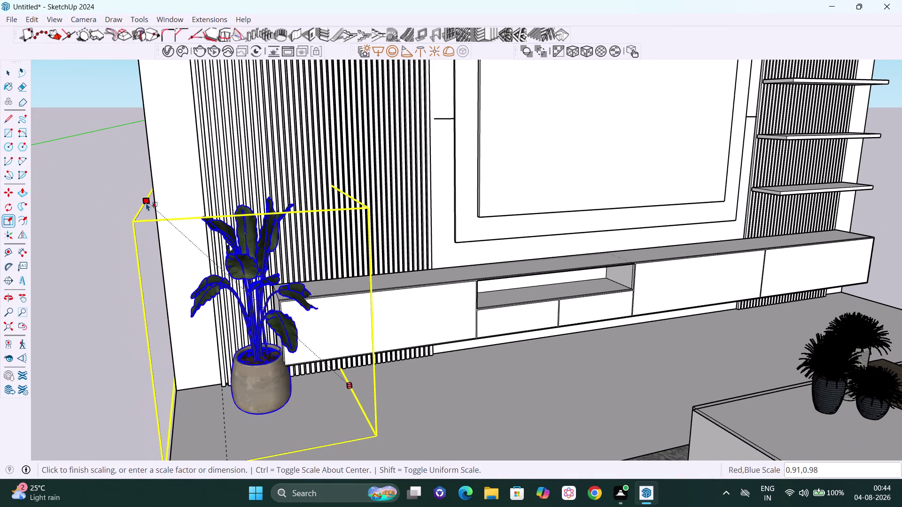
drag(146, 203, 149, 204)
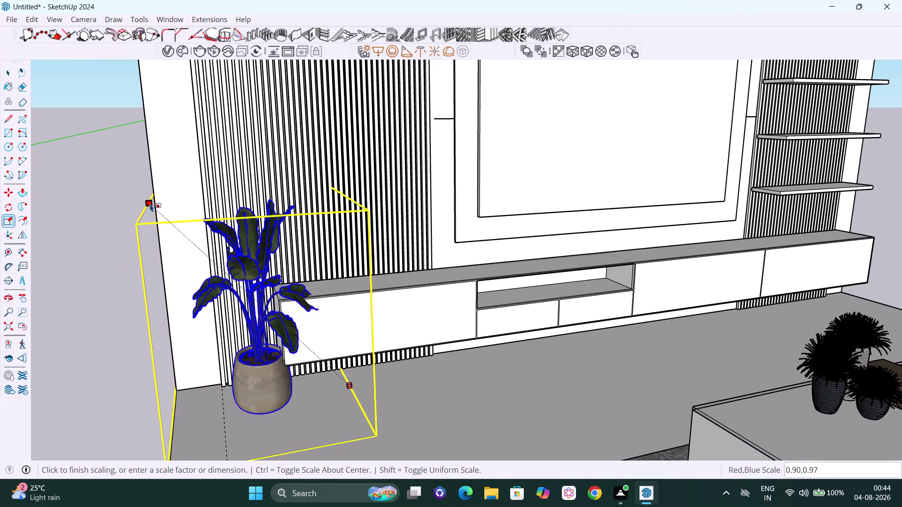
drag(150, 203, 158, 210)
key(space)
click(77, 249)
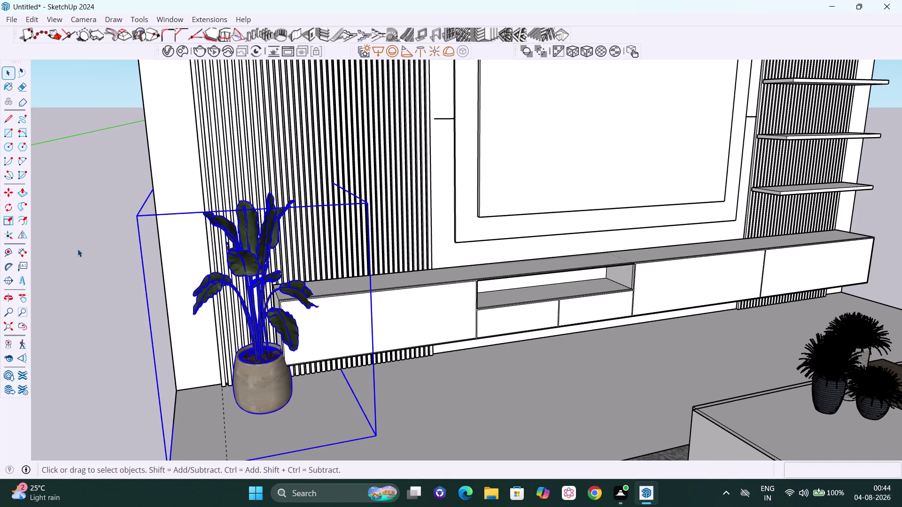
Orbit back toward the plant corner and reselect the plant.
scroll(down, 3)
middle_drag(213, 360, 391, 314)
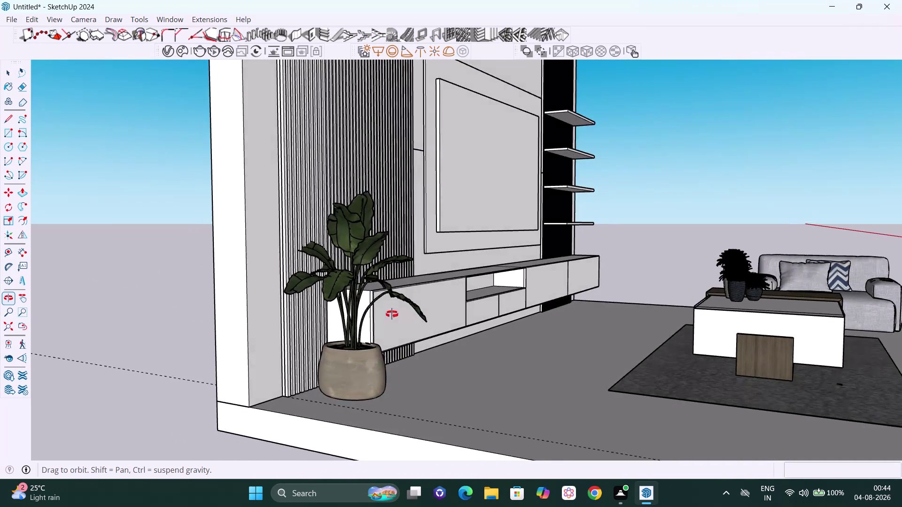
middle_drag(392, 315, 306, 342)
scroll(down, 3)
middle_drag(283, 367, 246, 398)
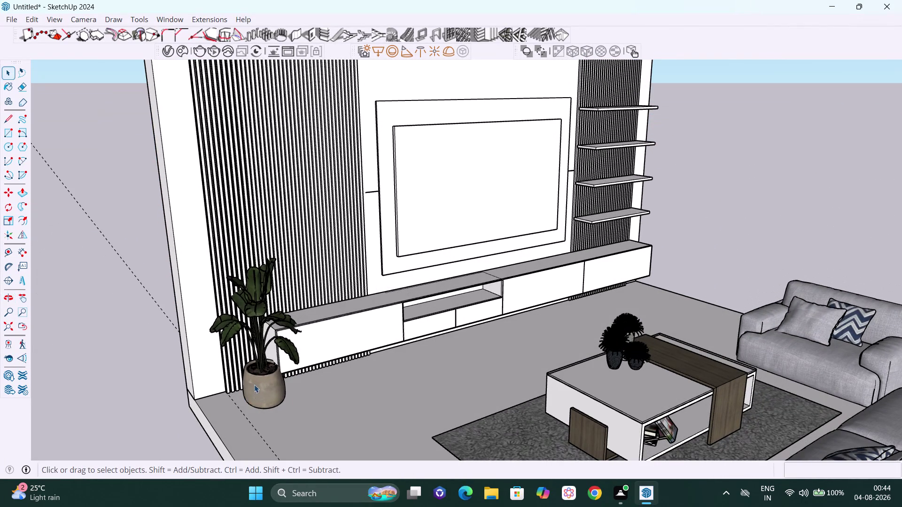
click(257, 385)
middle_drag(299, 392, 273, 387)
Move the plant 2 inches along the green axis from its pot base.
key(m)
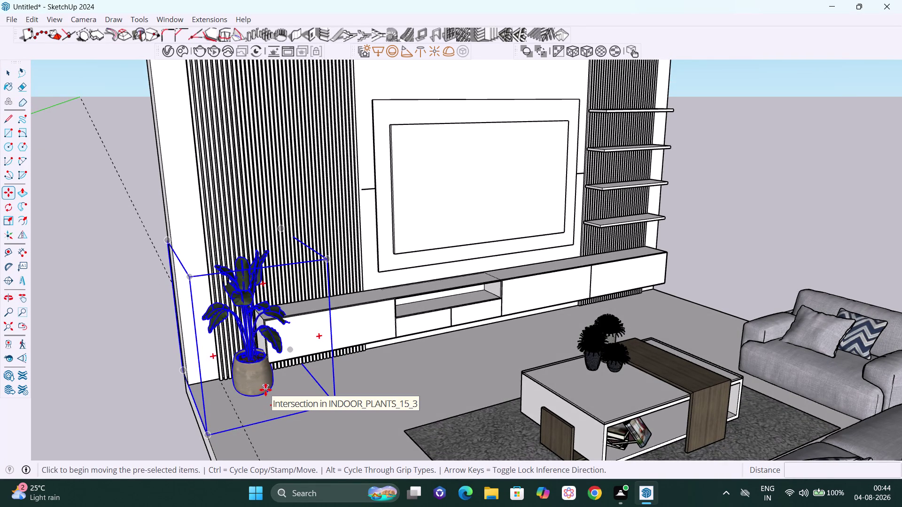
click(266, 390)
key(Left)
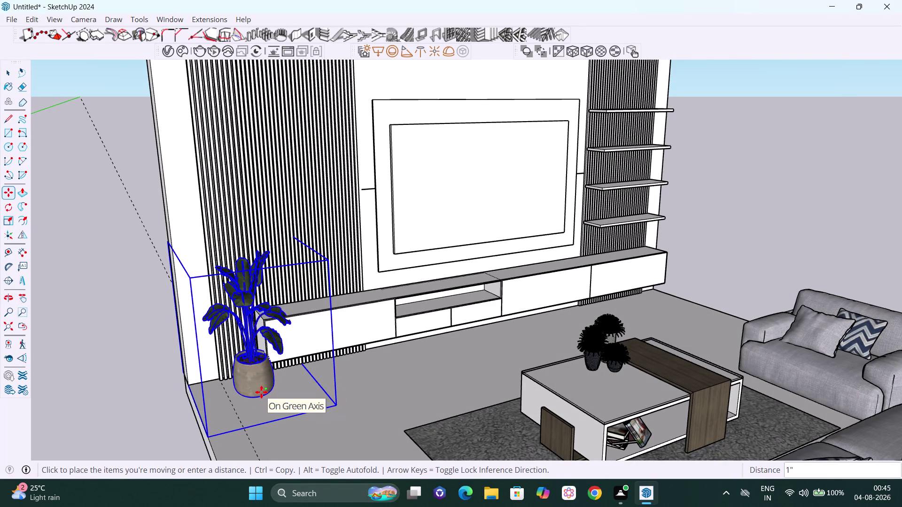
key(Right)
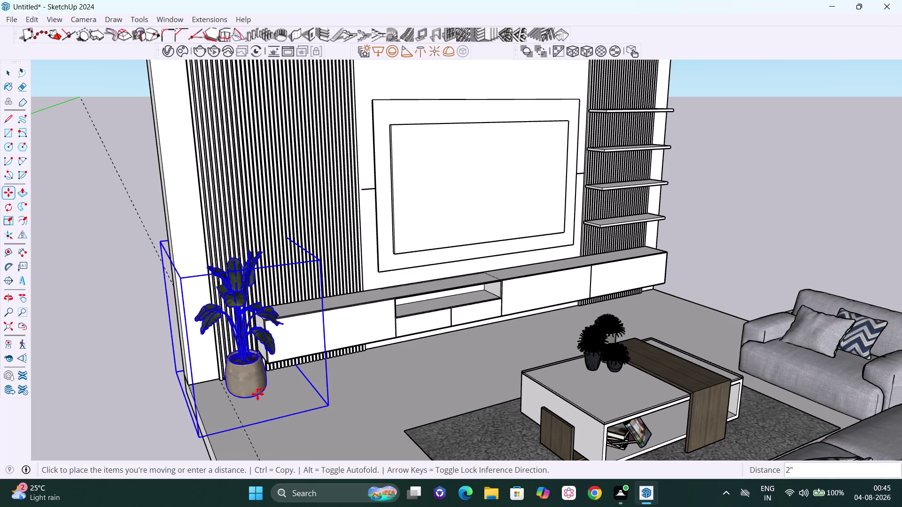
click(259, 393)
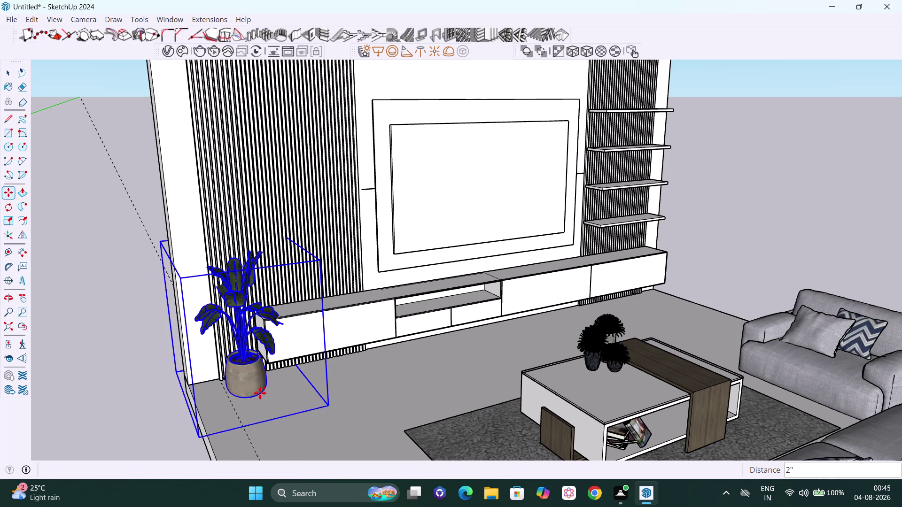
key(space)
click(124, 385)
Orbit to a side view of the plant and reselect it.
scroll(down, 3)
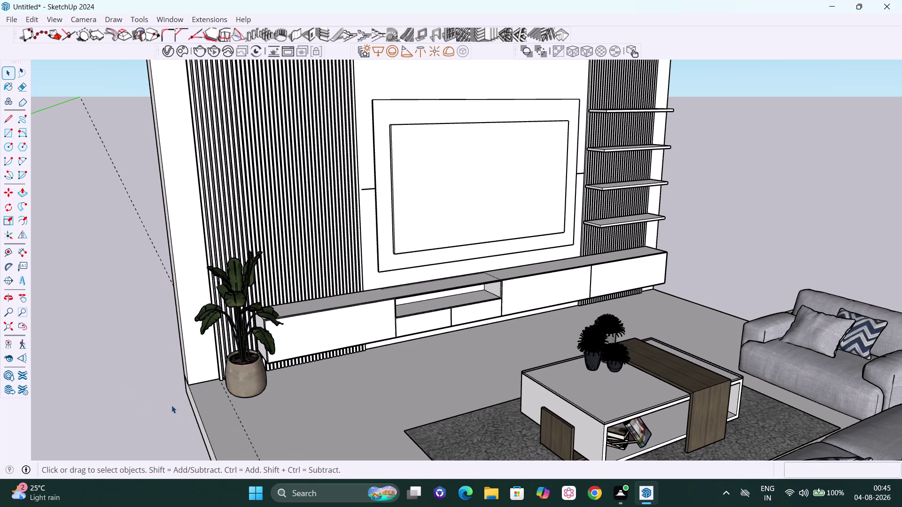
scroll(down, 3)
middle_drag(191, 404, 486, 349)
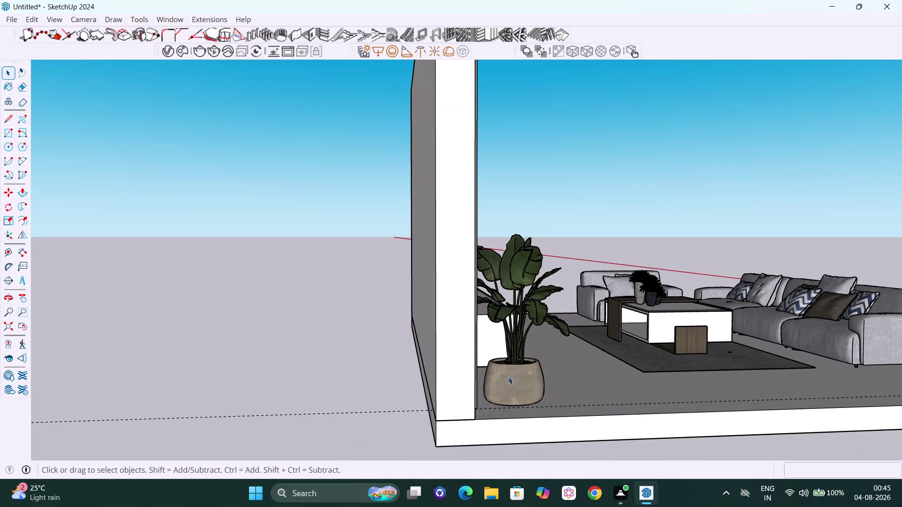
middle_drag(509, 377, 466, 385)
scroll(up, 3)
scroll(up, 3)
click(481, 402)
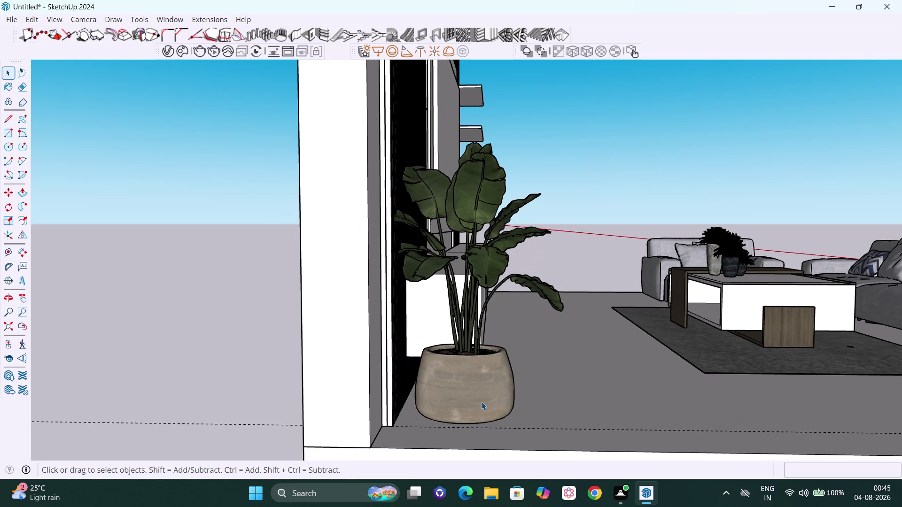
scroll(down, 3)
middle_drag(488, 401, 488, 411)
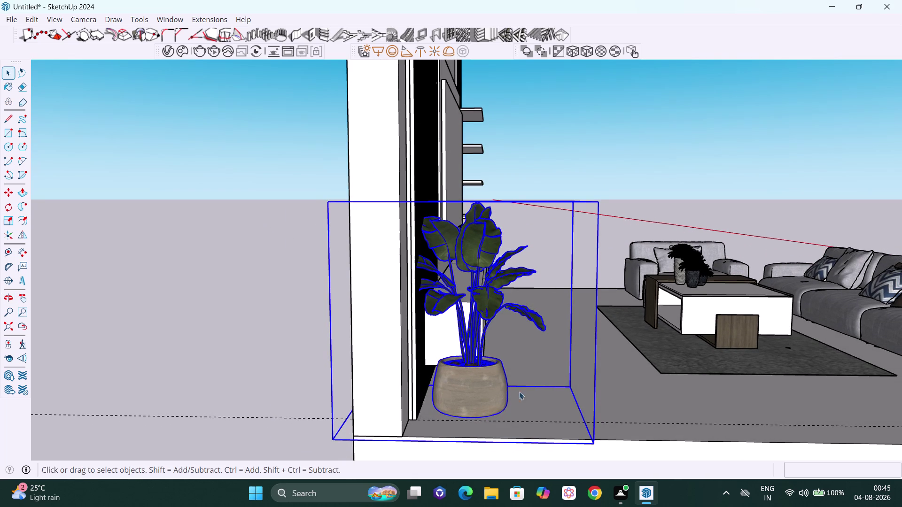
Narrow the potted plant to 0.83 along the green axis with Scale.
key(s)
middle_drag(581, 290, 567, 311)
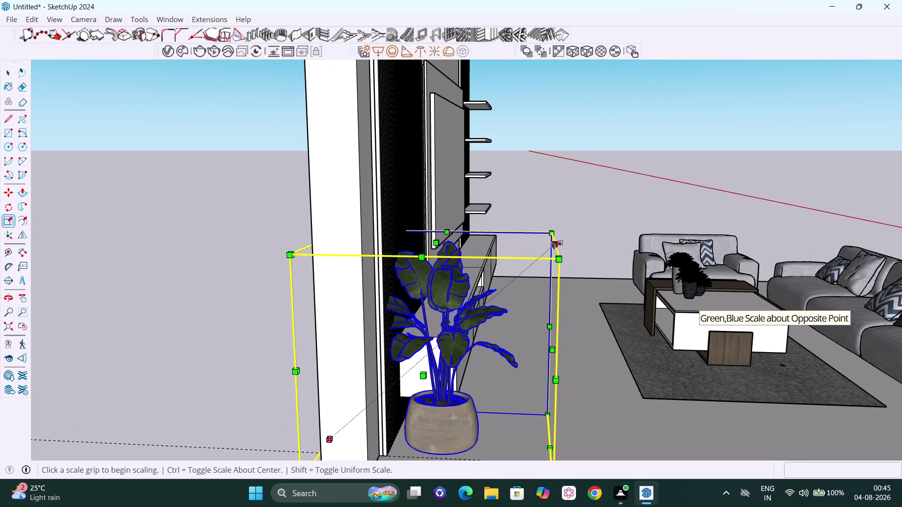
drag(553, 243, 540, 250)
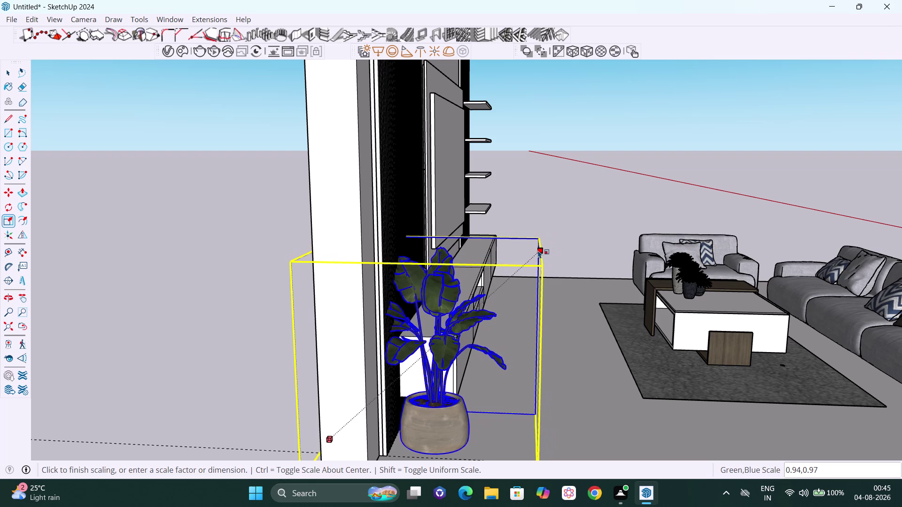
drag(540, 251, 515, 249)
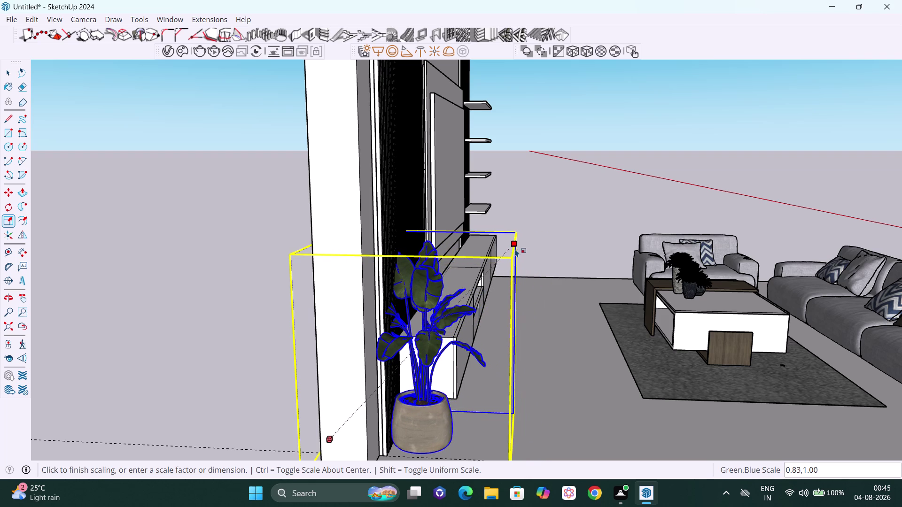
drag(514, 249, 509, 250)
key(space)
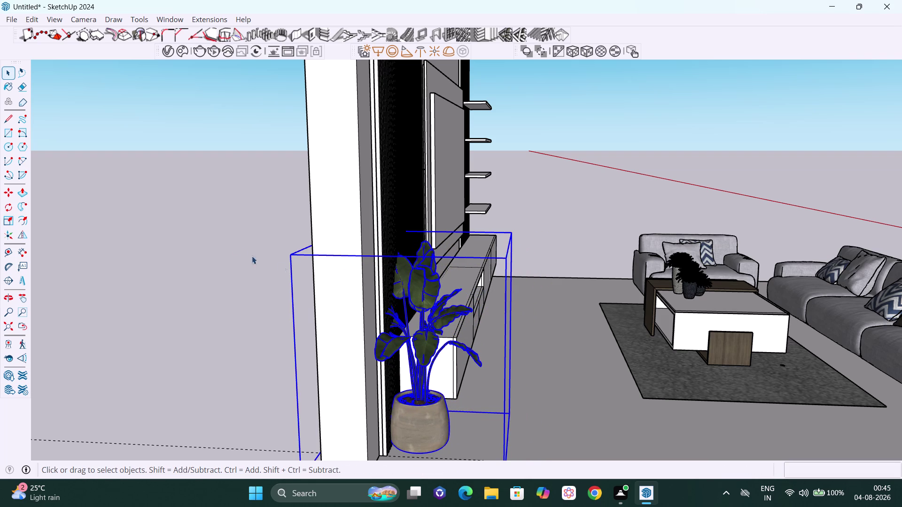
Orbit and pan around the room to check the narrowed plant, then reselect it.
click(238, 247)
scroll(down, 3)
scroll(down, 3)
middle_drag(426, 426, 444, 399)
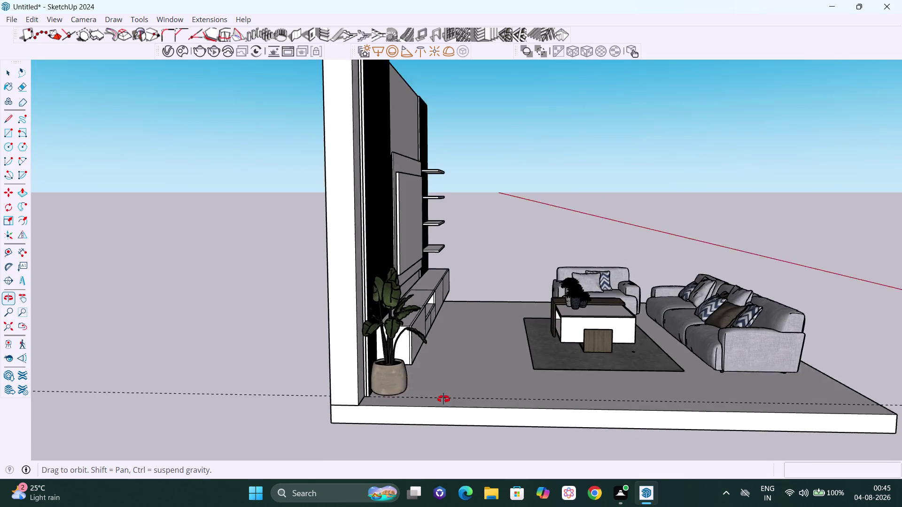
middle_drag(443, 399, 444, 399)
key(h)
drag(456, 411, 453, 320)
scroll(down, 3)
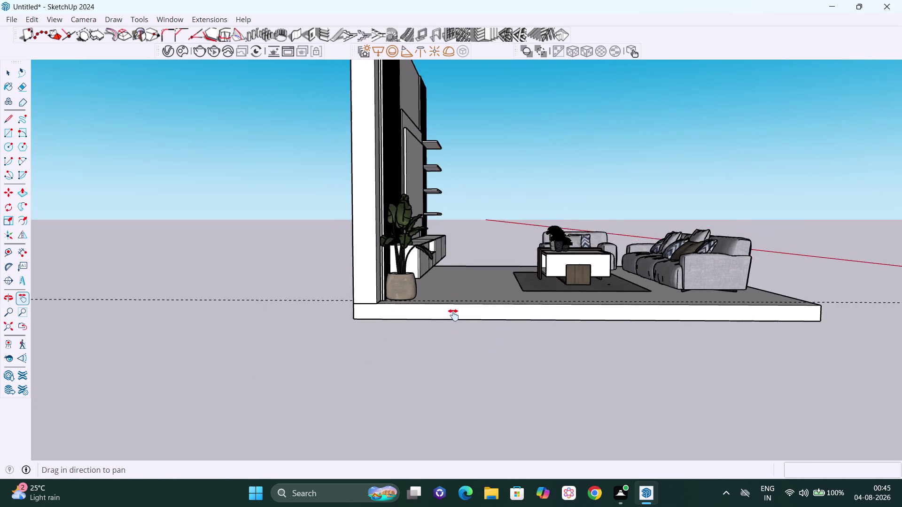
middle_drag(454, 322, 447, 367)
scroll(up, 3)
middle_drag(421, 389, 432, 415)
scroll(up, 3)
key(space)
middle_drag(430, 352, 431, 365)
scroll(up, 3)
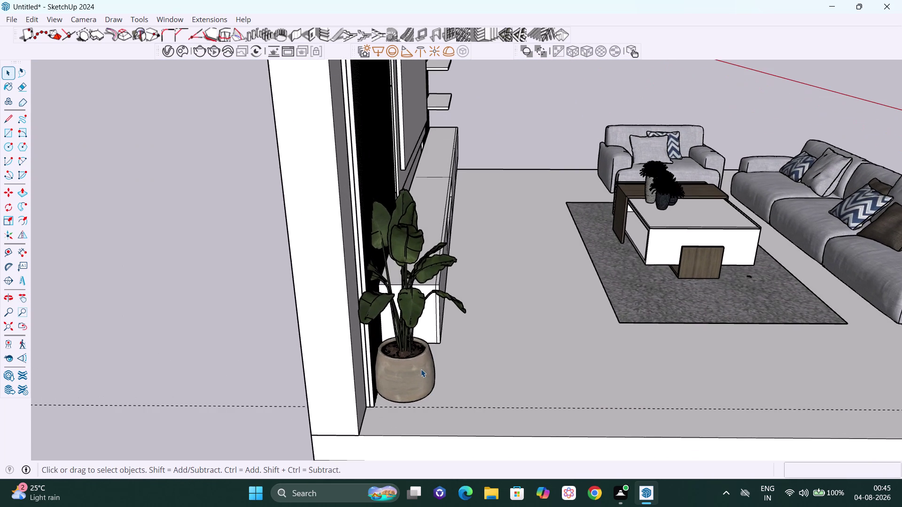
click(398, 375)
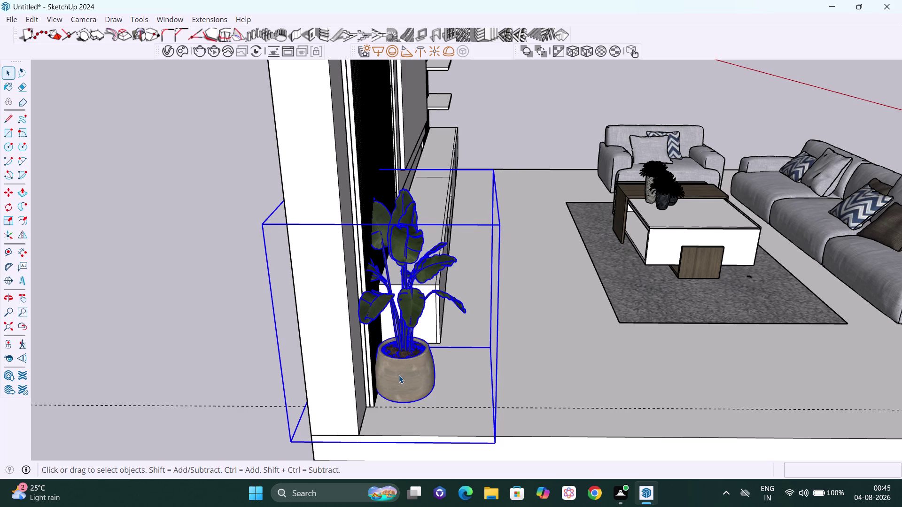
key(m)
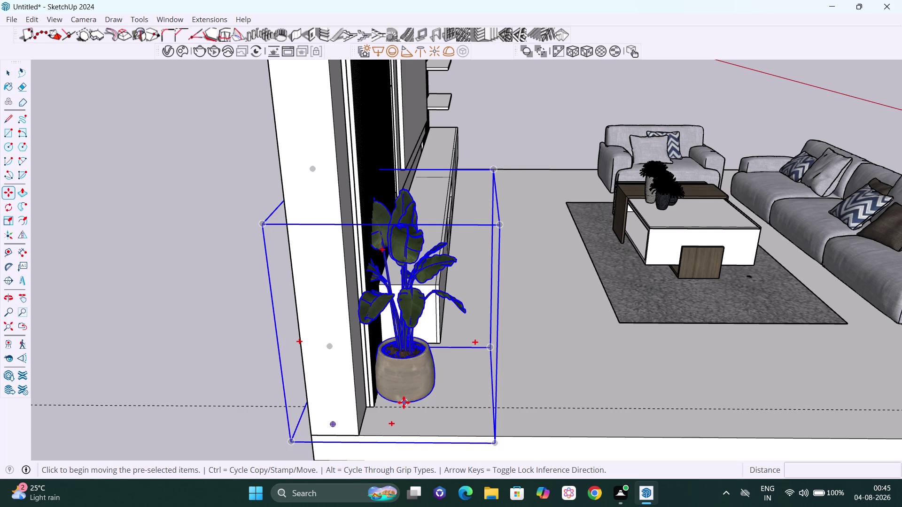
Move the plant 7 inches along the green axis from its pot base.
scroll(up, 3)
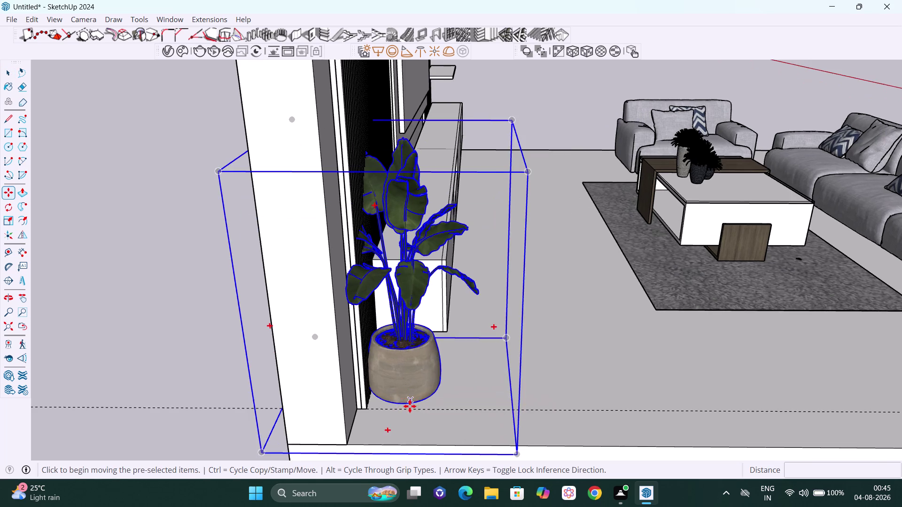
middle_drag(409, 407, 438, 380)
scroll(up, 3)
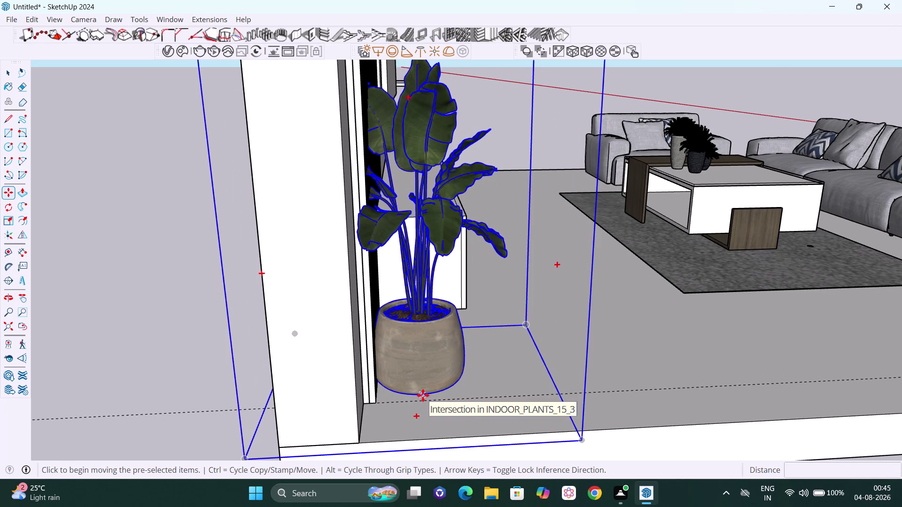
click(423, 396)
key(Right)
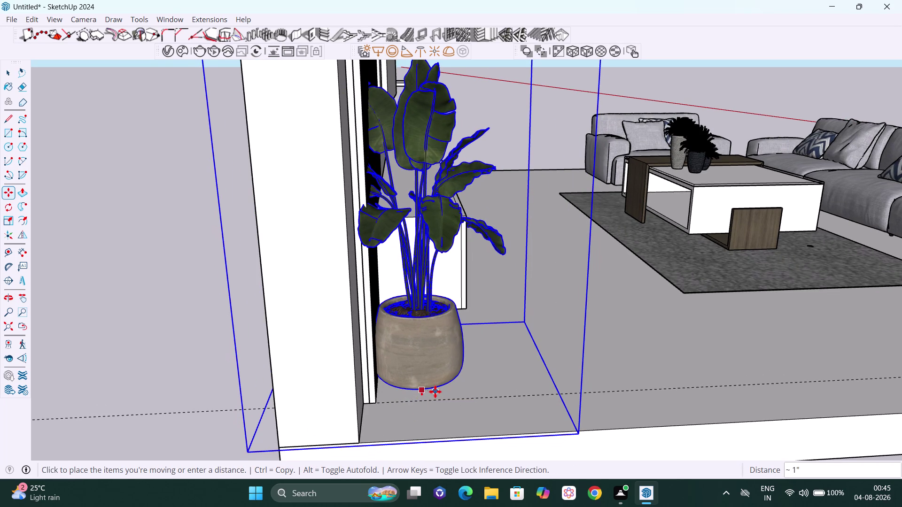
key(Left)
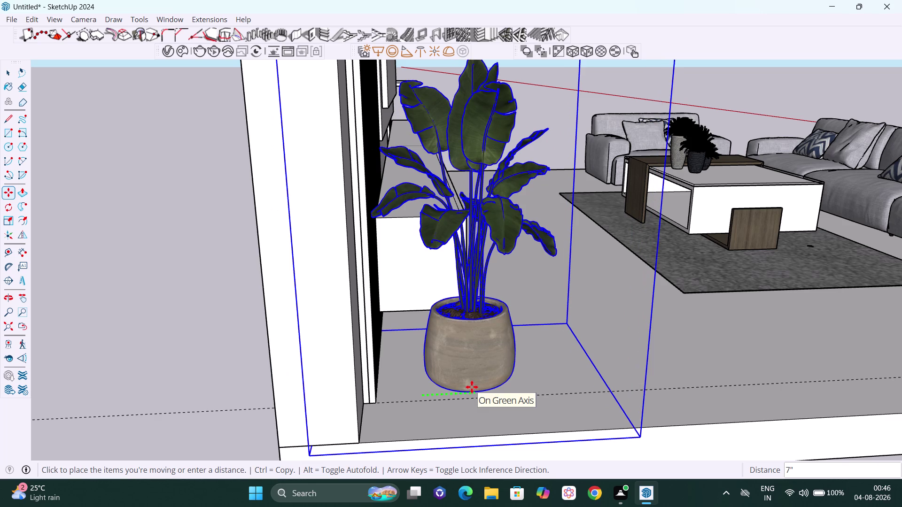
click(471, 387)
key(space)
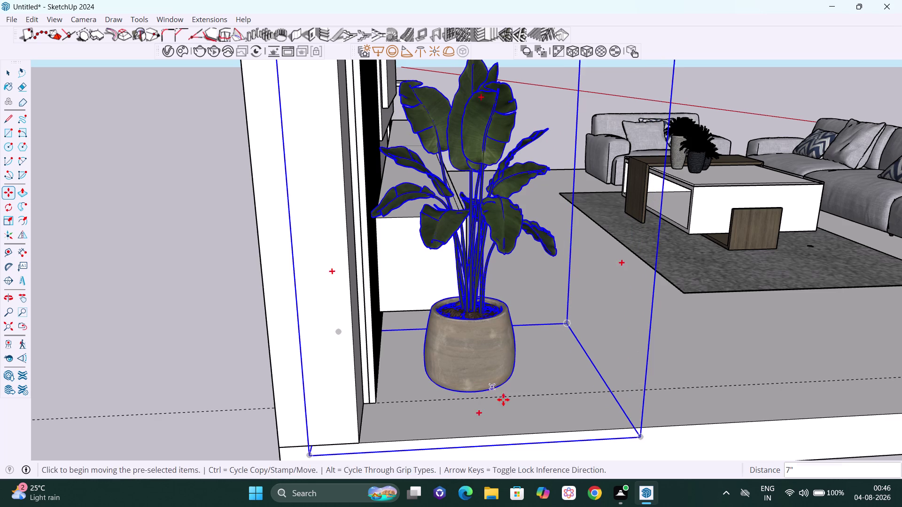
scroll(down, 3)
middle_drag(619, 463, 462, 437)
scroll(down, 3)
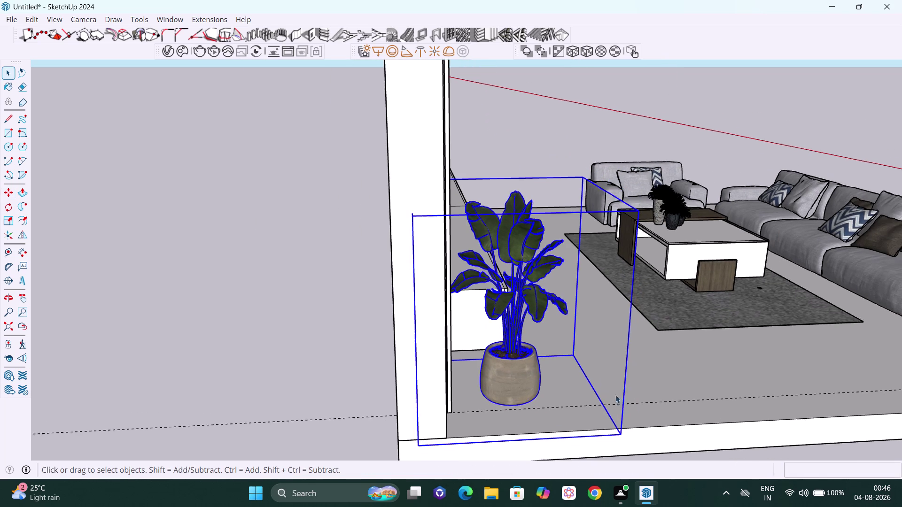
scroll(down, 3)
middle_drag(632, 405, 460, 399)
middle_drag(371, 388, 255, 380)
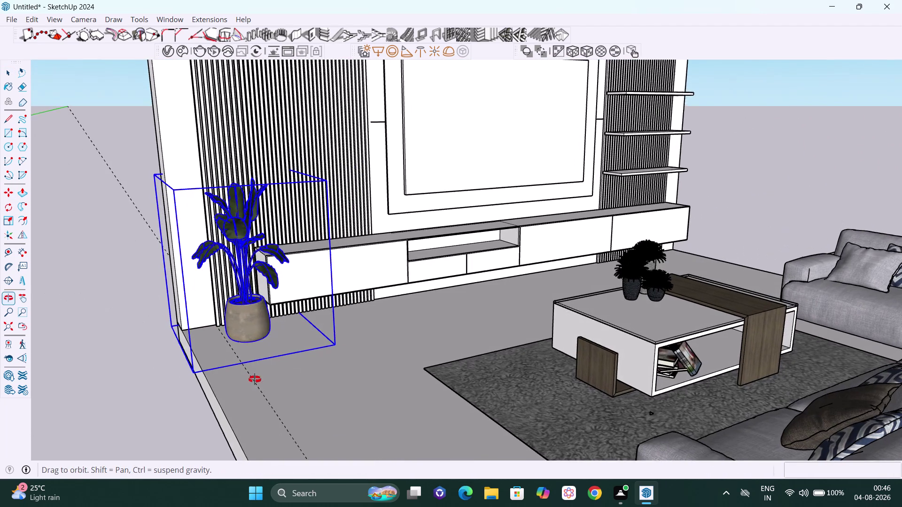
middle_drag(254, 379, 253, 380)
key(space)
click(766, 151)
middle_drag(272, 292, 126, 289)
scroll(up, 3)
scroll(up, 3)
middle_drag(312, 315, 252, 312)
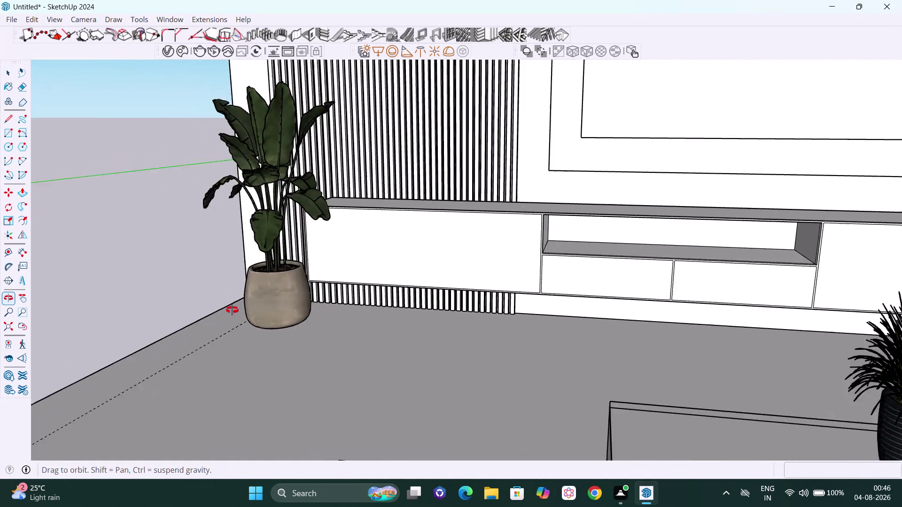
middle_drag(252, 311, 395, 261)
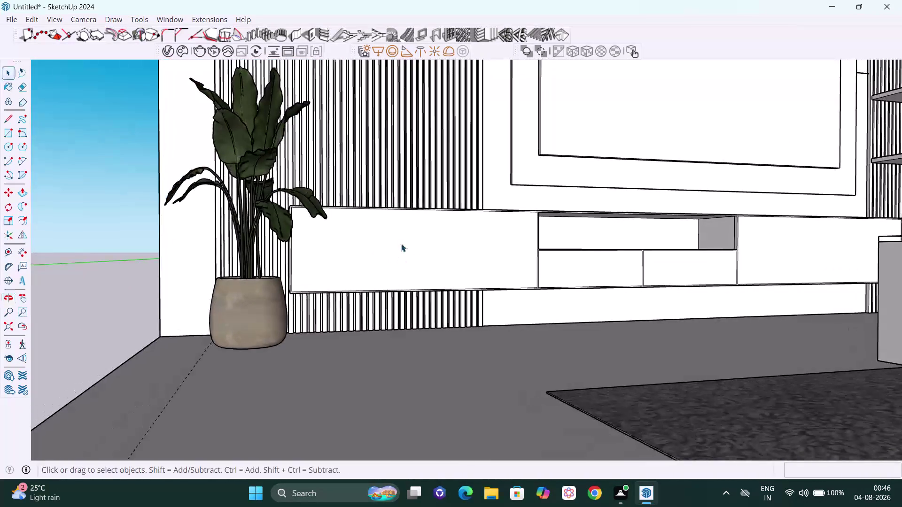
scroll(down, 3)
scroll(down, 3)
scroll(down, 3)
middle_drag(394, 282, 320, 371)
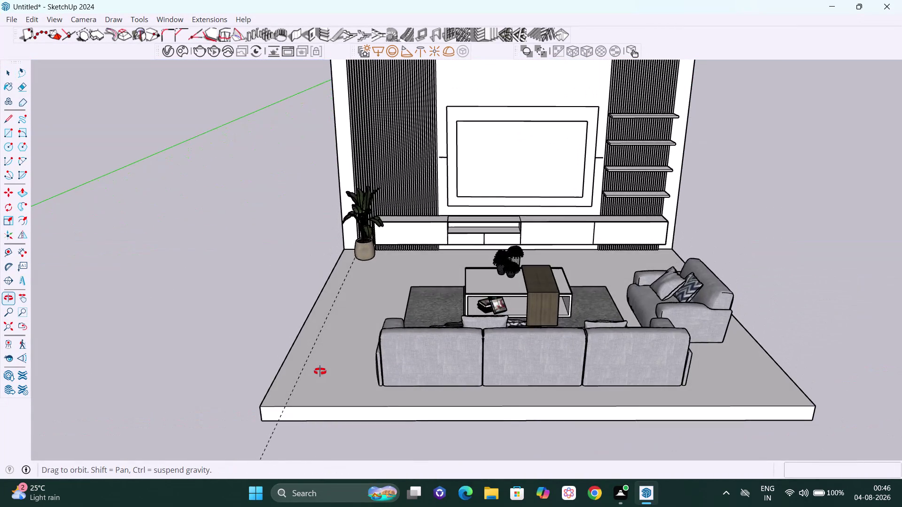
middle_drag(320, 372, 352, 351)
scroll(up, 3)
scroll(up, 3)
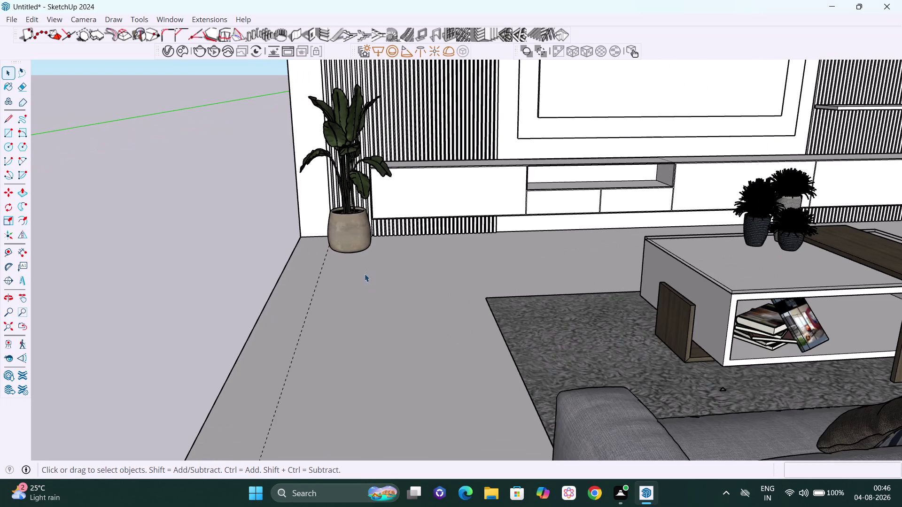
scroll(down, 3)
middle_drag(364, 266, 470, 288)
scroll(up, 3)
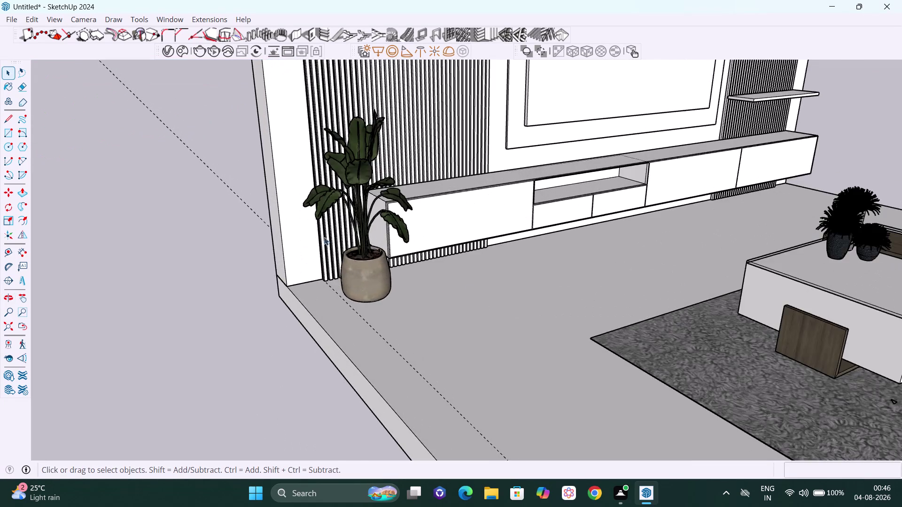
scroll(up, 3)
middle_drag(380, 288, 277, 278)
click(337, 269)
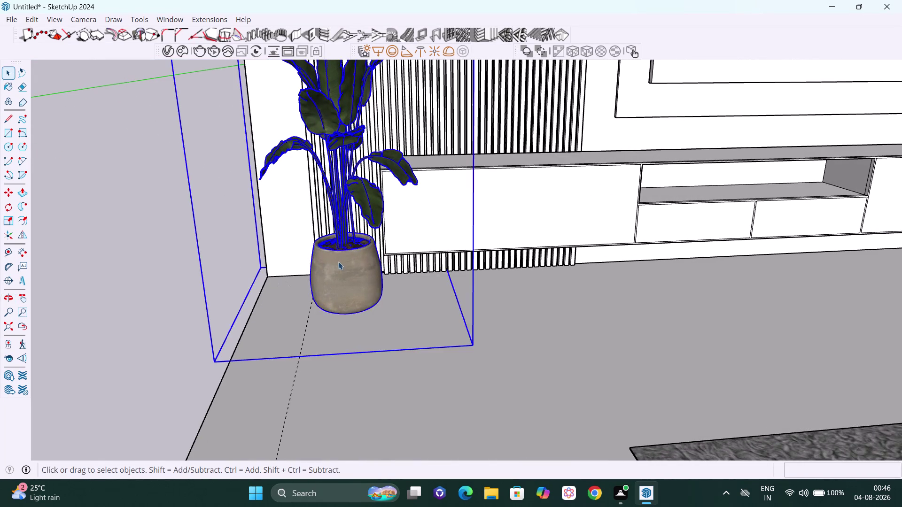
scroll(down, 3)
scroll(down, 3)
Narrow the plant along the red axis with a Scale side grip.
middle_drag(330, 203, 349, 212)
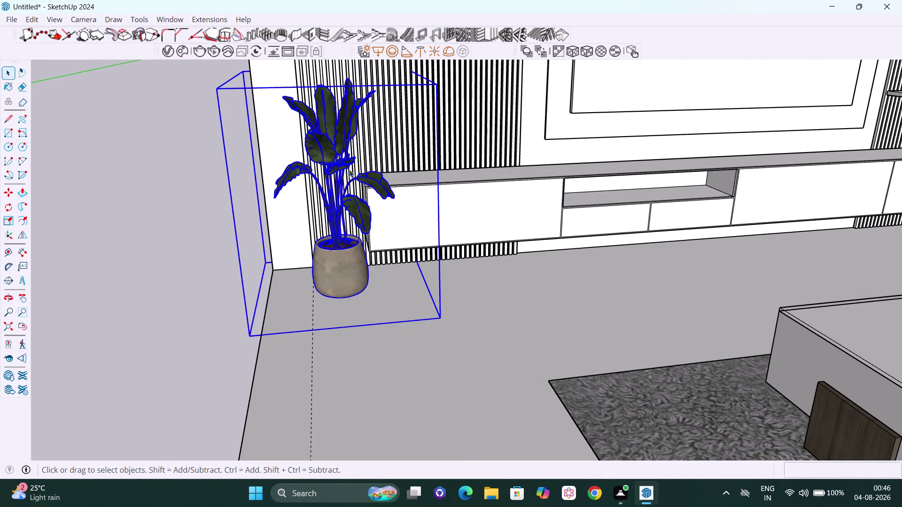
key(s)
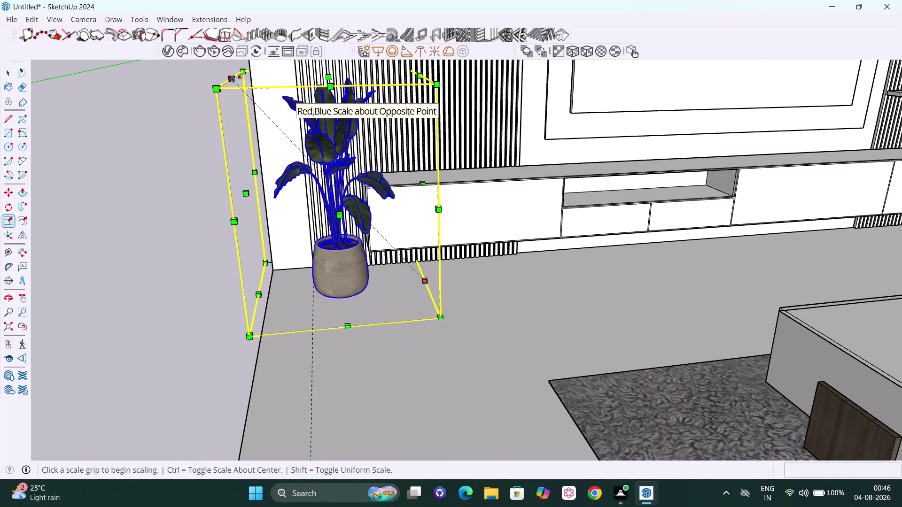
drag(231, 74, 245, 77)
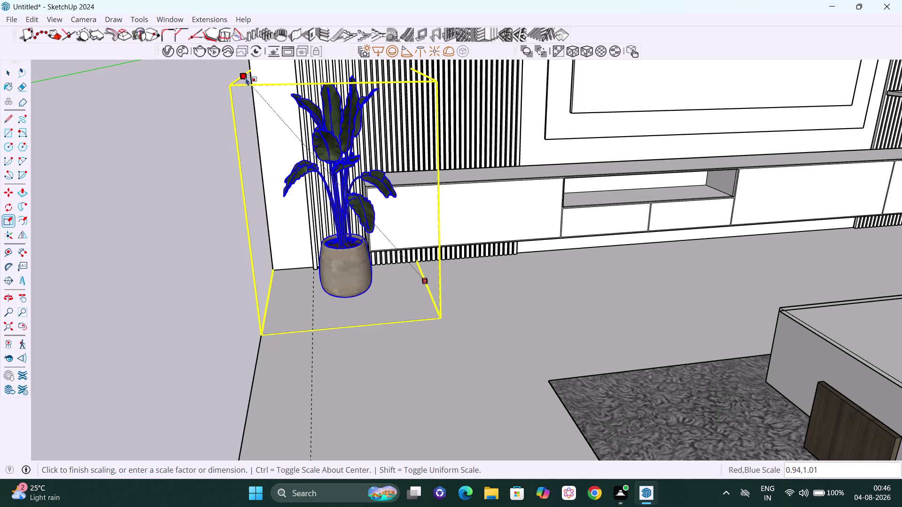
drag(244, 77, 271, 92)
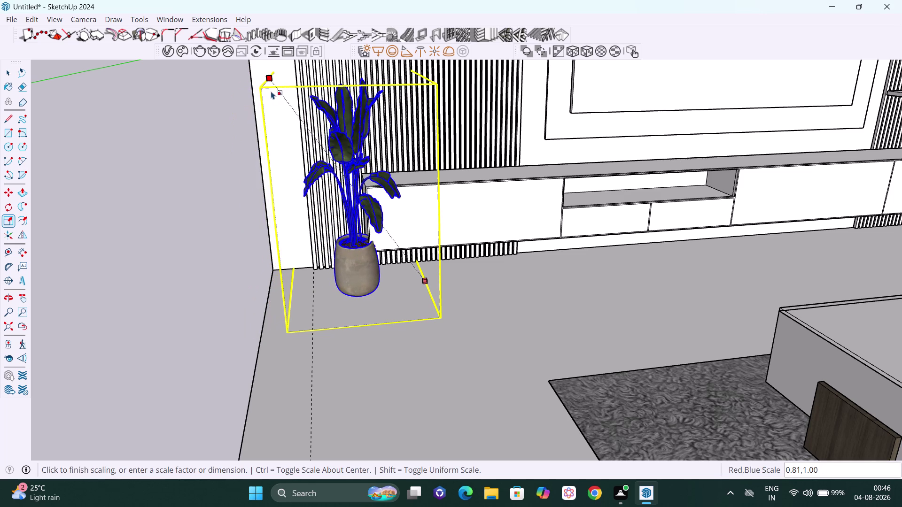
drag(271, 91, 275, 97)
key(space)
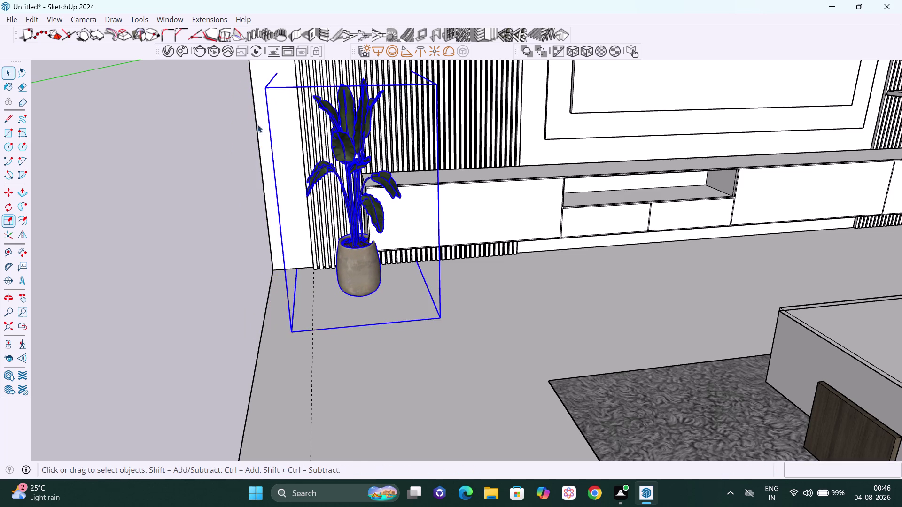
scroll(down, 3)
middle_drag(197, 205, 511, 293)
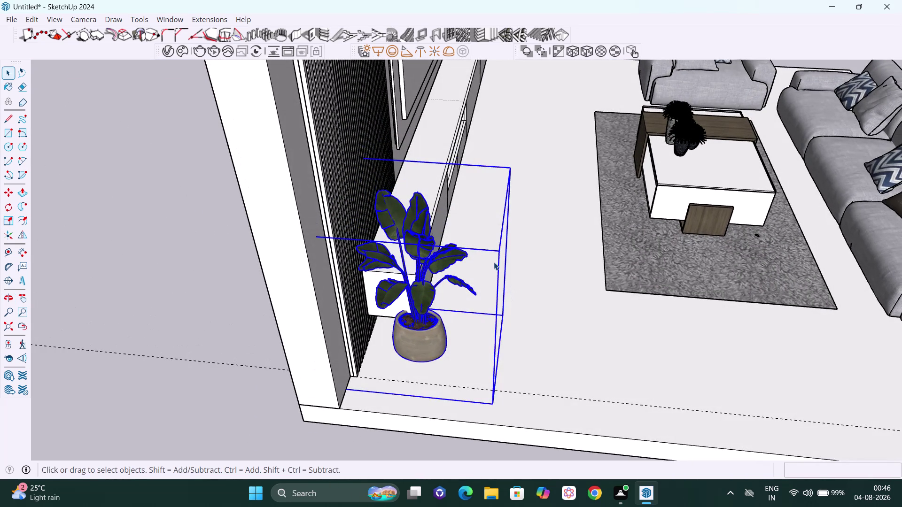
Resize the plant from a corner grip viewed from above, then clear the selection.
key(s)
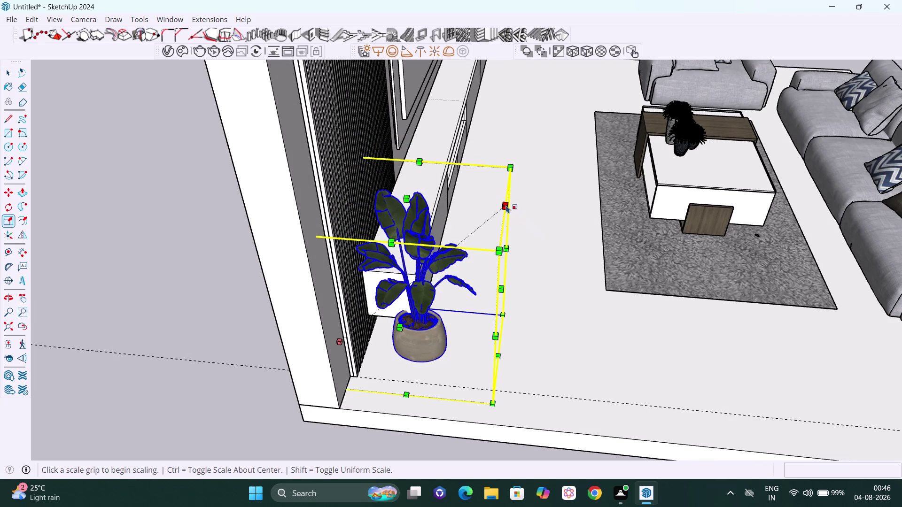
drag(506, 205, 483, 210)
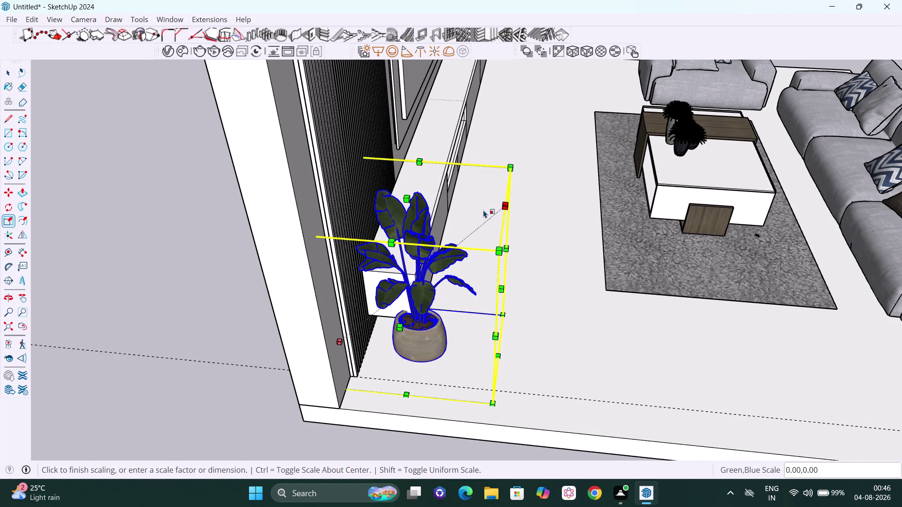
drag(483, 210, 472, 218)
drag(507, 208, 505, 208)
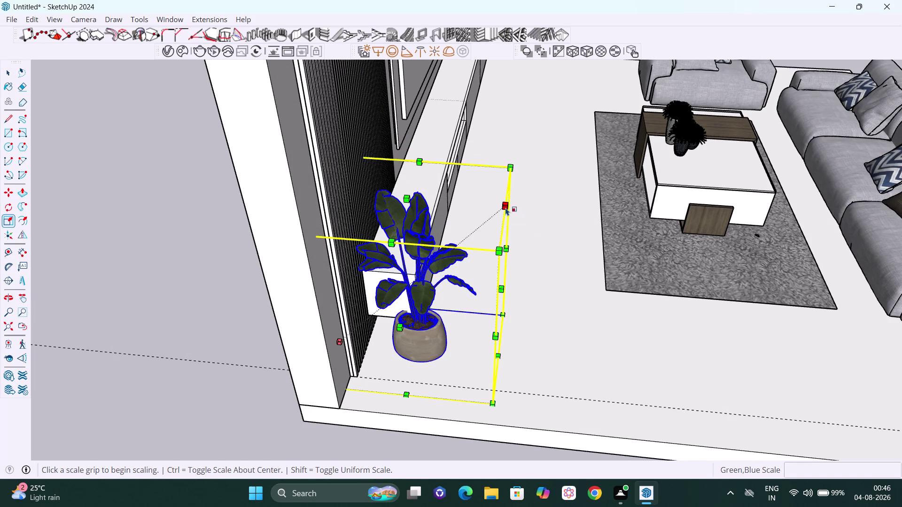
drag(505, 208, 479, 226)
drag(502, 209, 457, 240)
drag(510, 209, 469, 228)
drag(470, 228, 470, 228)
key(space)
click(134, 275)
scroll(down, 3)
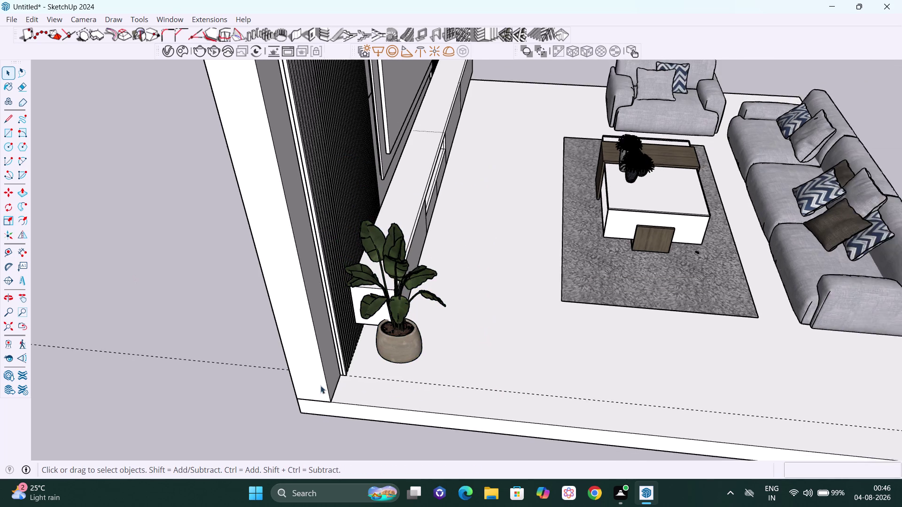
middle_drag(324, 385, 408, 299)
scroll(up, 3)
Shrink the plant's width and depth so it fits the corner.
click(472, 288)
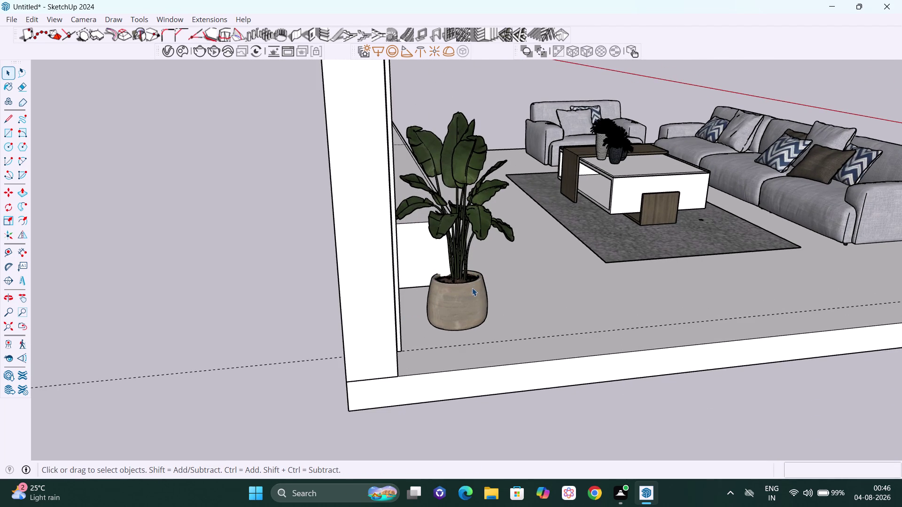
key(s)
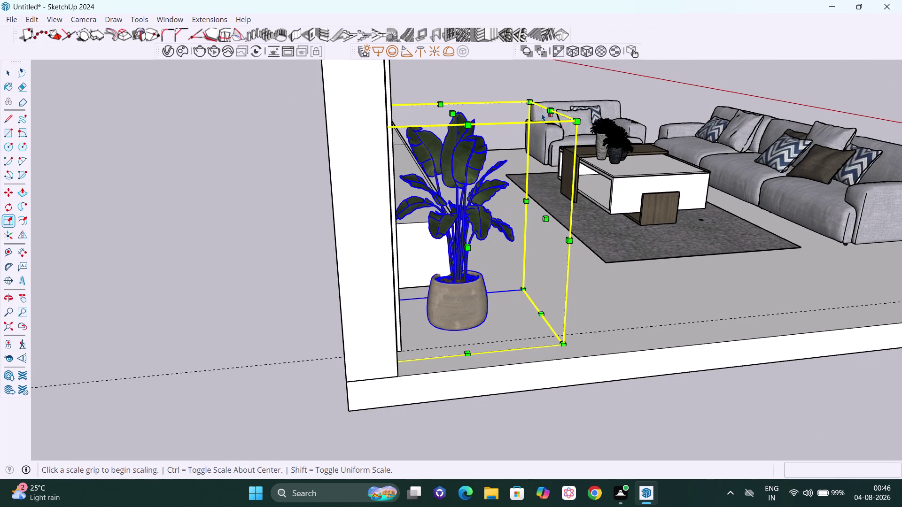
drag(550, 111, 545, 116)
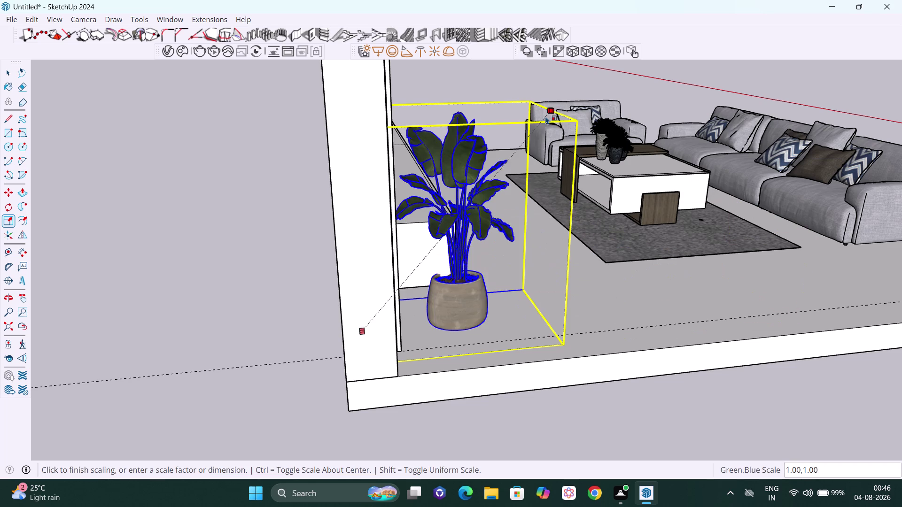
drag(546, 117, 504, 149)
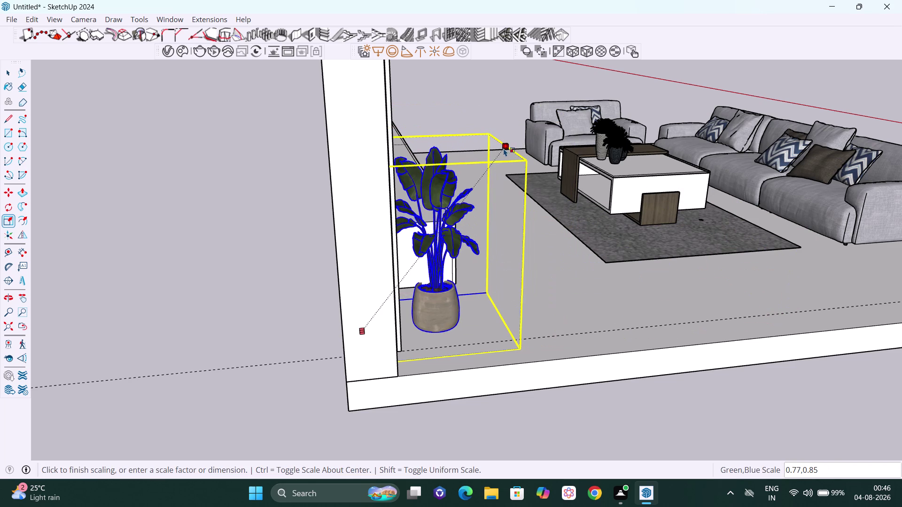
drag(504, 148, 466, 191)
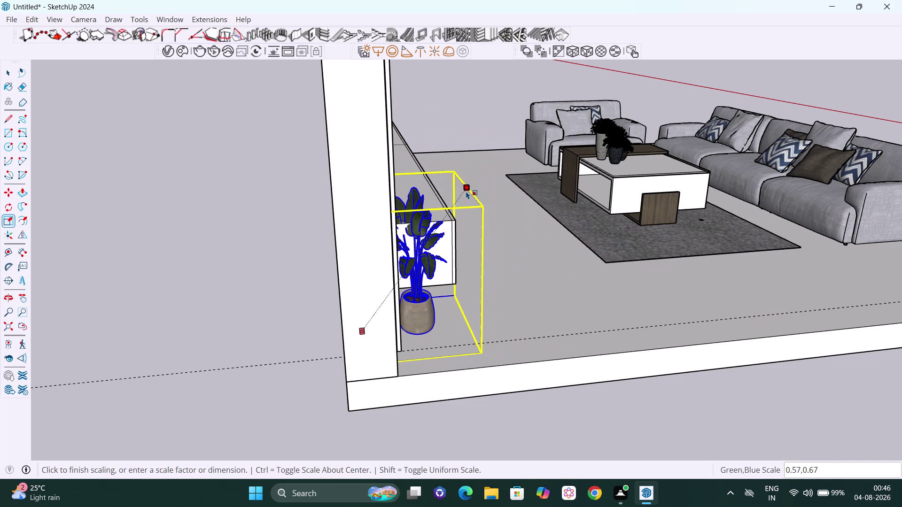
drag(466, 191, 461, 198)
drag(460, 198, 460, 199)
key(space)
click(258, 236)
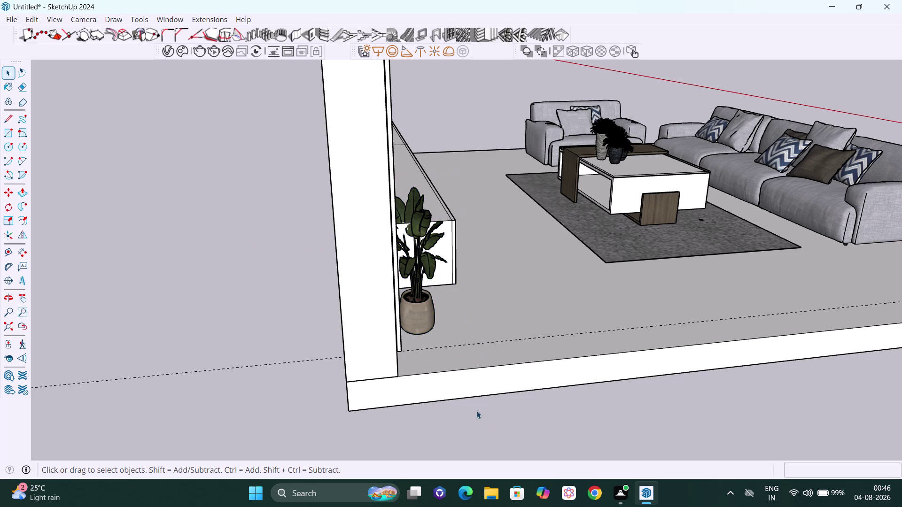
scroll(down, 3)
middle_drag(482, 436, 257, 420)
middle_drag(295, 358, 194, 375)
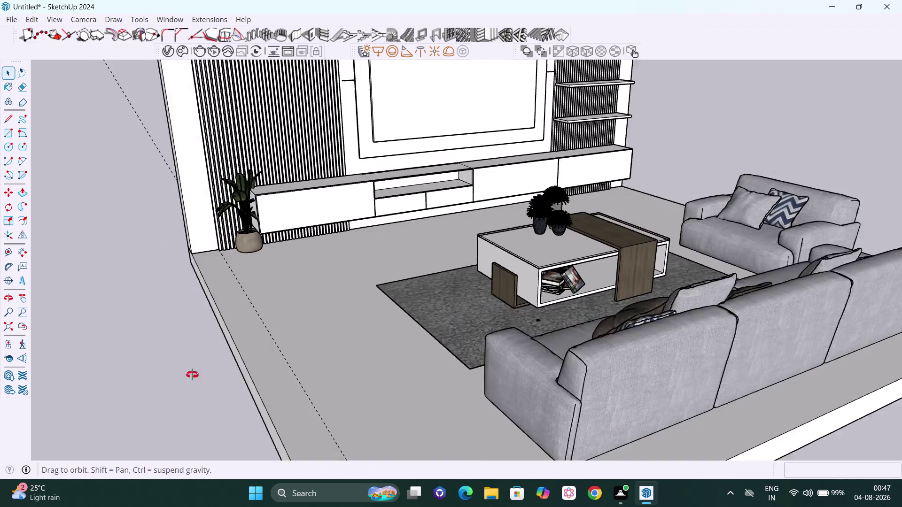
middle_drag(194, 374, 163, 384)
scroll(up, 3)
middle_drag(299, 279, 206, 281)
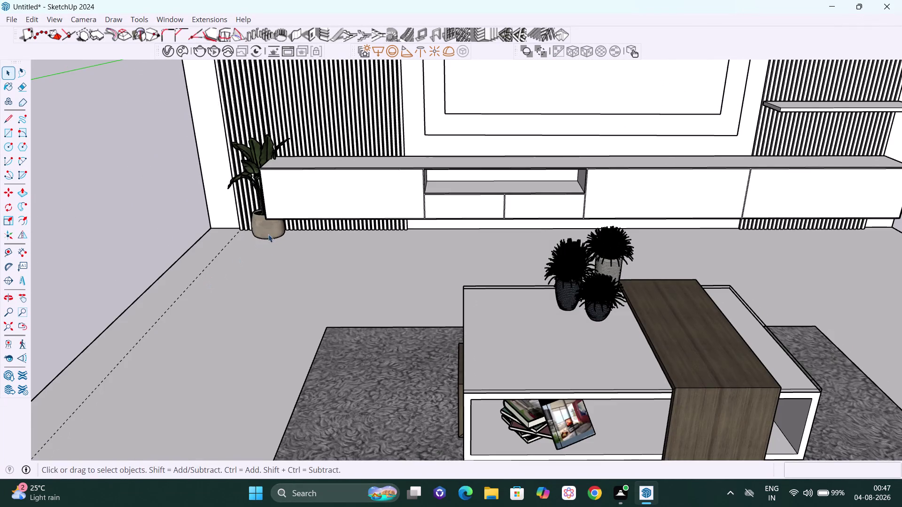
middle_drag(269, 244, 318, 240)
key(h)
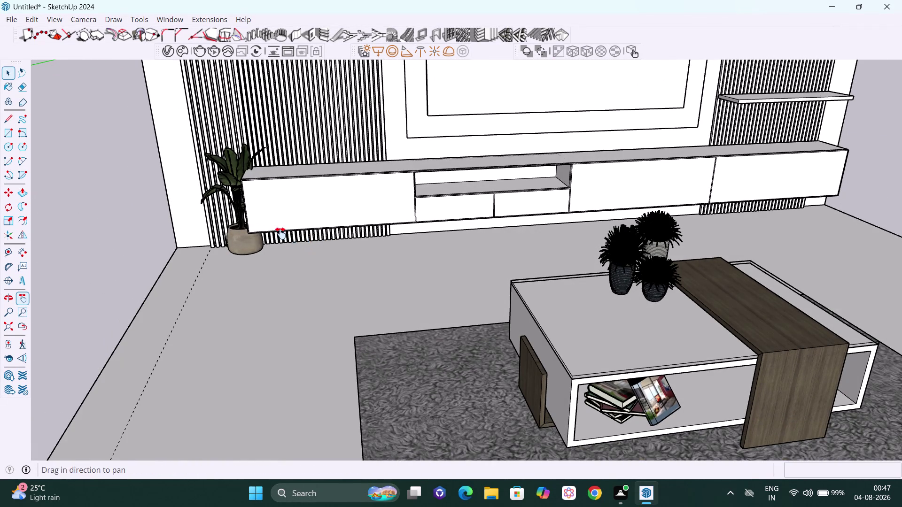
drag(280, 233, 422, 236)
scroll(up, 3)
middle_drag(433, 274, 401, 286)
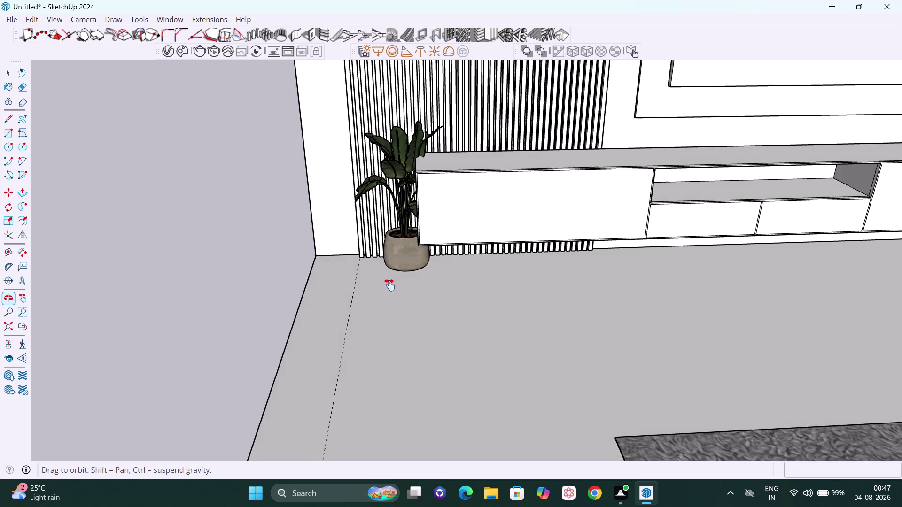
scroll(up, 3)
key(space)
Move the plant from its pot base a few inches closer to the wall.
click(404, 255)
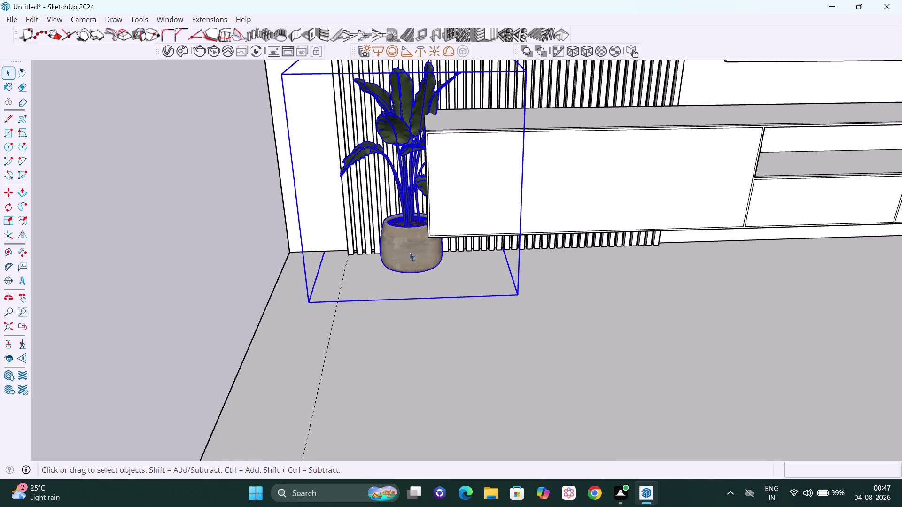
key(m)
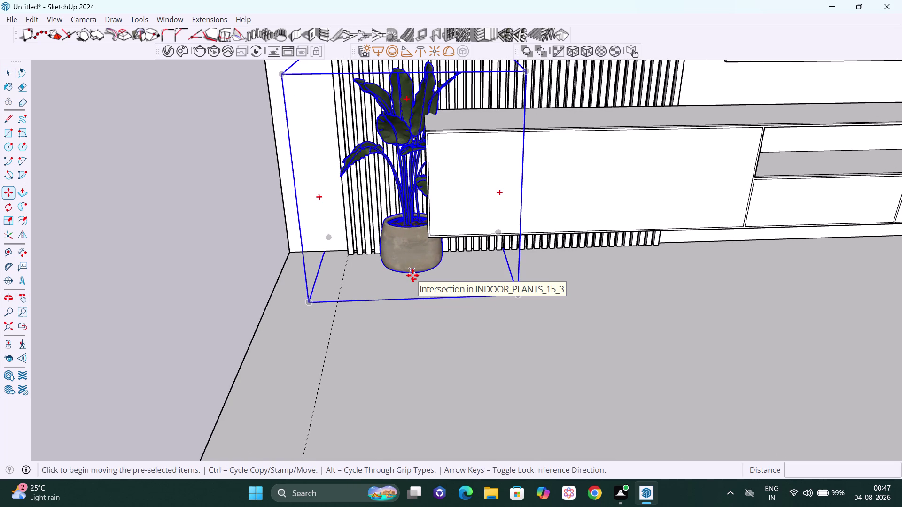
click(412, 275)
key(Left)
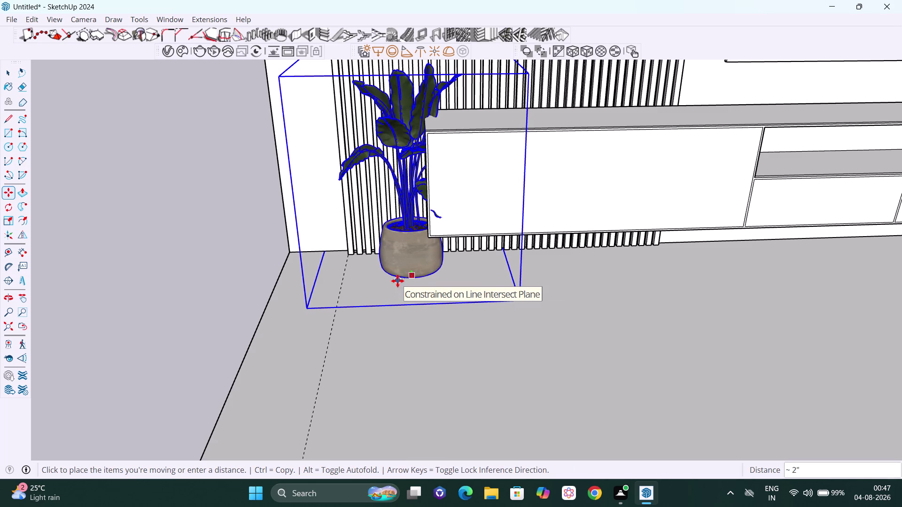
key(Right)
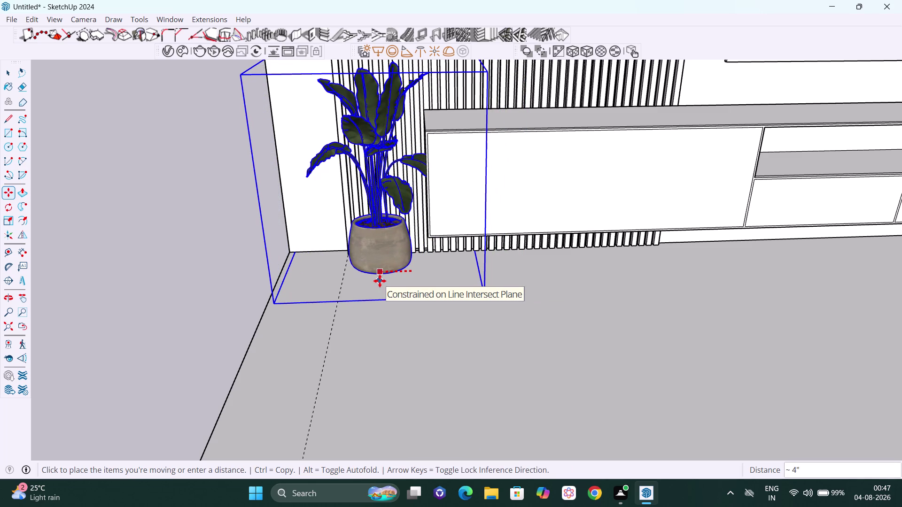
click(378, 280)
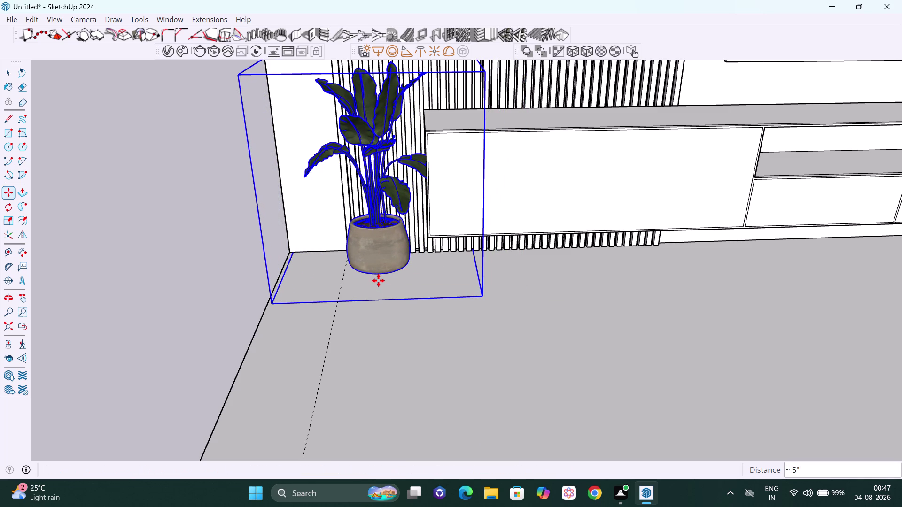
Check the plant's position, then nudge it about 2 more inches along the axis.
scroll(down, 3)
scroll(down, 3)
middle_drag(362, 310, 518, 296)
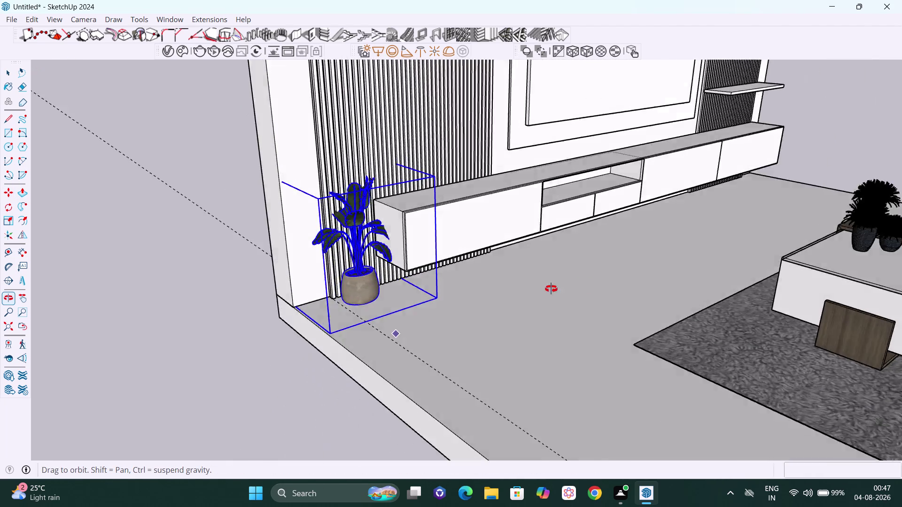
middle_drag(517, 296, 766, 266)
middle_drag(432, 304, 442, 305)
scroll(up, 3)
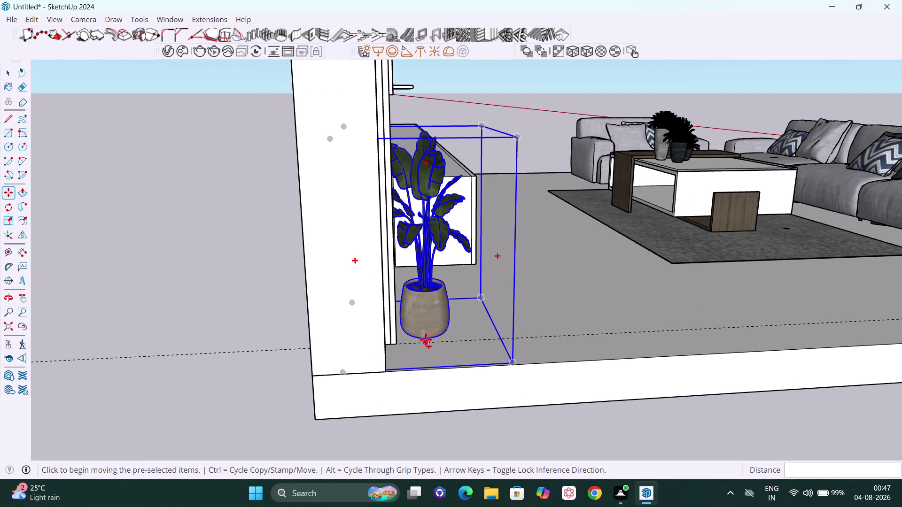
scroll(up, 3)
middle_drag(428, 341, 427, 322)
scroll(up, 3)
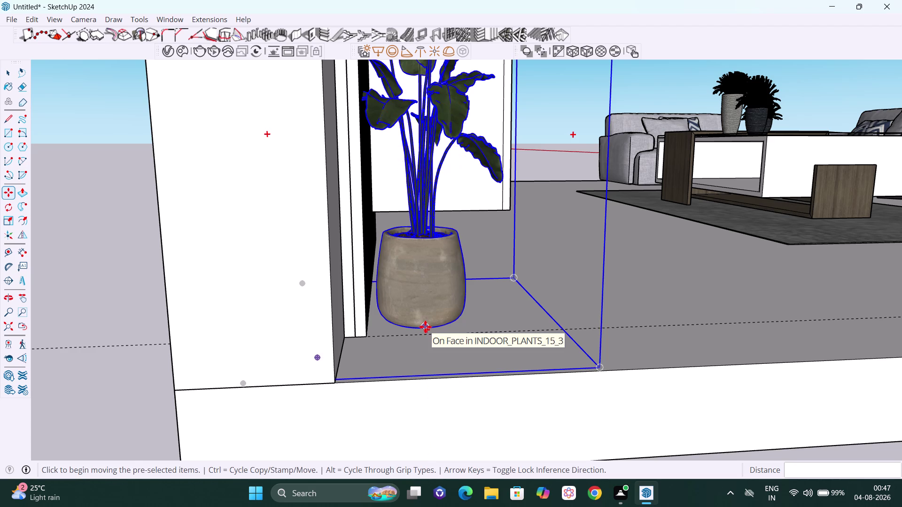
scroll(up, 3)
scroll(up, 3)
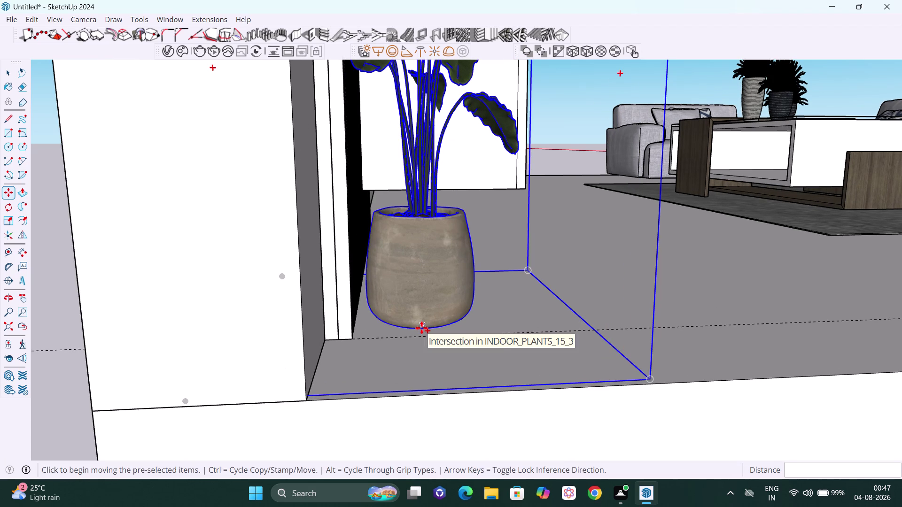
click(421, 328)
key(Left)
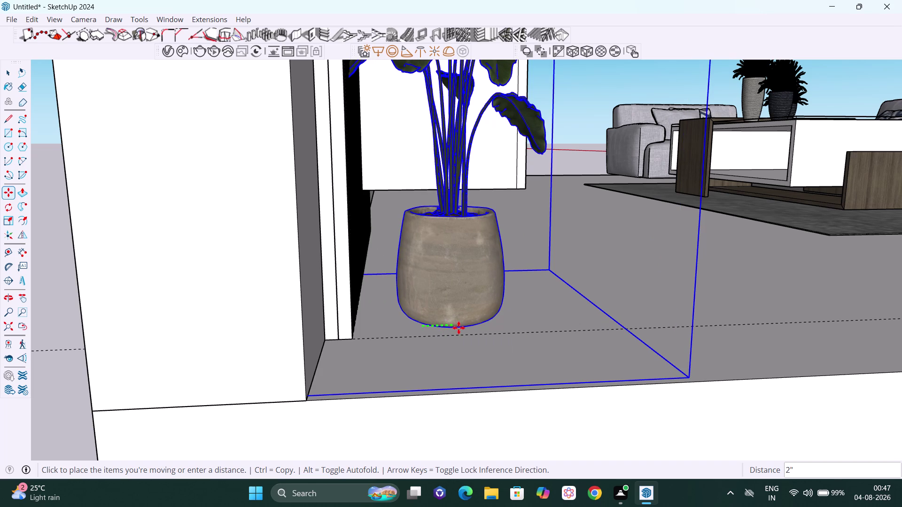
click(466, 327)
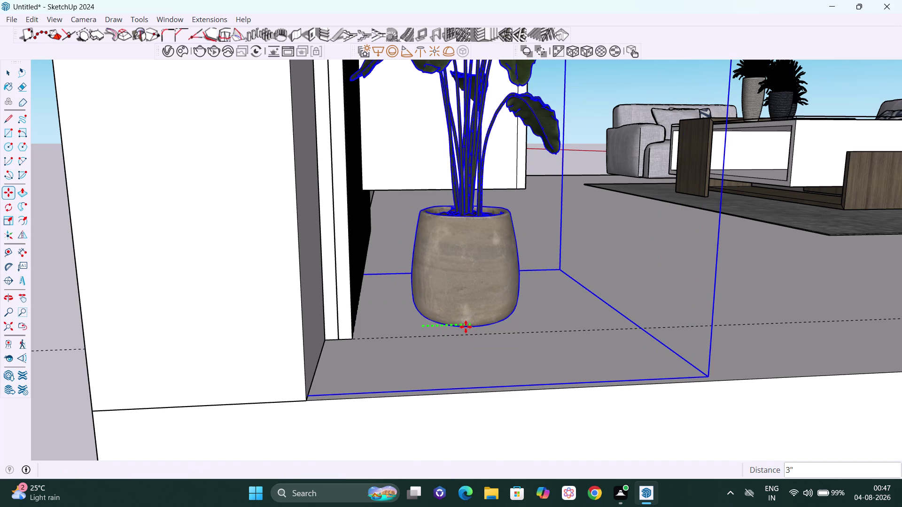
key(space)
click(59, 282)
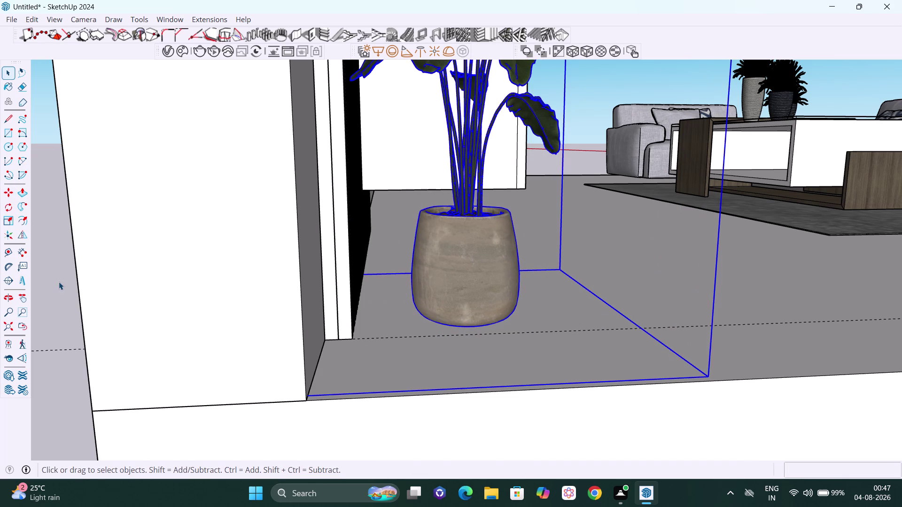
scroll(down, 3)
middle_drag(724, 396, 625, 382)
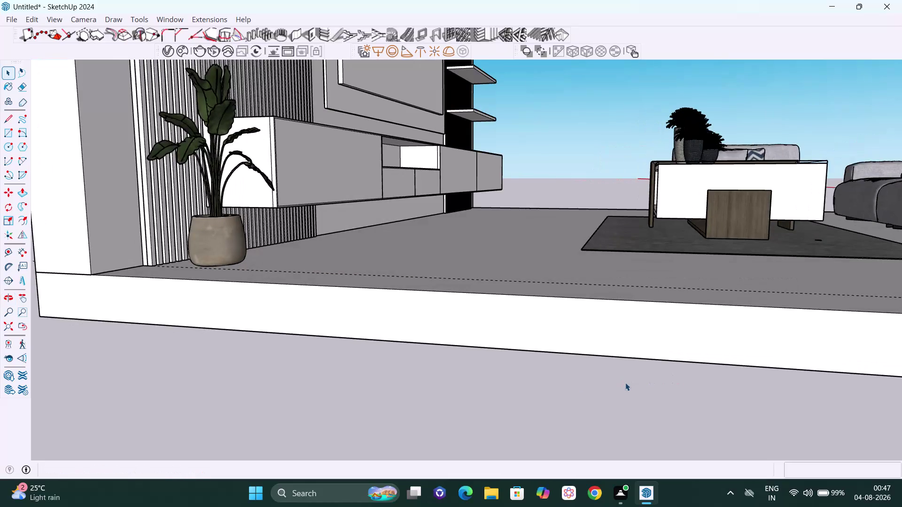
scroll(down, 3)
middle_drag(597, 341, 417, 378)
middle_drag(344, 176, 254, 197)
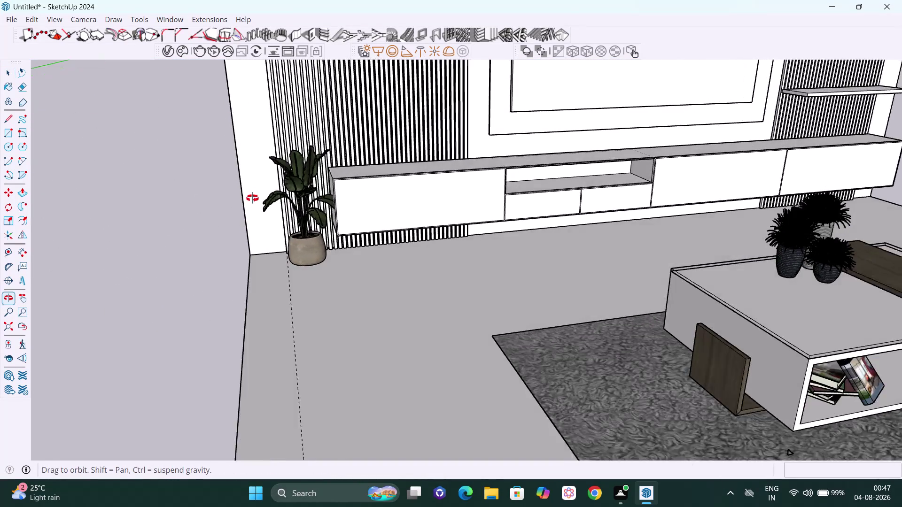
middle_drag(253, 197, 253, 199)
scroll(up, 3)
middle_drag(341, 307, 409, 295)
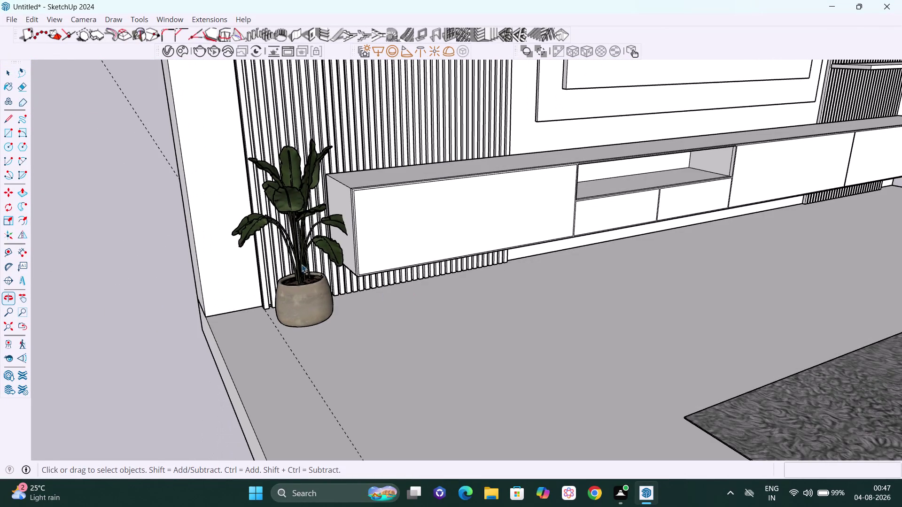
middle_drag(300, 261, 329, 266)
scroll(down, 3)
middle_drag(329, 305, 388, 304)
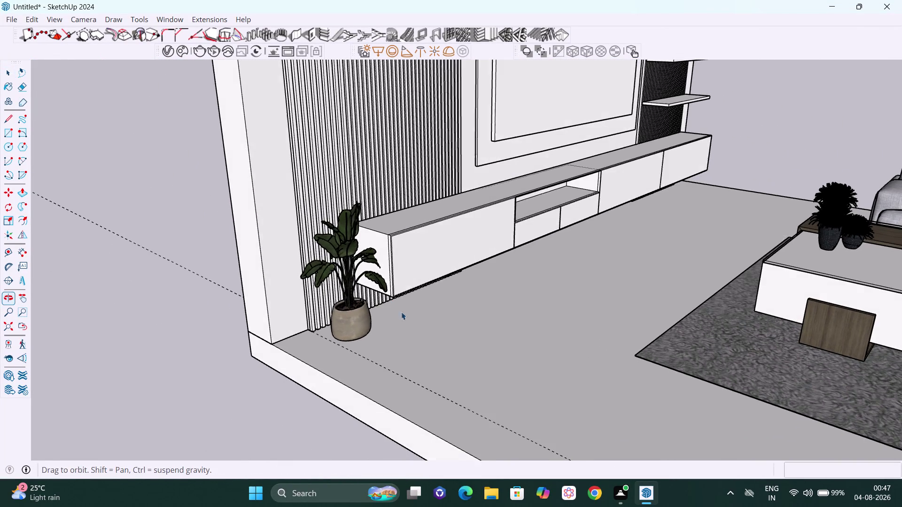
middle_drag(387, 304, 395, 309)
click(356, 318)
middle_drag(355, 318, 365, 341)
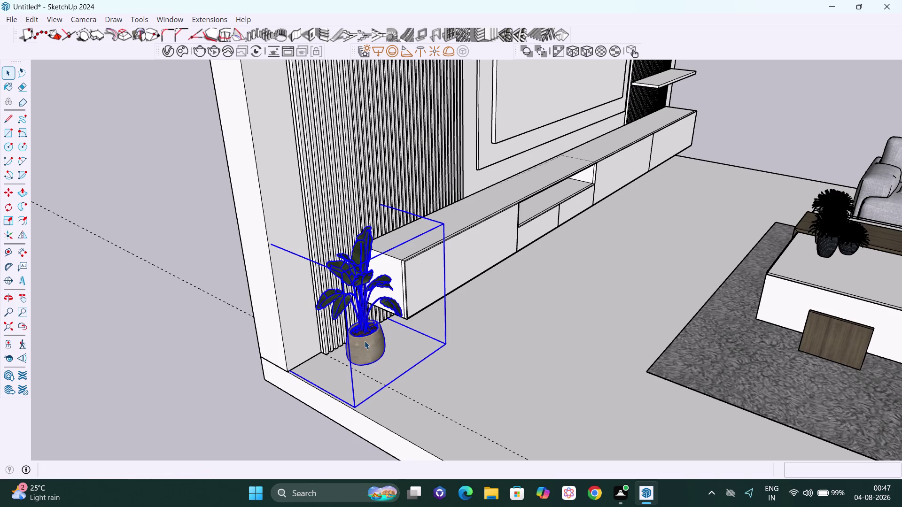
key(q)
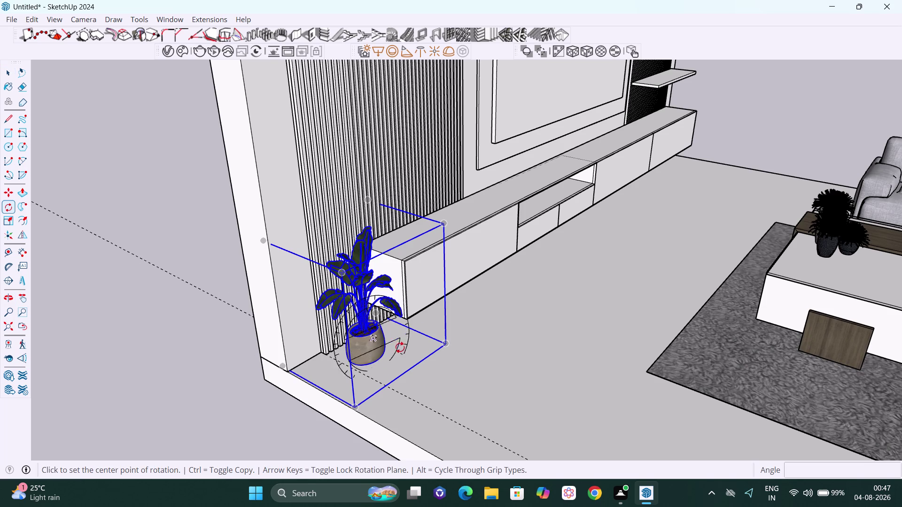
Rotate the plant about its base corner to face a new direction.
middle_drag(401, 349, 432, 356)
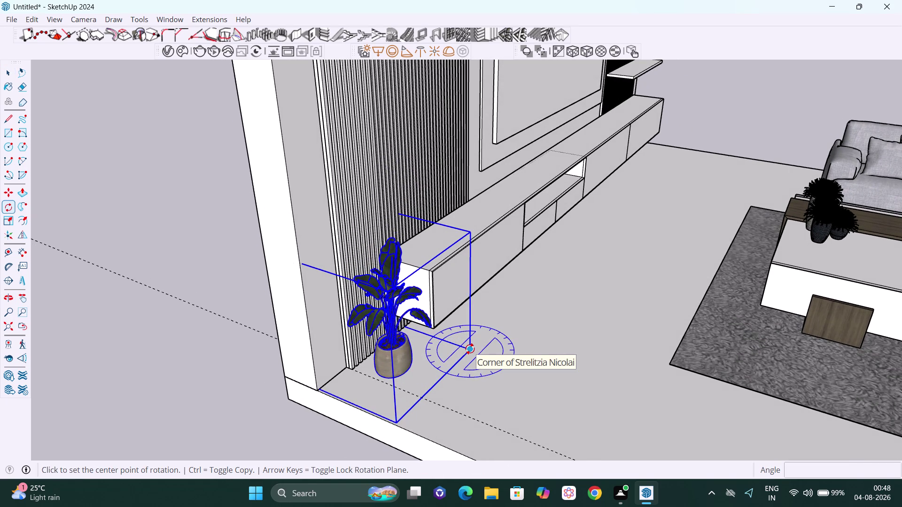
click(470, 349)
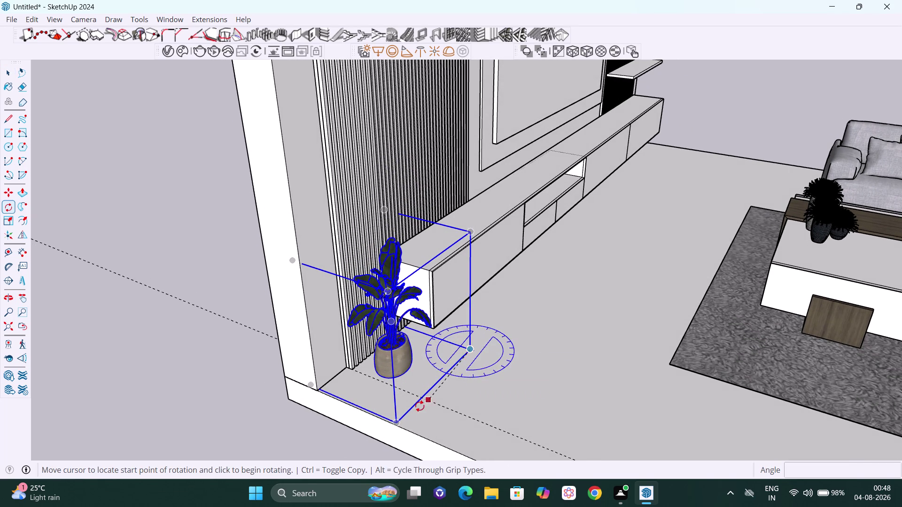
click(395, 424)
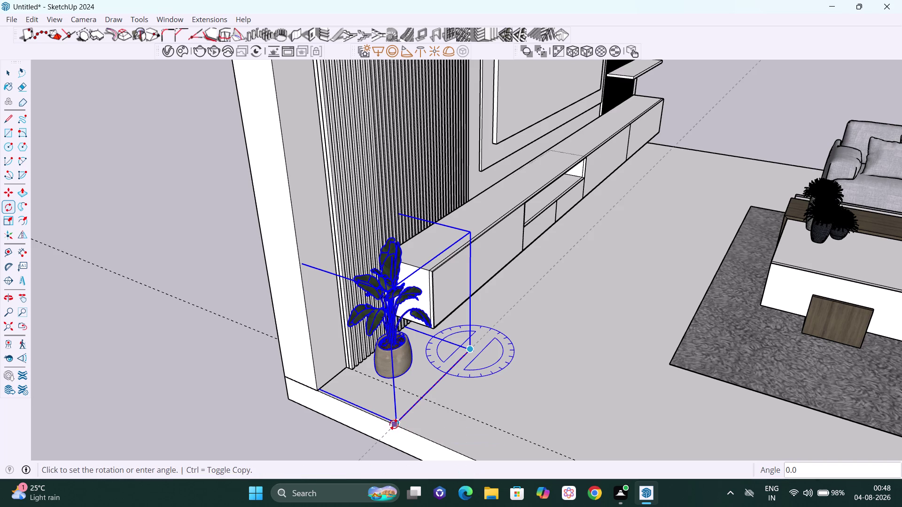
click(372, 399)
key(space)
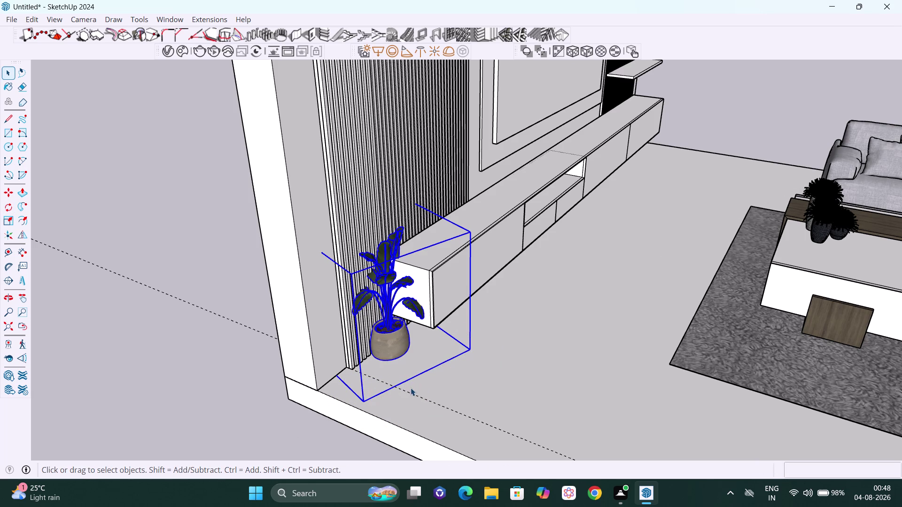
Move the rotated plant into the corner at the TV unit's left end.
key(m)
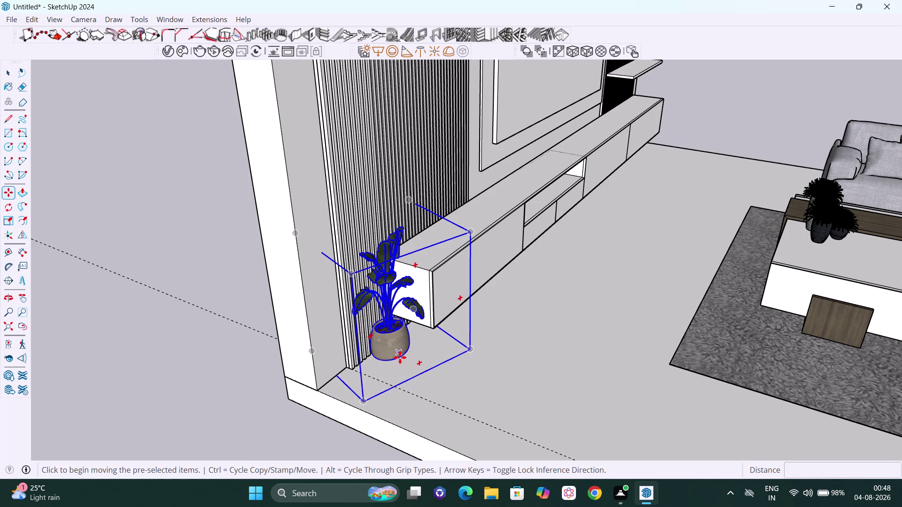
click(400, 360)
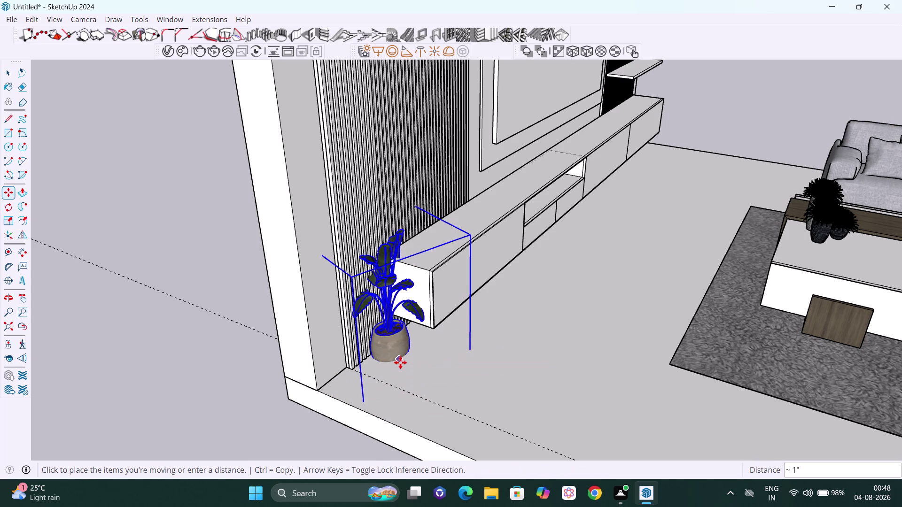
key(Escape)
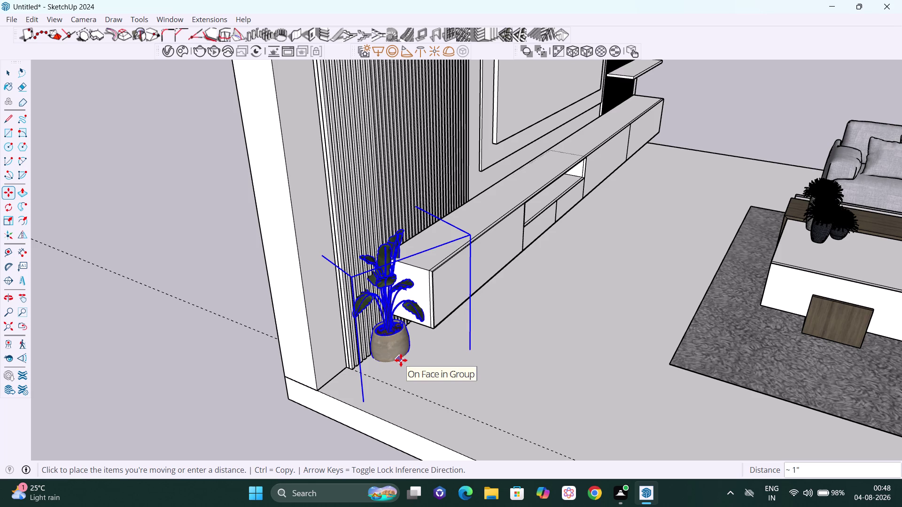
middle_drag(422, 342, 428, 299)
scroll(up, 3)
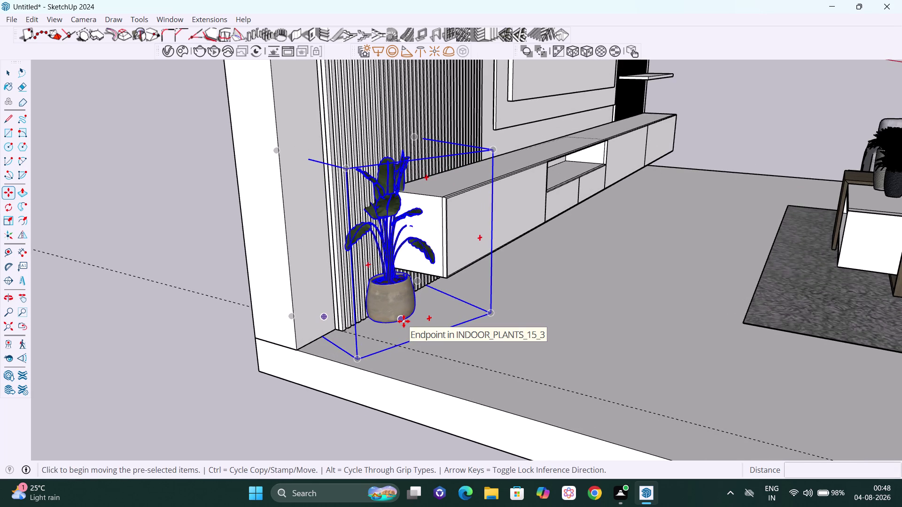
click(404, 322)
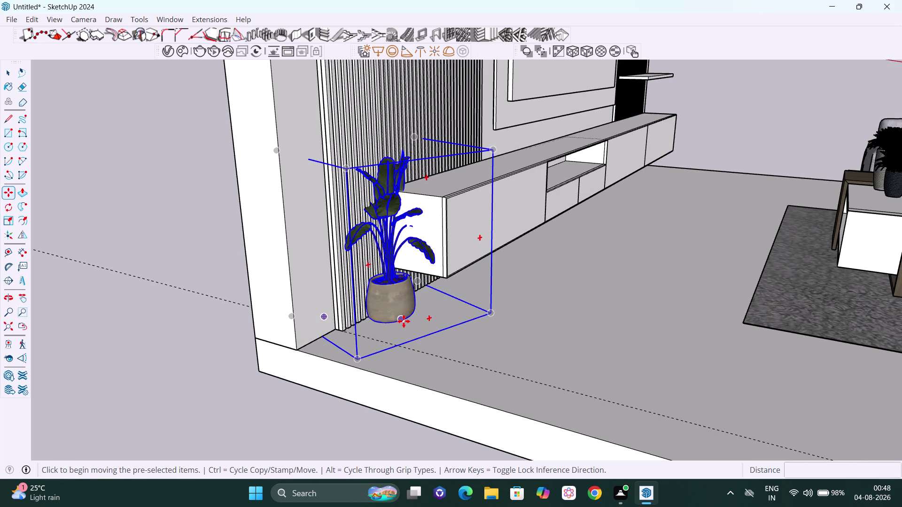
key(Left)
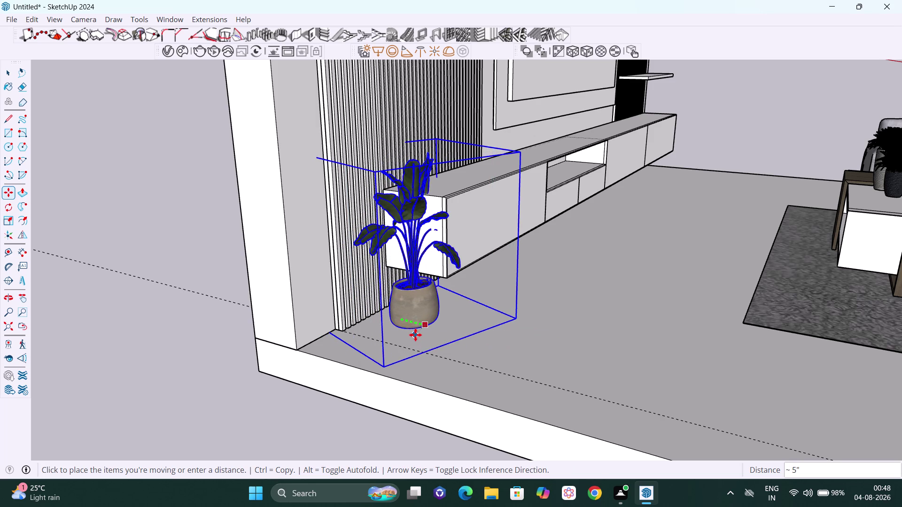
click(413, 334)
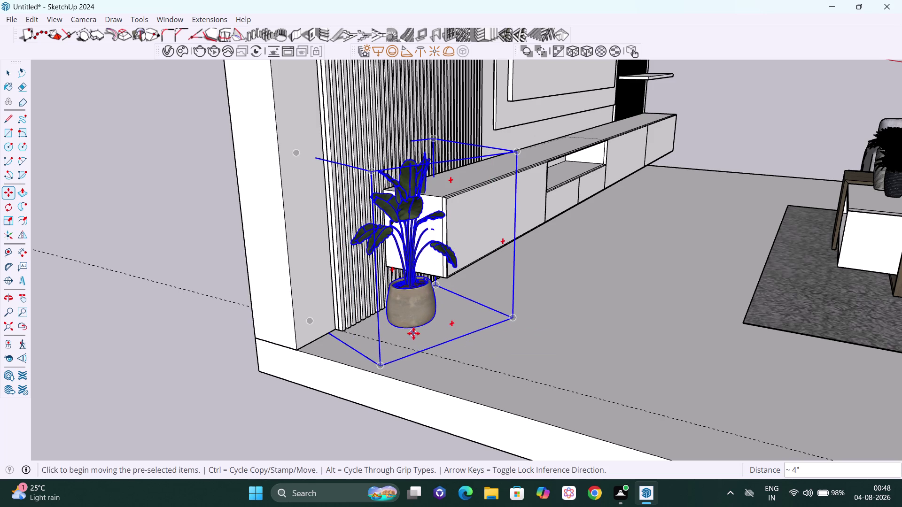
key(Left)
click(219, 277)
key(space)
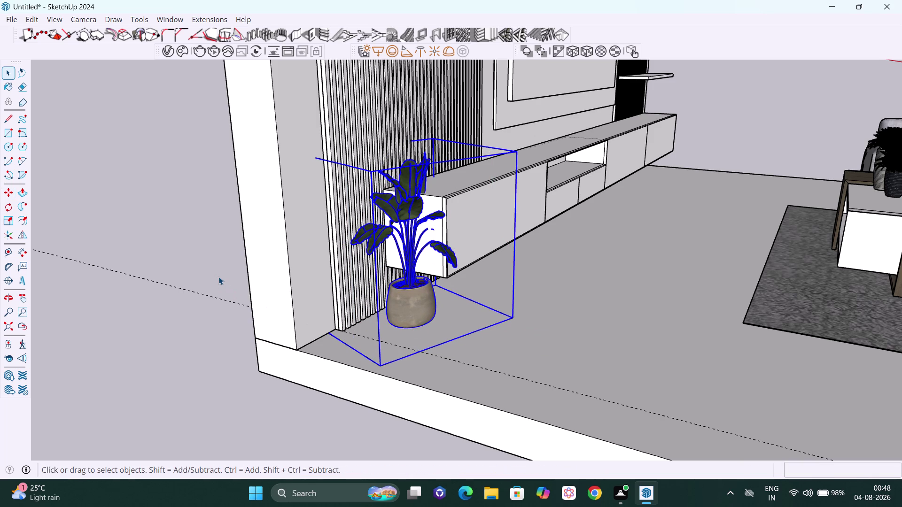
click(219, 276)
scroll(down, 3)
Select the plant and move it from its pot base to a new spot.
middle_drag(464, 330, 401, 323)
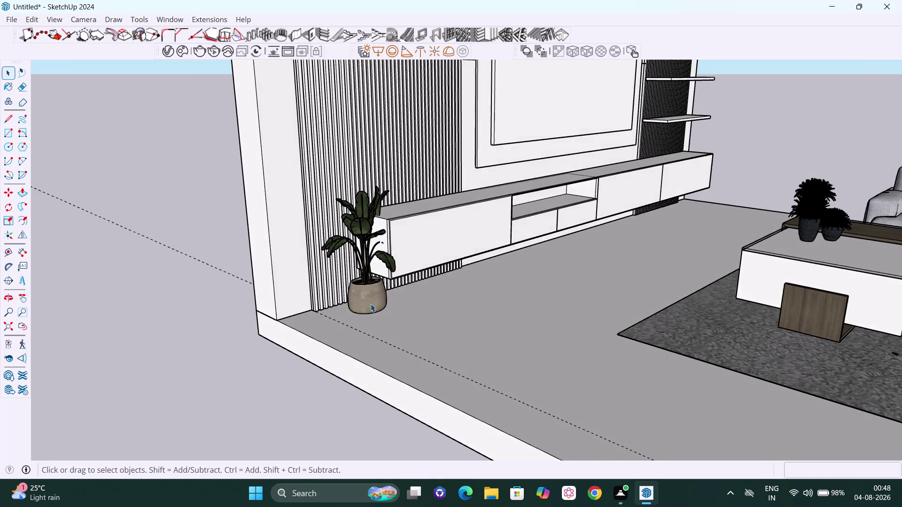
scroll(up, 3)
middle_drag(392, 325, 357, 320)
scroll(up, 3)
middle_drag(334, 308, 283, 316)
click(351, 286)
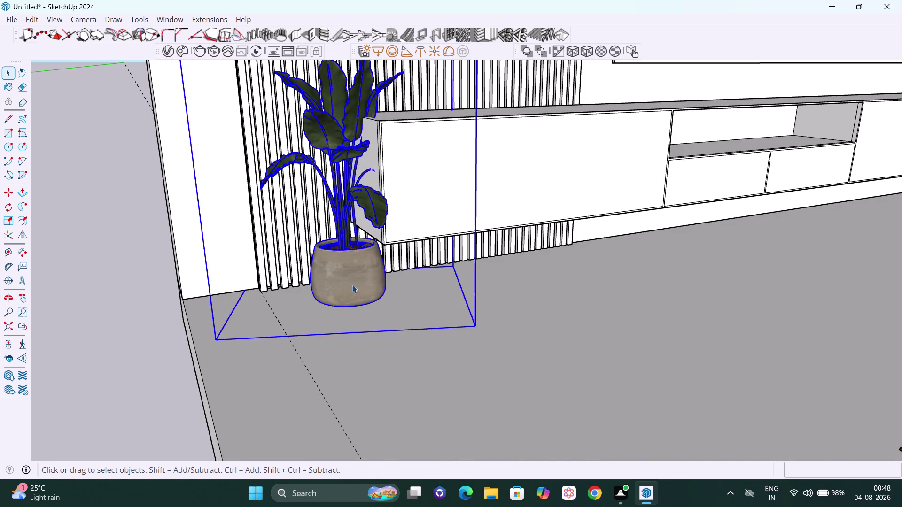
middle_drag(352, 283, 329, 274)
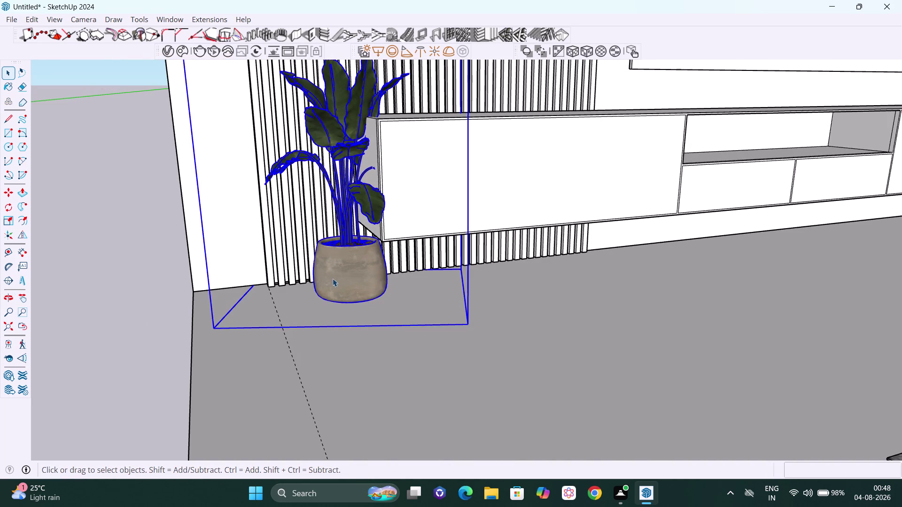
key(m)
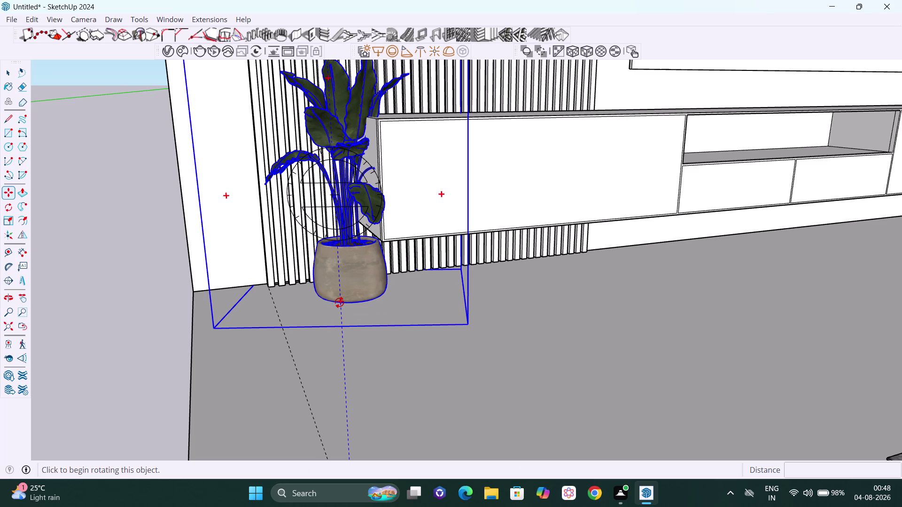
click(339, 303)
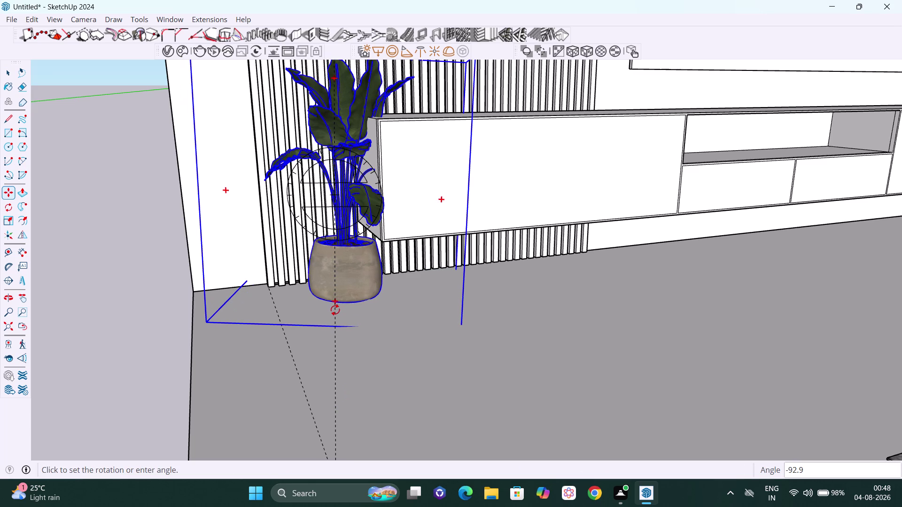
key(Escape)
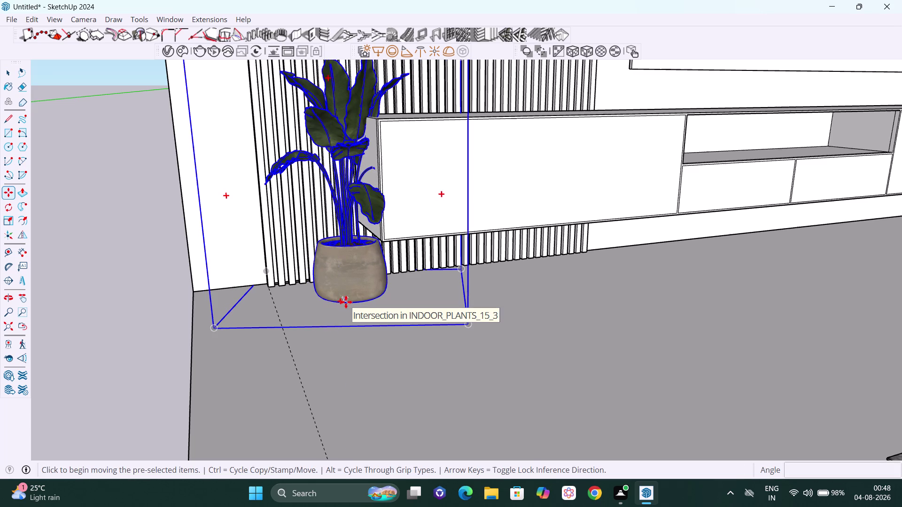
click(346, 302)
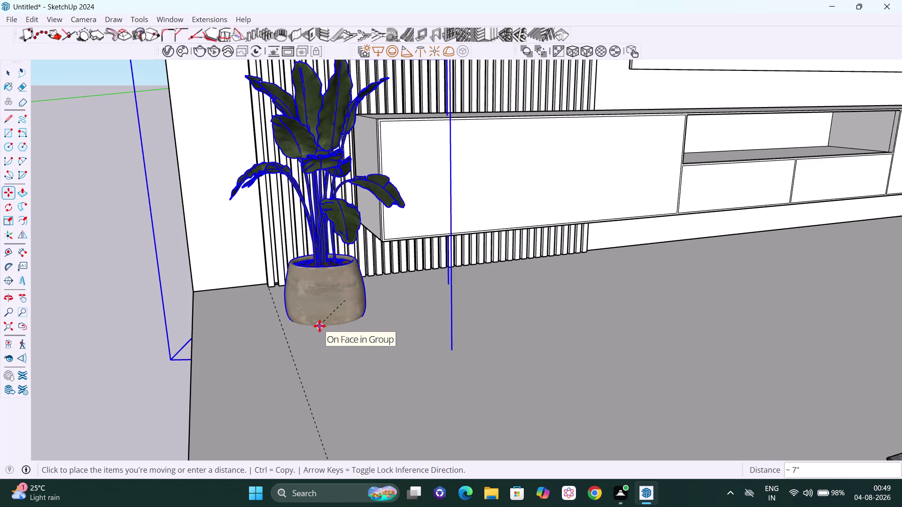
click(319, 326)
Nudge the plant from its bounding corner, locked to the blue axis.
scroll(down, 3)
middle_drag(321, 326, 508, 292)
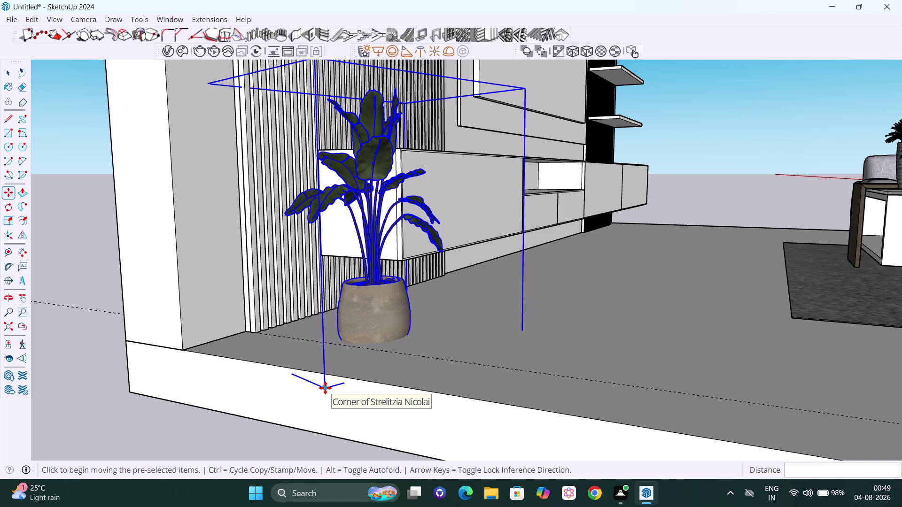
click(325, 388)
key(Up)
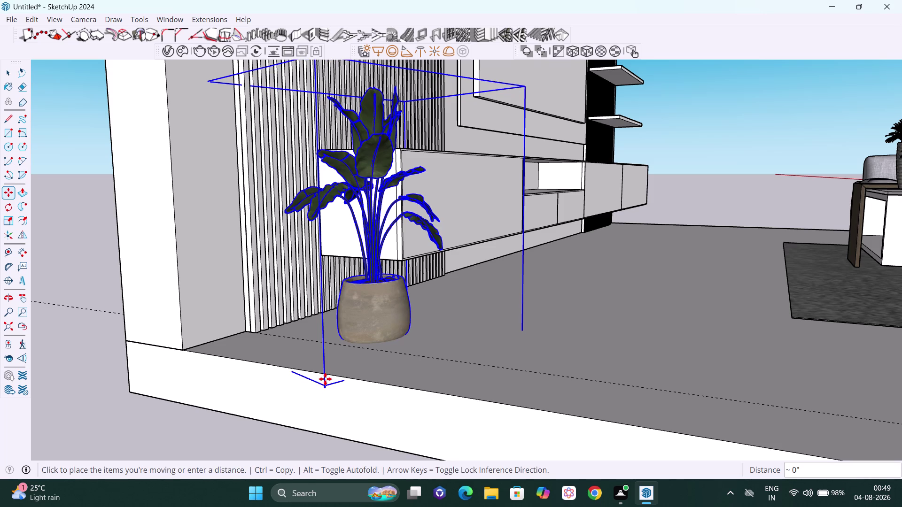
click(325, 377)
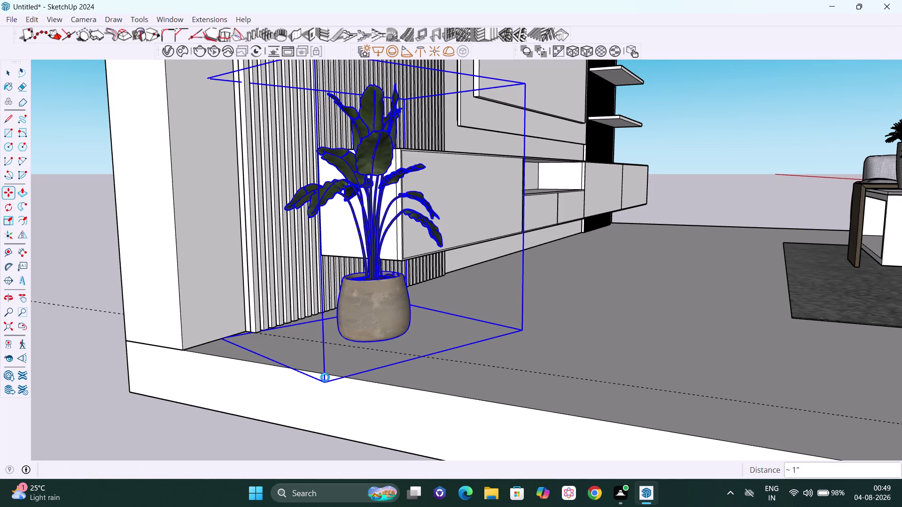
key(space)
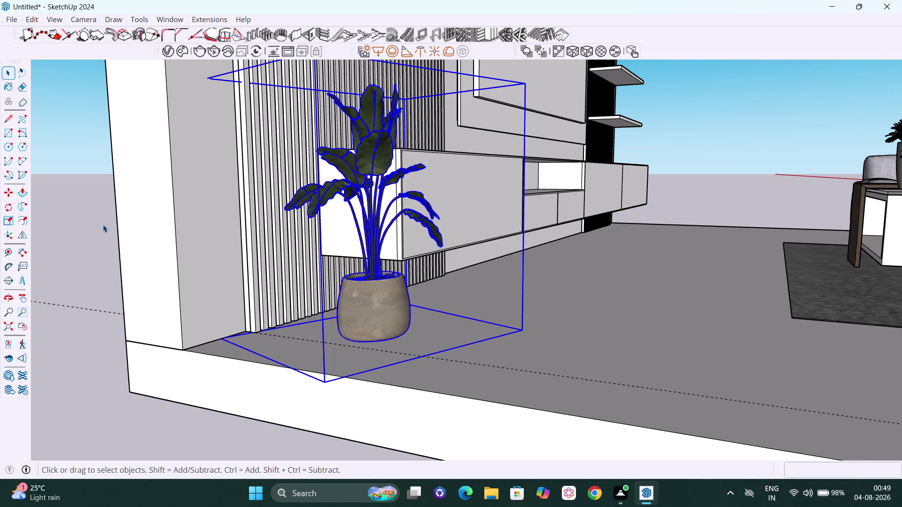
Orbit around the room past the TV unit and sofas, then reselect the potted plant.
click(103, 224)
scroll(down, 3)
middle_drag(361, 291, 319, 287)
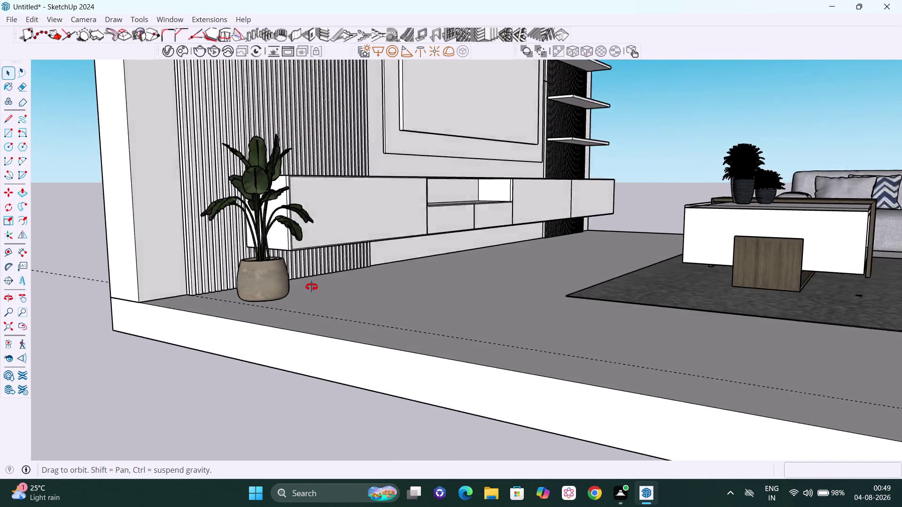
middle_drag(319, 287, 197, 305)
scroll(up, 3)
middle_drag(251, 265, 138, 315)
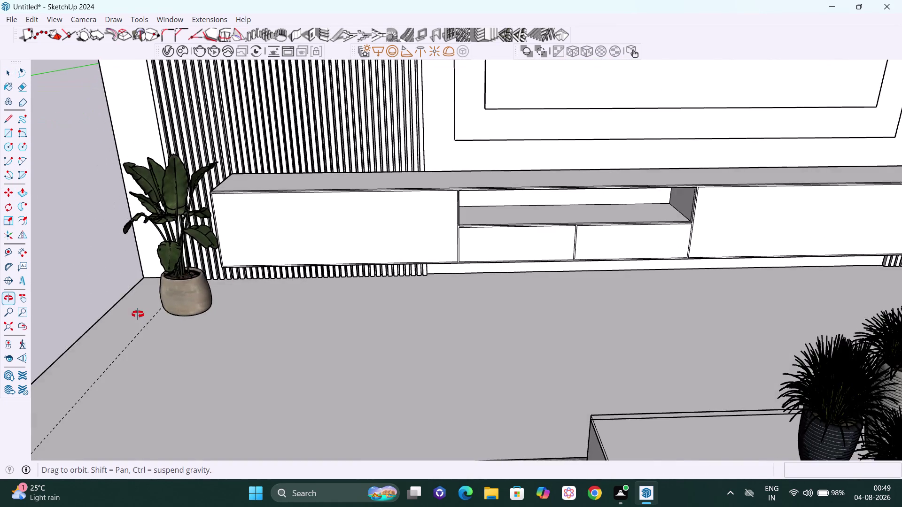
middle_drag(138, 314, 200, 292)
scroll(down, 3)
scroll(down, 3)
middle_drag(198, 281, 225, 220)
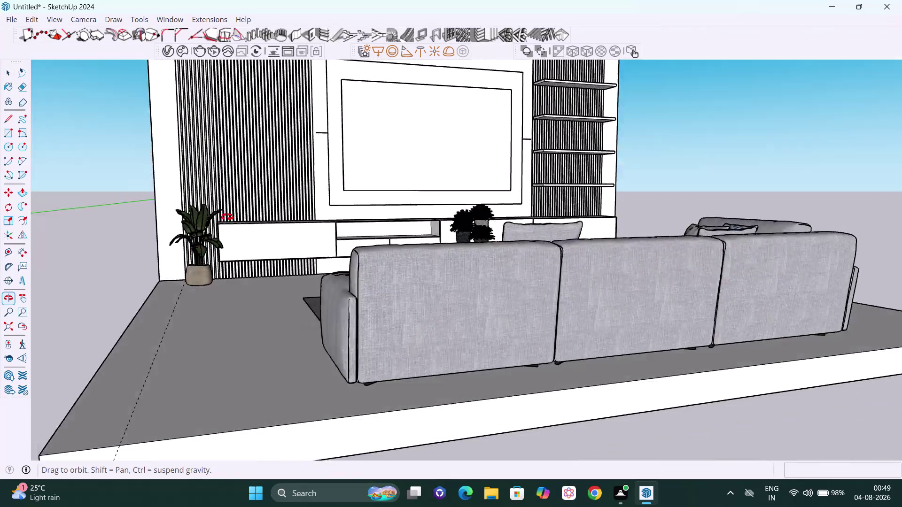
middle_drag(225, 220, 397, 272)
scroll(up, 3)
middle_drag(199, 343, 281, 331)
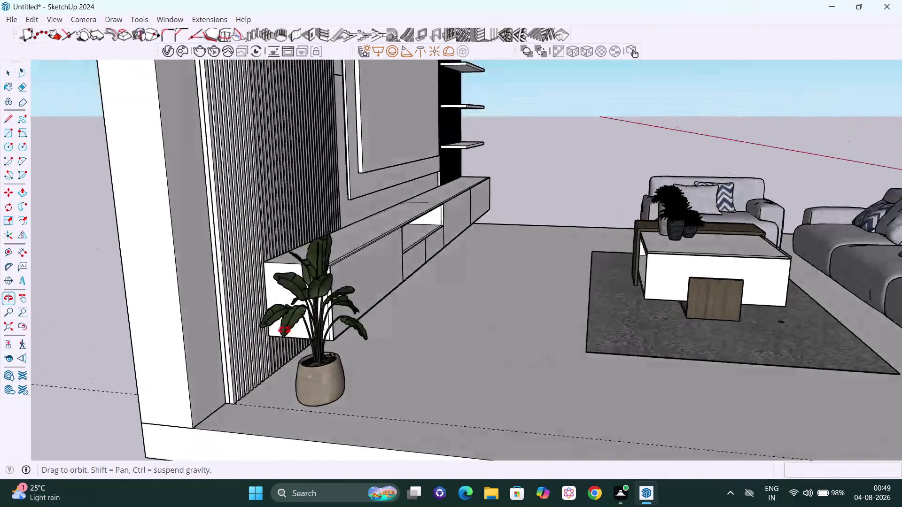
middle_drag(281, 331, 239, 307)
click(286, 333)
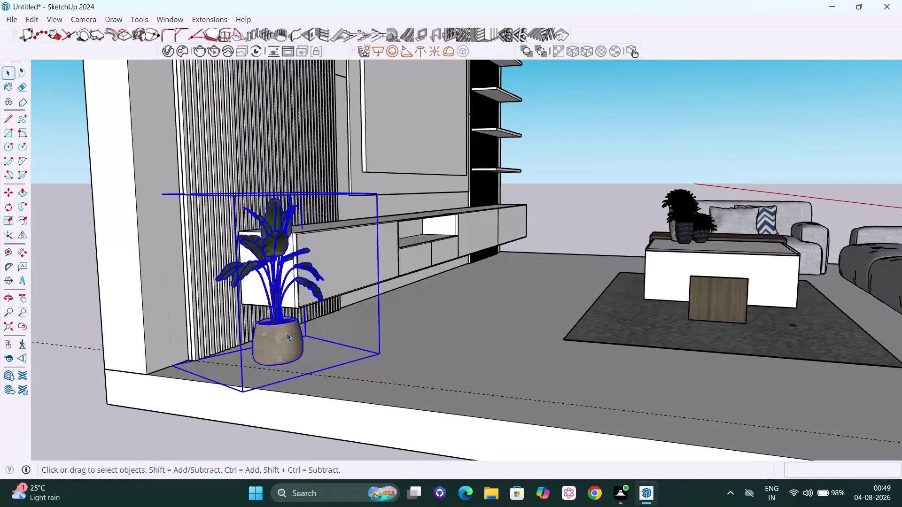
middle_drag(291, 282, 264, 279)
Scale the Strelitzia plant upward to 1.37 times its height, then deselect it.
key(s)
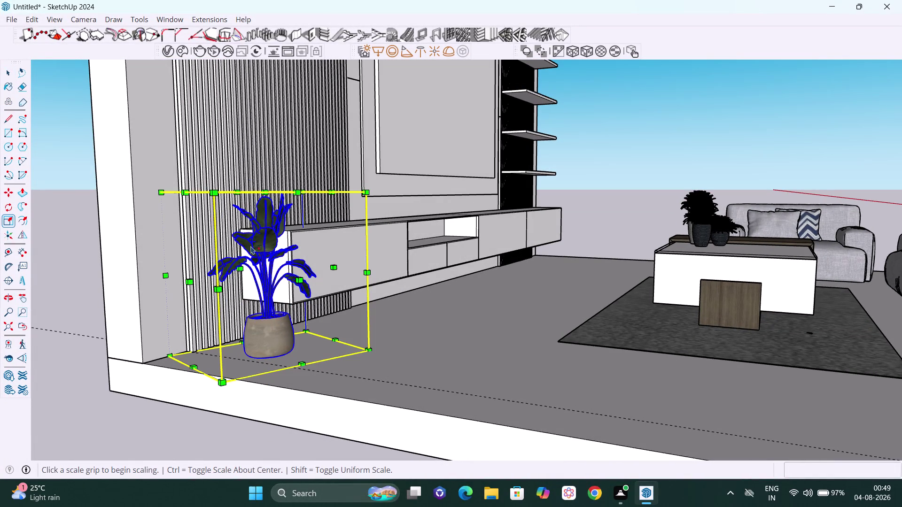
drag(268, 197, 268, 180)
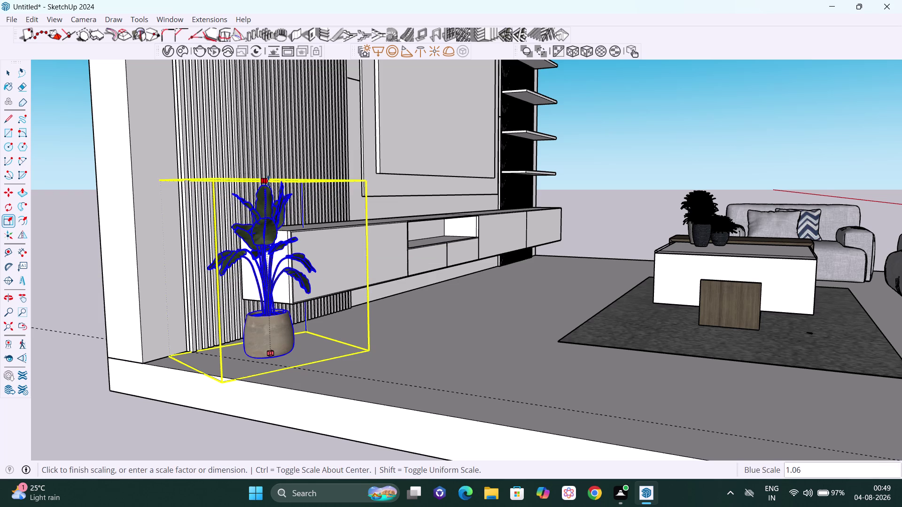
drag(268, 181, 273, 151)
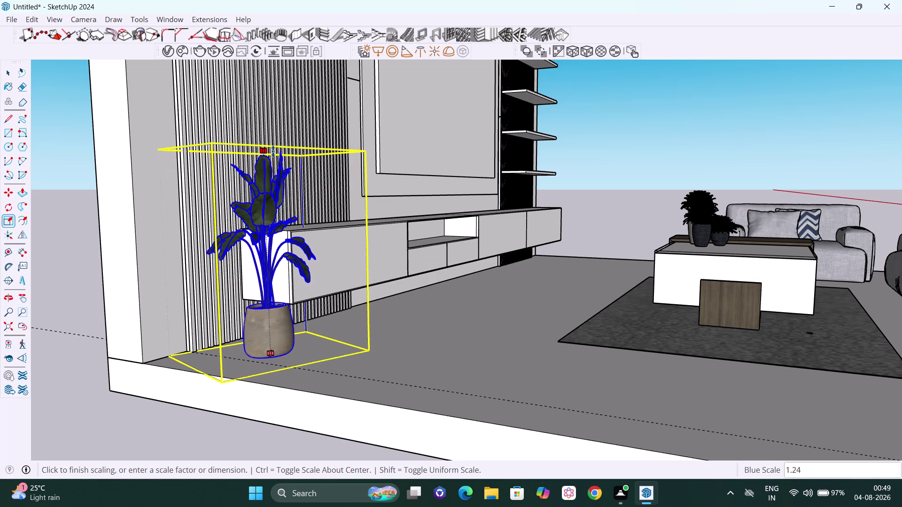
drag(273, 152, 278, 134)
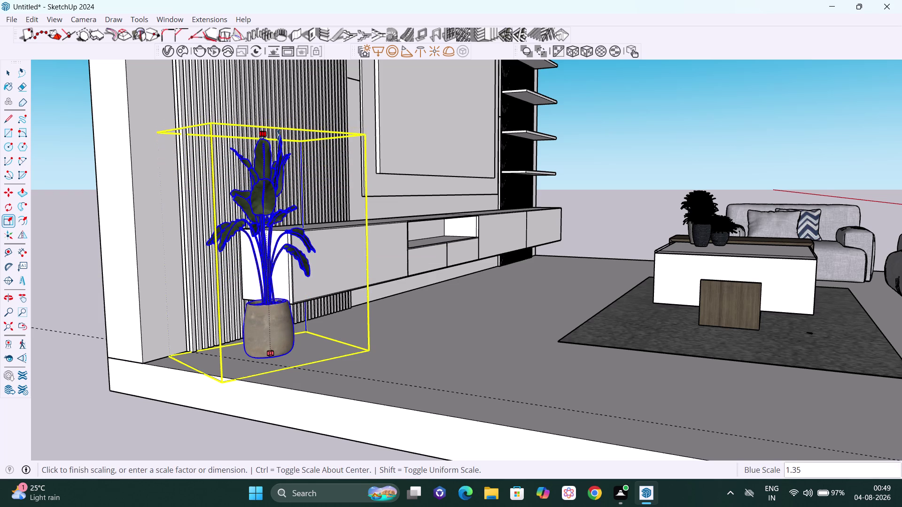
drag(278, 134, 279, 132)
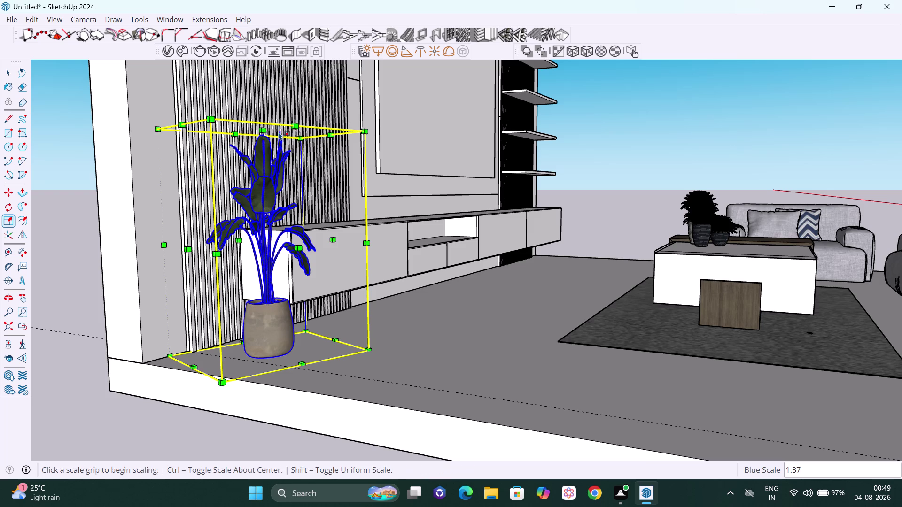
key(space)
click(72, 288)
From a side view, select the tall Strelitzia plant and start the Flip tool on it.
scroll(down, 3)
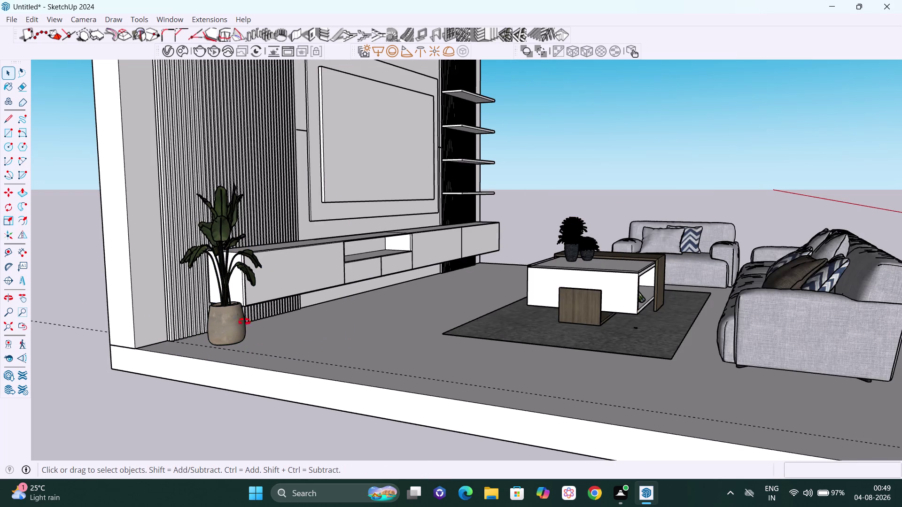
middle_drag(244, 322, 148, 322)
scroll(up, 3)
scroll(up, 3)
middle_drag(193, 301, 173, 311)
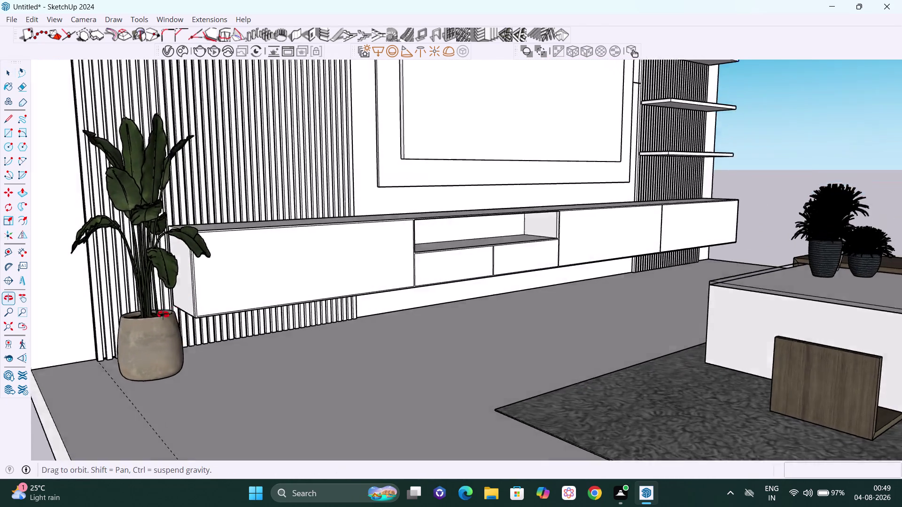
middle_drag(174, 311, 406, 267)
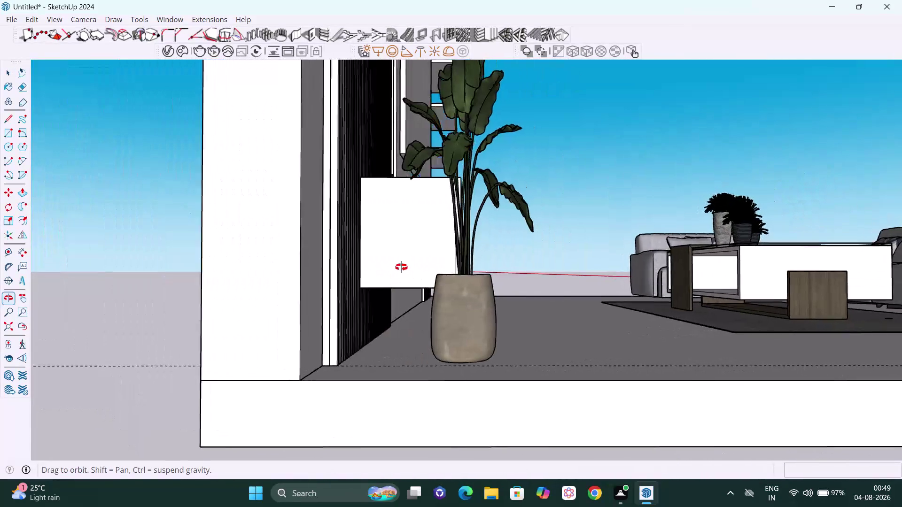
middle_drag(407, 267, 396, 266)
middle_click(394, 265)
click(426, 307)
middle_drag(446, 312, 424, 309)
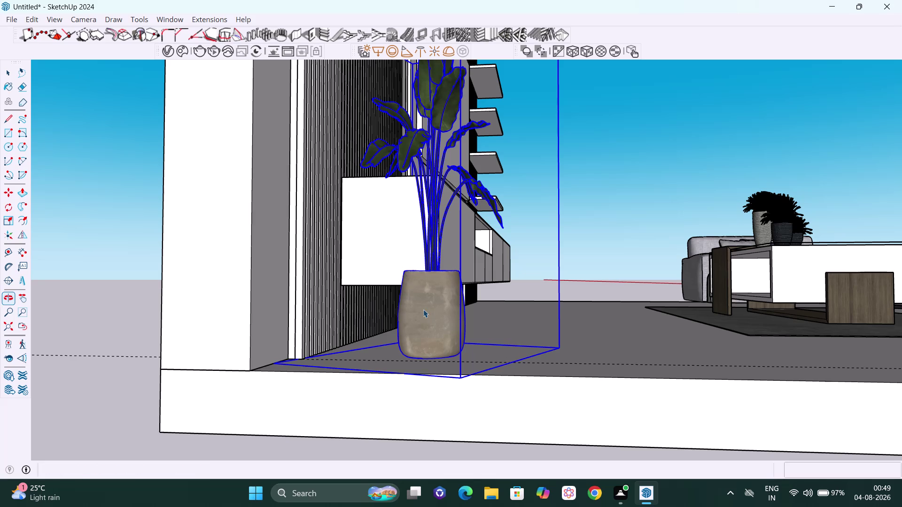
click(26, 242)
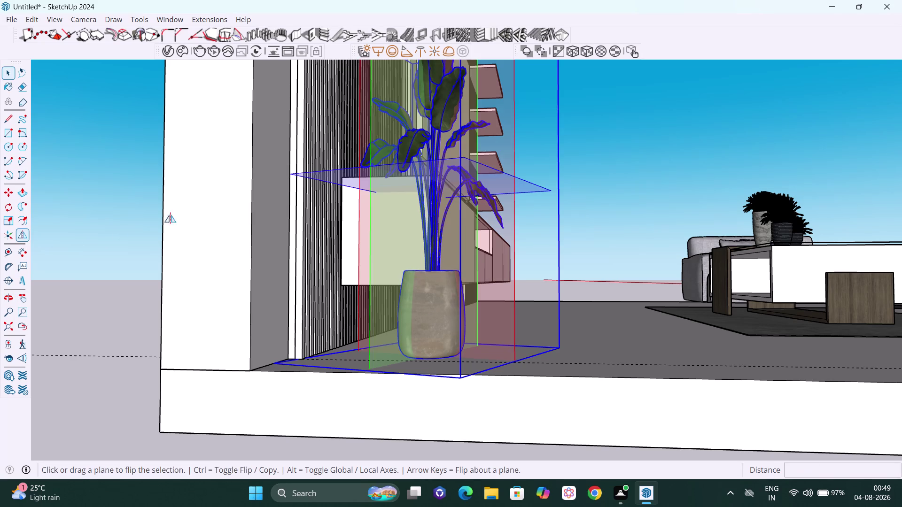
scroll(down, 3)
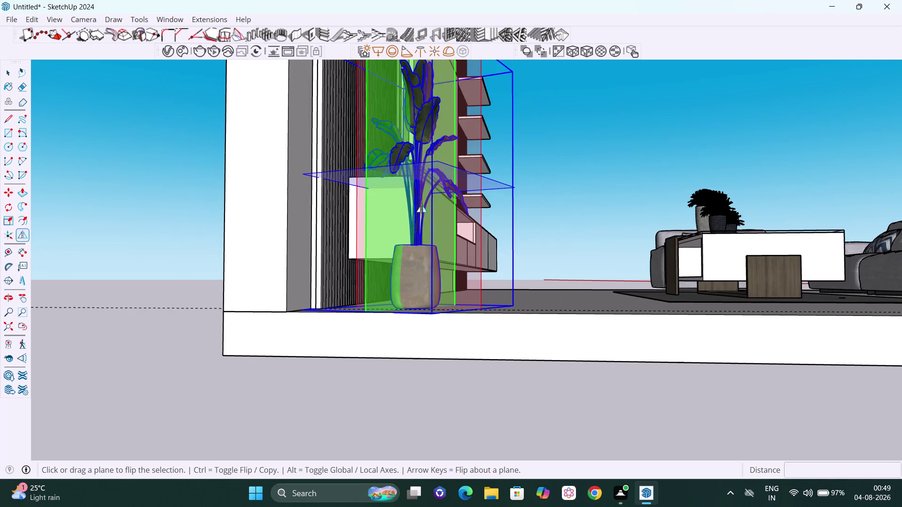
middle_drag(426, 208, 483, 237)
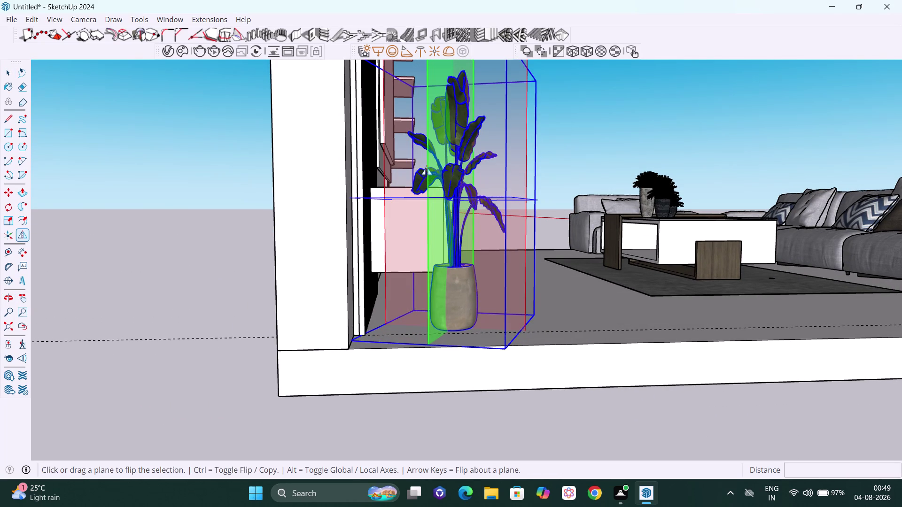
click(427, 168)
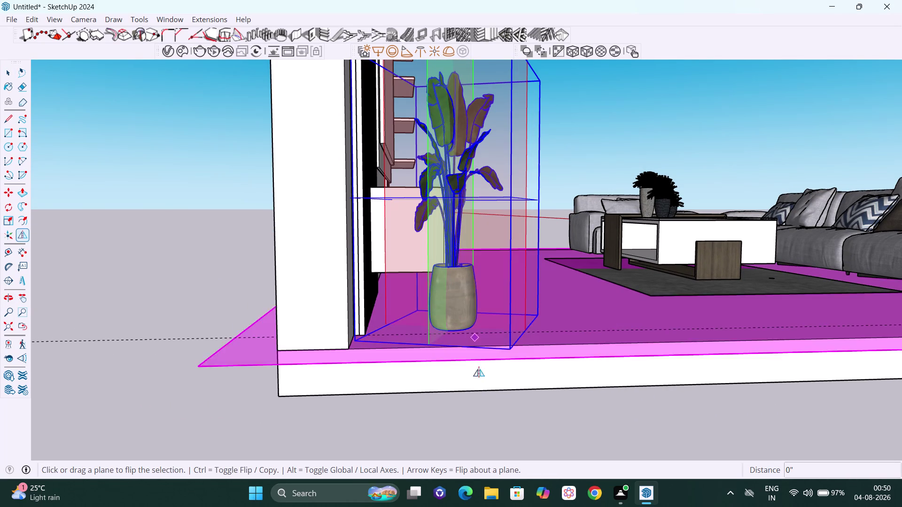
key(space)
click(222, 275)
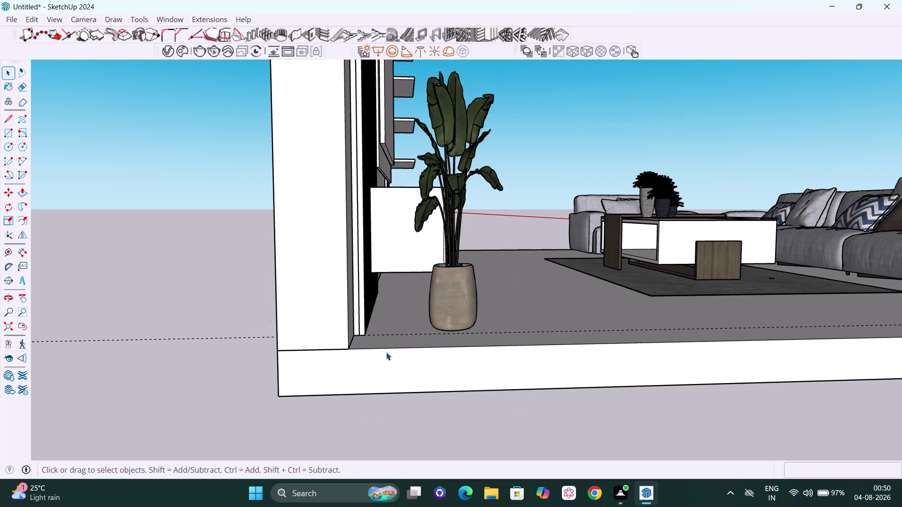
Orbit and zoom around the corner Strelitzia plant beside the TV unit to inspect it.
scroll(down, 3)
middle_drag(471, 358, 255, 373)
scroll(up, 3)
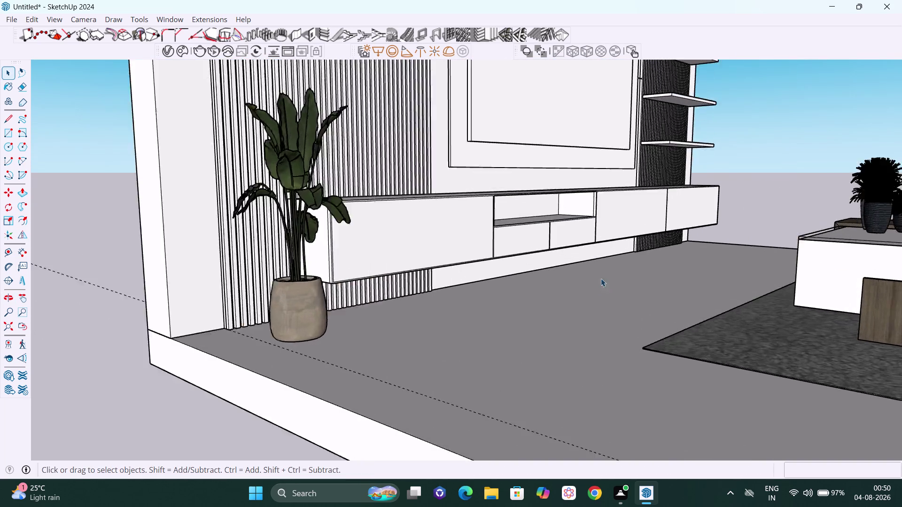
scroll(up, 3)
scroll(down, 3)
scroll(down, 3)
middle_drag(594, 327, 454, 342)
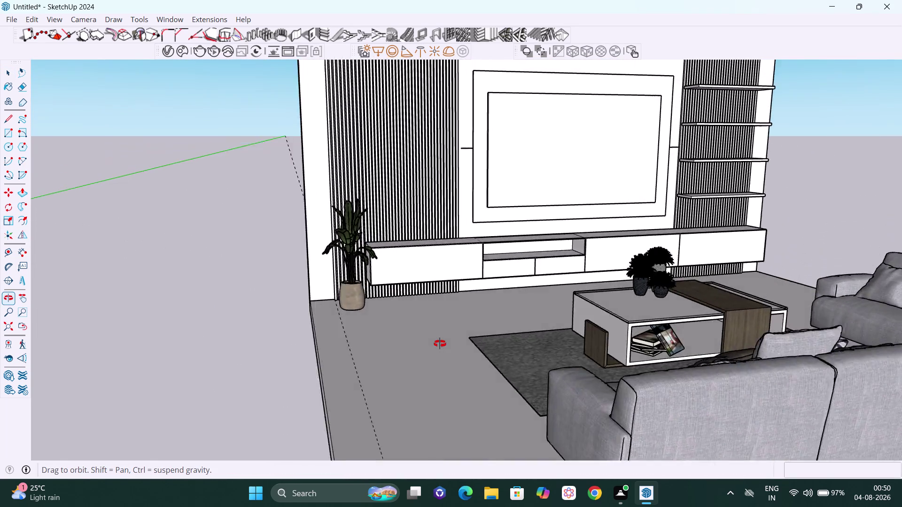
middle_drag(453, 342, 415, 345)
scroll(up, 3)
scroll(up, 3)
scroll(up, 3)
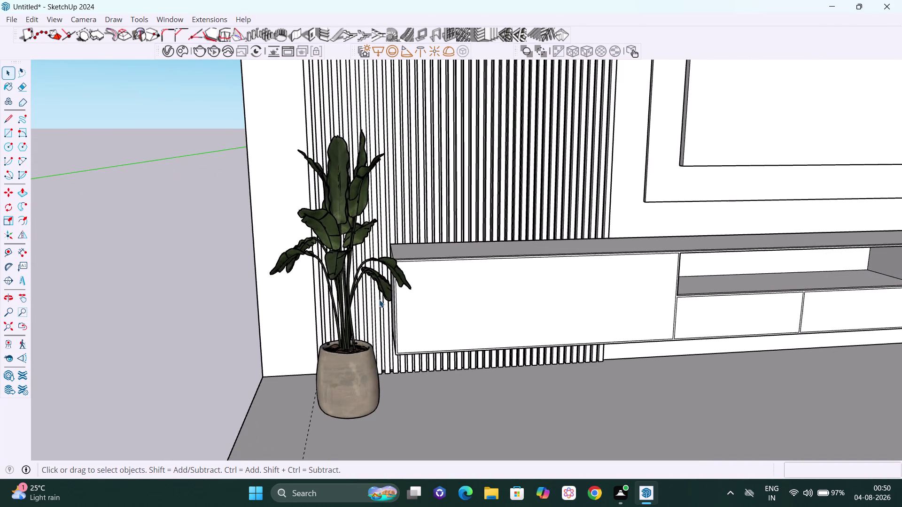
middle_drag(379, 299, 391, 257)
scroll(down, 3)
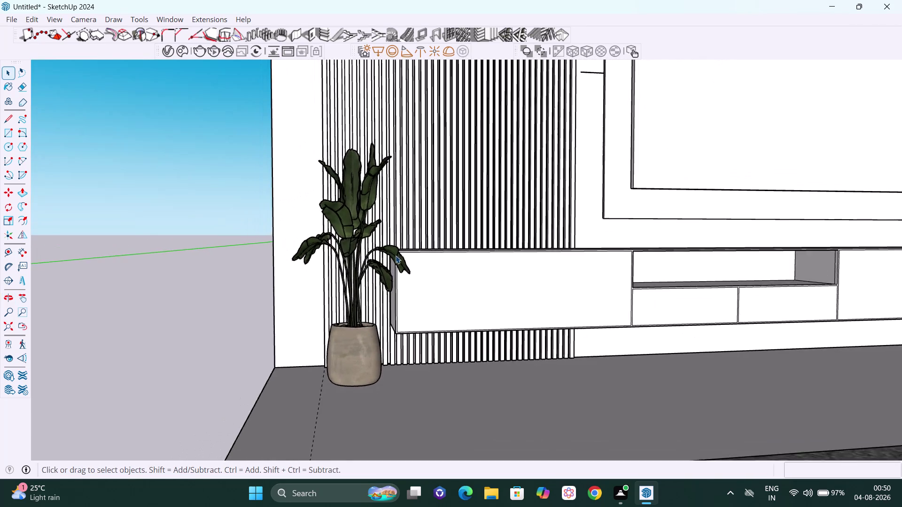
scroll(down, 3)
scroll(down, 3)
middle_drag(377, 345, 401, 407)
scroll(up, 3)
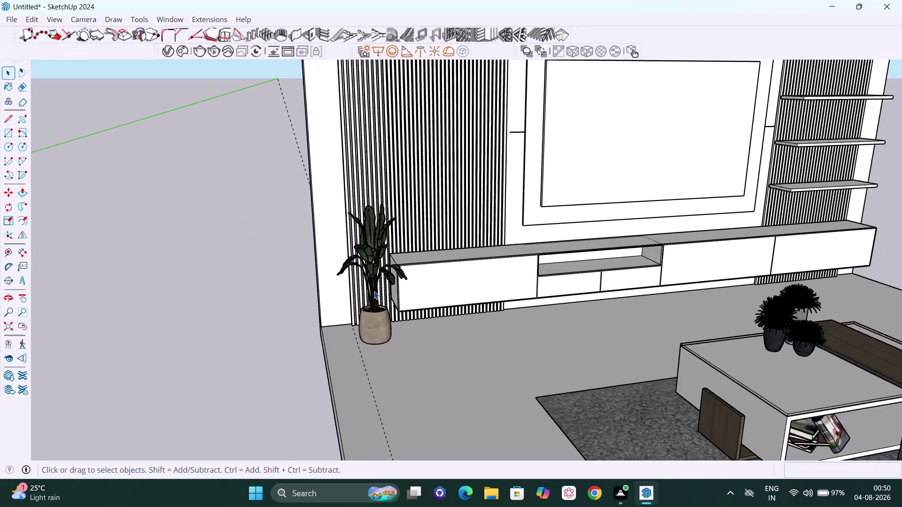
scroll(up, 3)
scroll(up, 3)
middle_drag(370, 373, 600, 346)
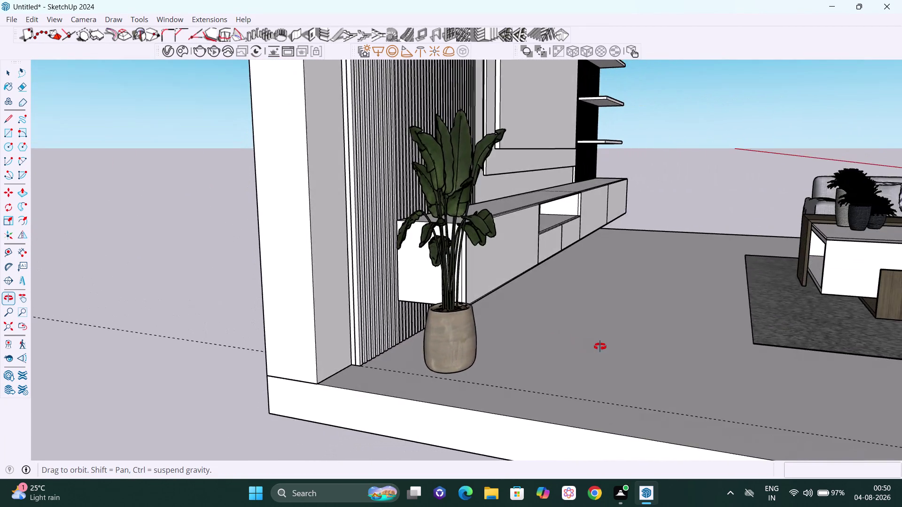
middle_drag(600, 347, 424, 345)
click(393, 341)
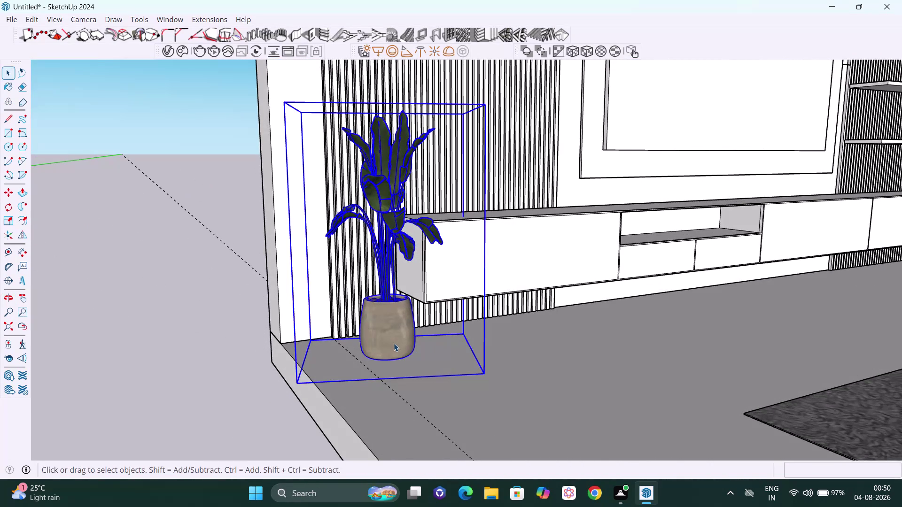
key(q)
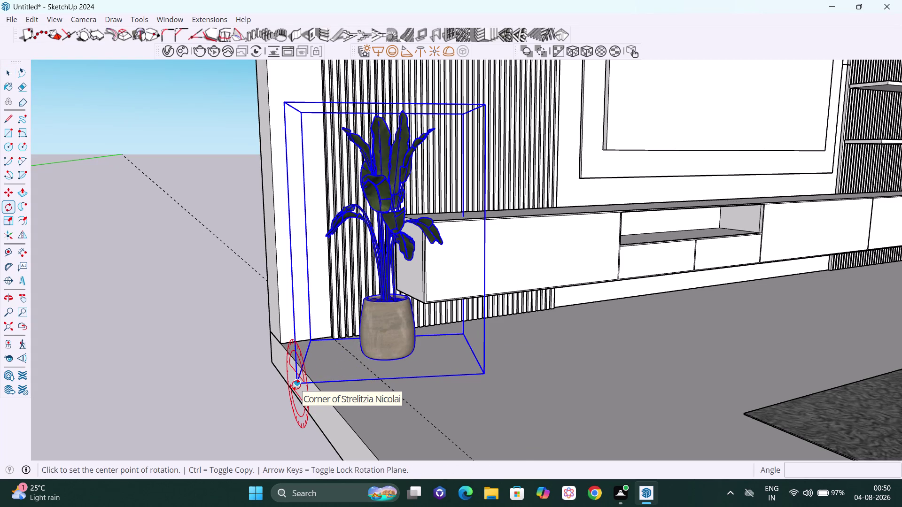
key(Up)
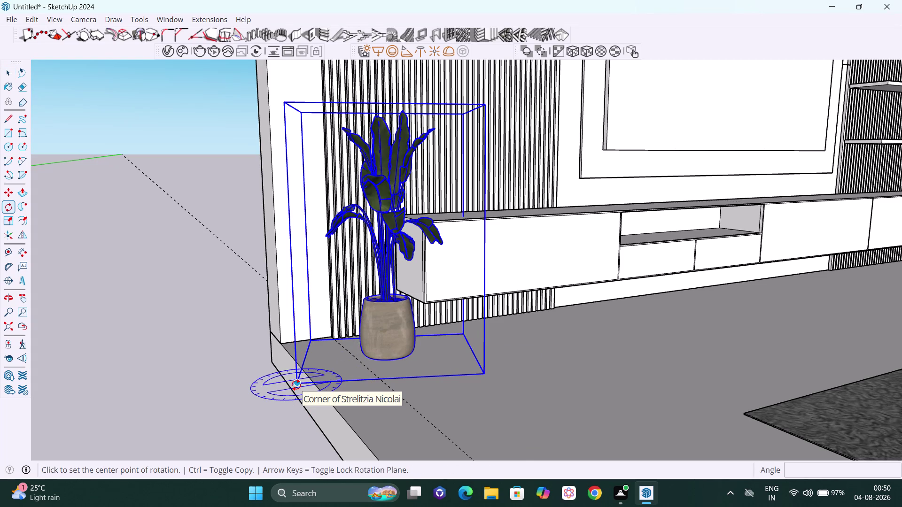
click(296, 385)
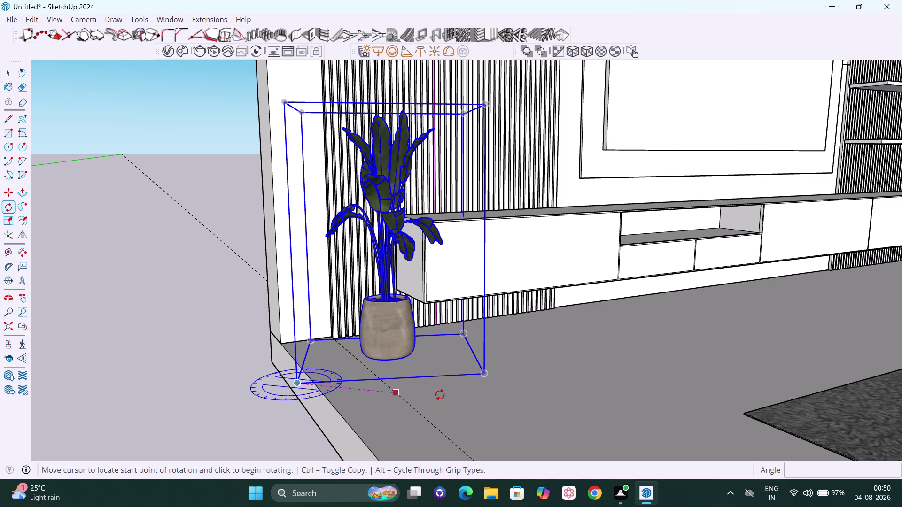
click(481, 379)
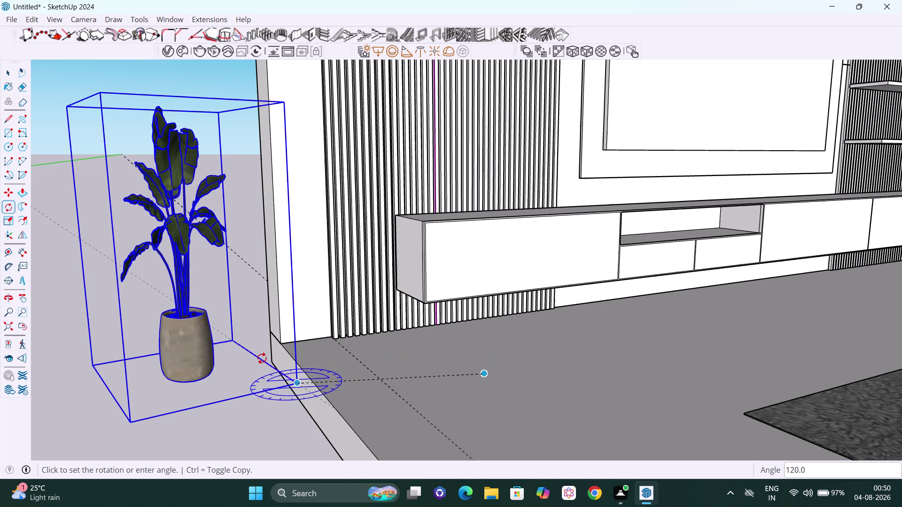
key(Escape)
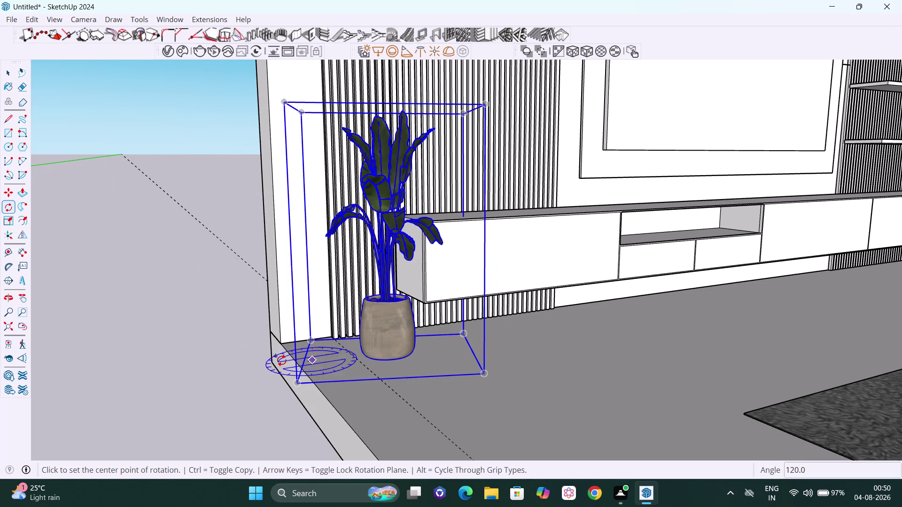
key(space)
click(217, 303)
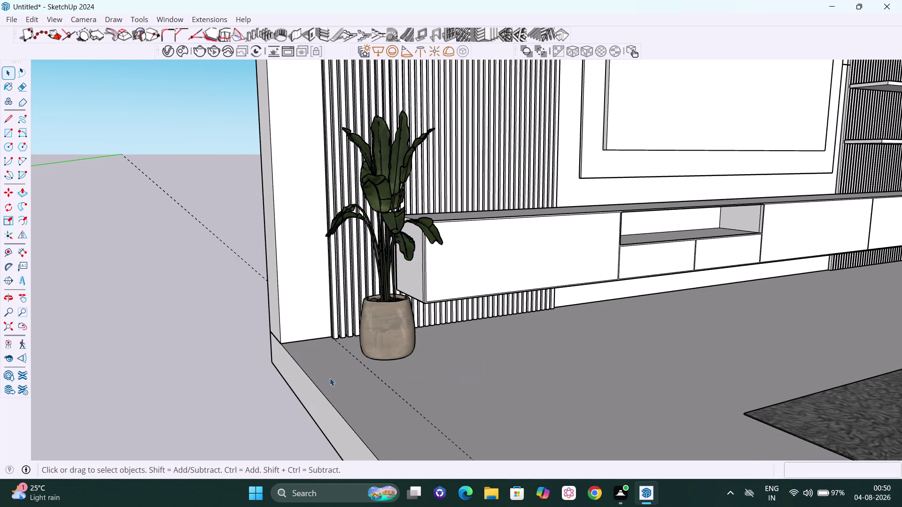
scroll(down, 3)
middle_drag(400, 364, 344, 341)
scroll(down, 3)
scroll(down, 3)
middle_drag(376, 320, 323, 334)
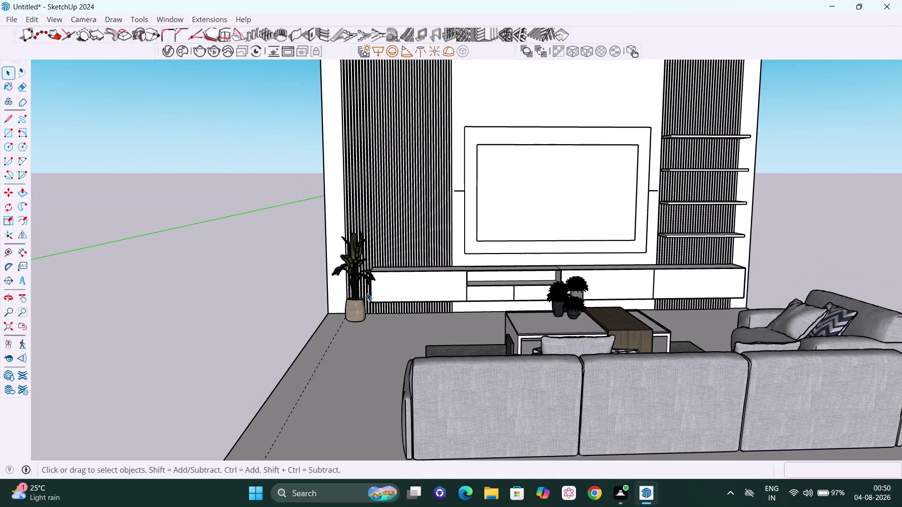
scroll(up, 3)
scroll(up, 3)
scroll(up, 3)
scroll(up, 3)
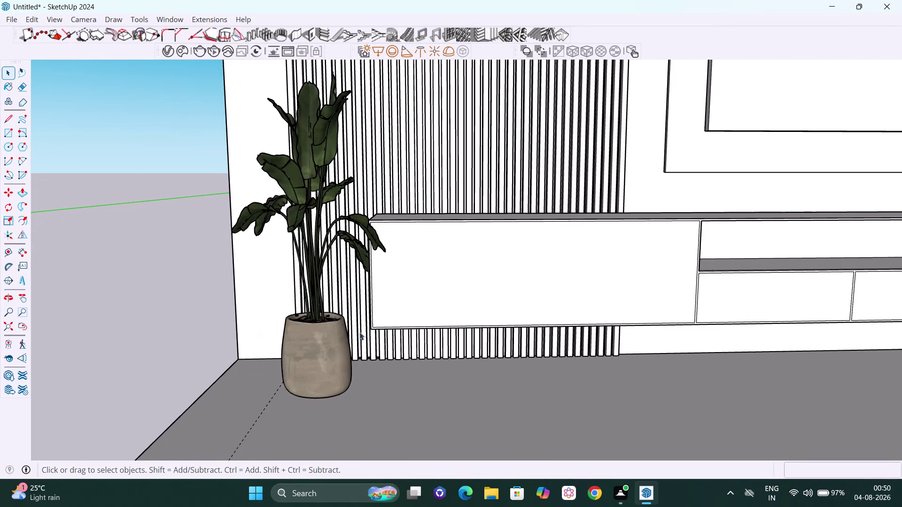
scroll(down, 3)
scroll(down, 3)
scroll(down, 3)
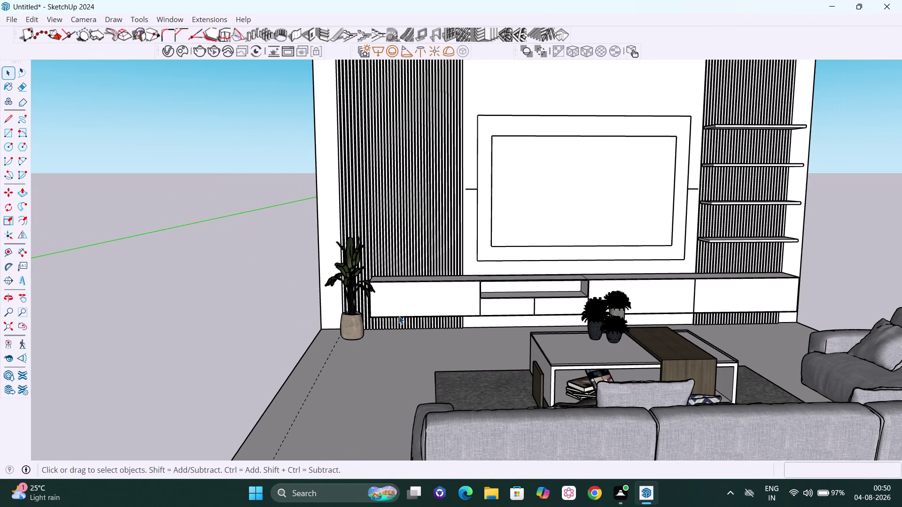
scroll(down, 3)
middle_drag(355, 336, 368, 336)
scroll(up, 3)
scroll(up, 3)
scroll(up, 3)
middle_drag(345, 351, 472, 311)
scroll(up, 3)
scroll(down, 3)
scroll(down, 3)
scroll(down, 3)
middle_drag(685, 322, 683, 322)
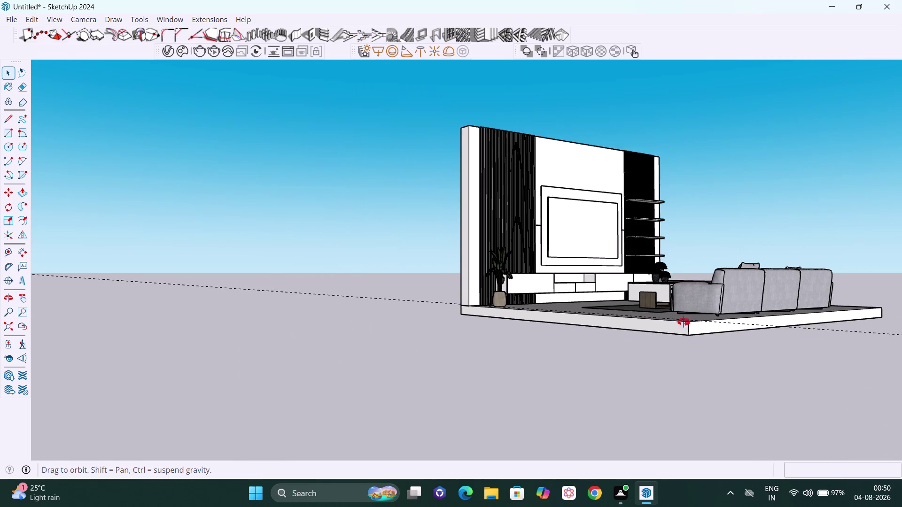
middle_drag(684, 322, 487, 303)
scroll(down, 3)
middle_drag(595, 324, 585, 477)
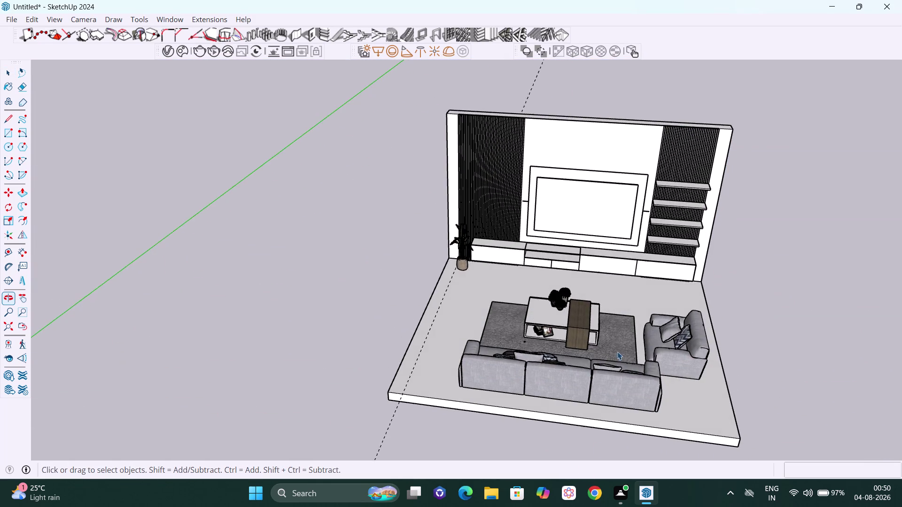
scroll(up, 3)
scroll(down, 3)
middle_drag(626, 372, 258, 339)
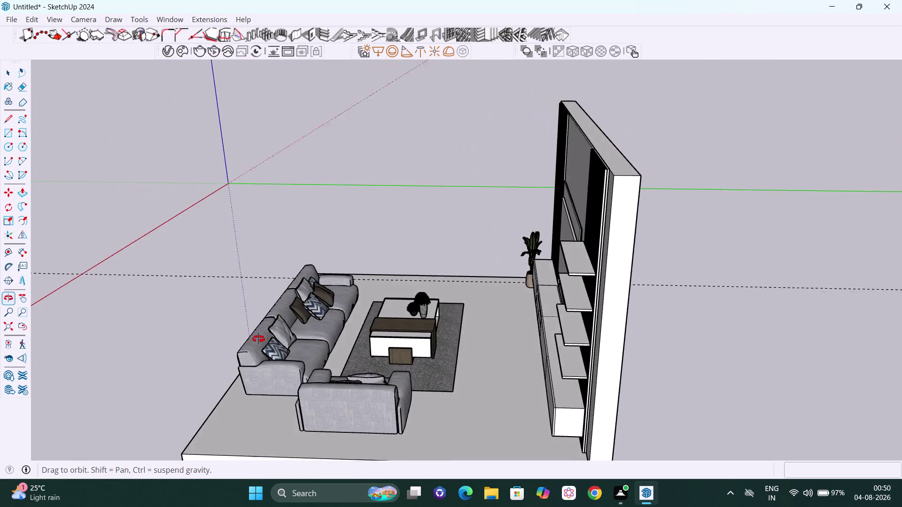
middle_drag(258, 339, 651, 285)
scroll(down, 3)
middle_drag(598, 337, 609, 456)
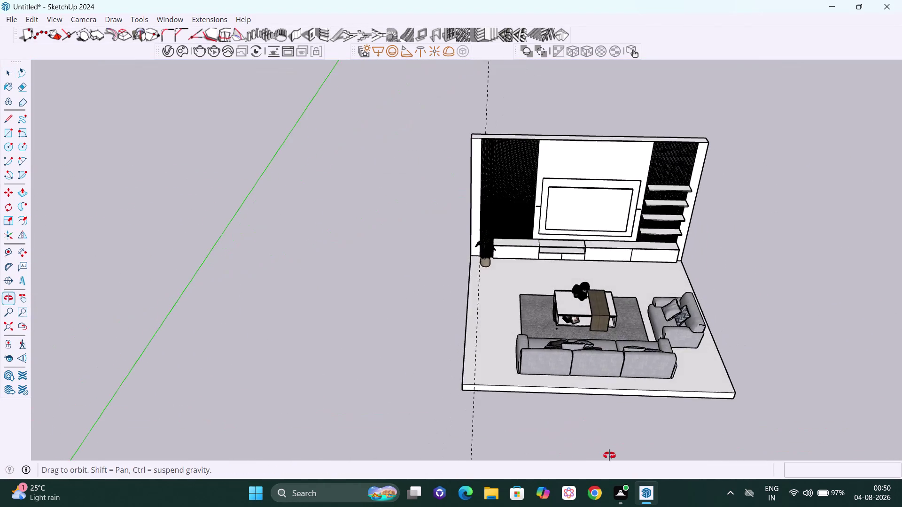
middle_drag(609, 456, 611, 455)
scroll(up, 3)
middle_drag(595, 317, 581, 222)
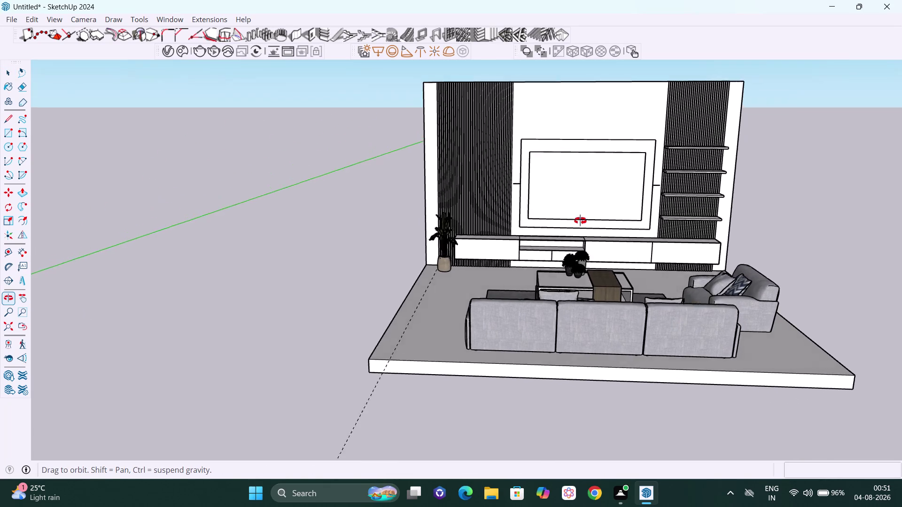
middle_drag(581, 222, 576, 208)
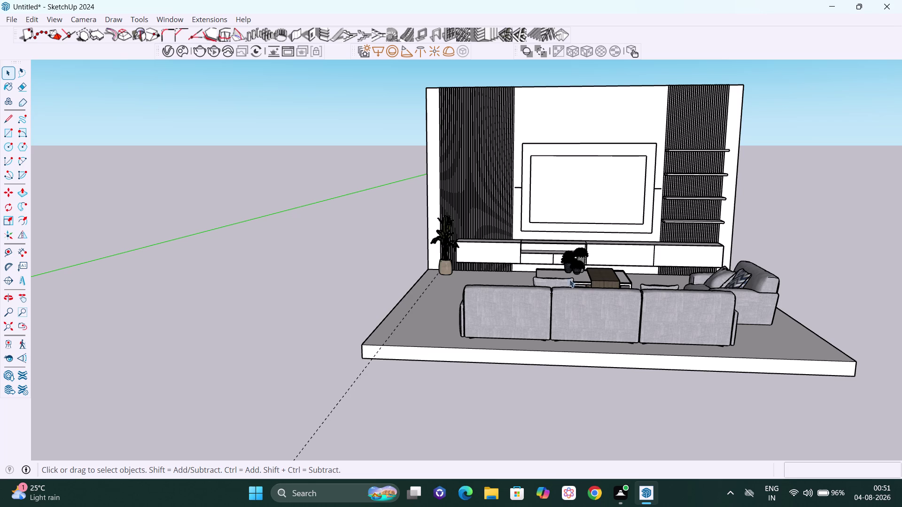
click(183, 17)
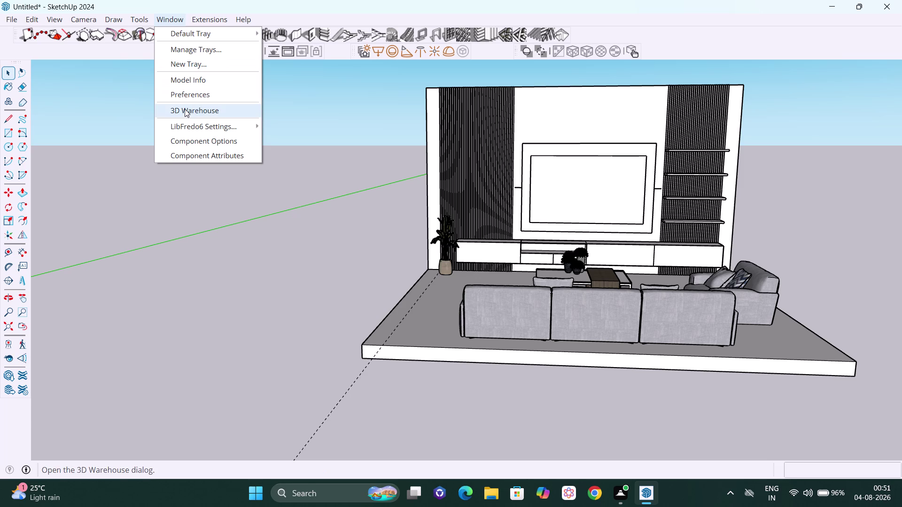
Search 3D Warehouse for 'shelf decor', replacing the previous search words.
click(185, 112)
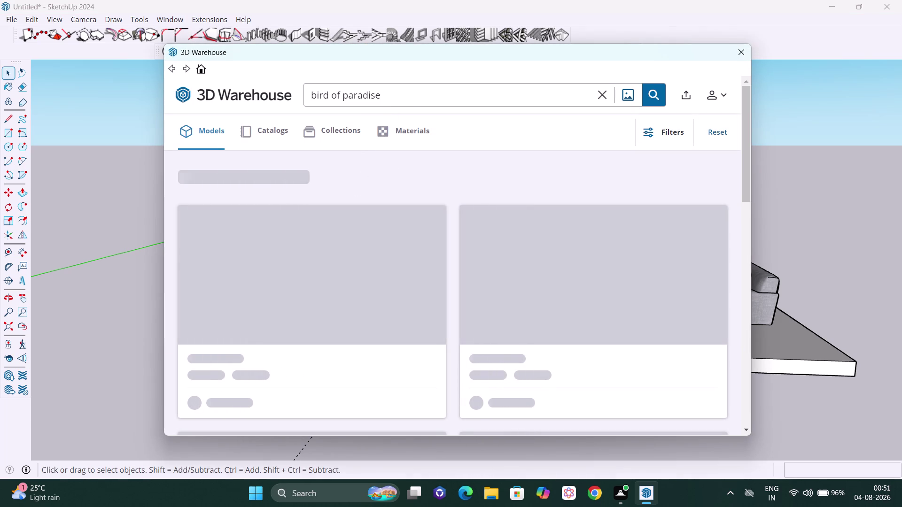
click(408, 97)
key(BackSpace)
key(BackSpace)
key(BackSpace)
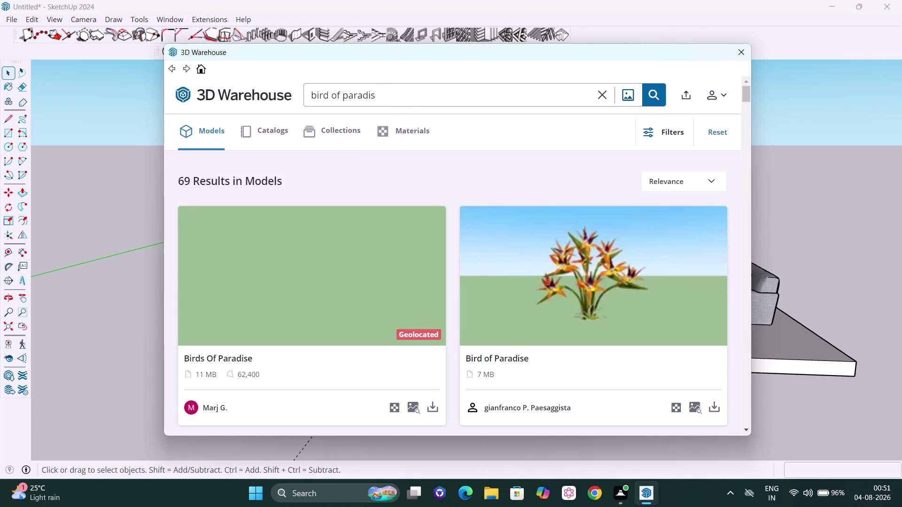
text(she)
text(lf de)
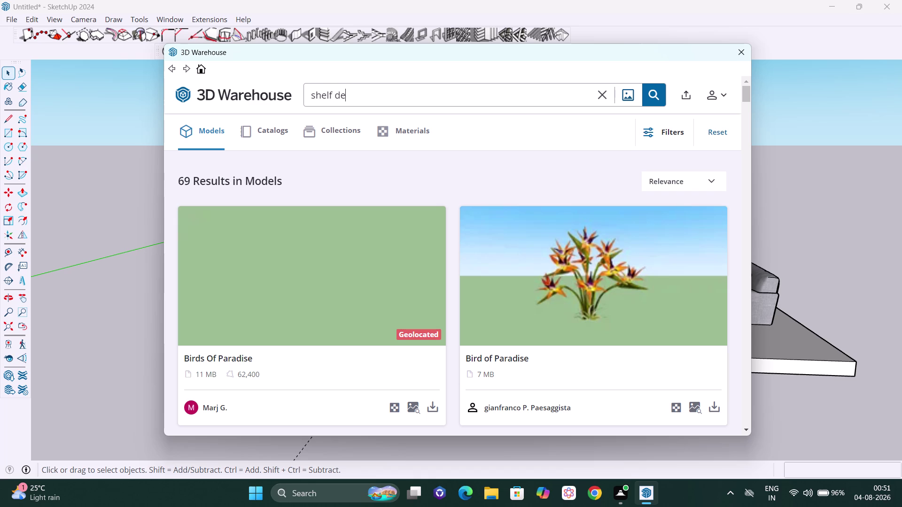
text(cor)
key(Return)
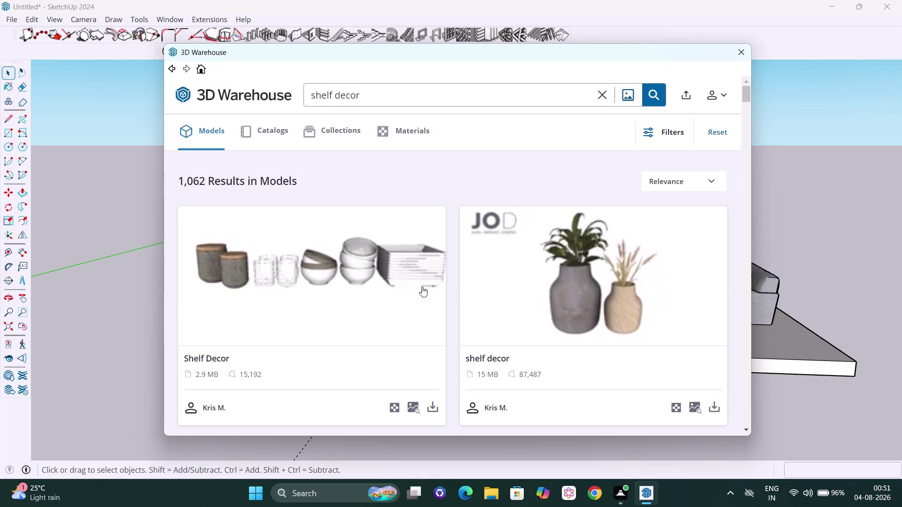
Load the two-vase shelf decor model and dismiss the file version warning.
scroll(down, 3)
scroll(down, 3)
scroll(up, 3)
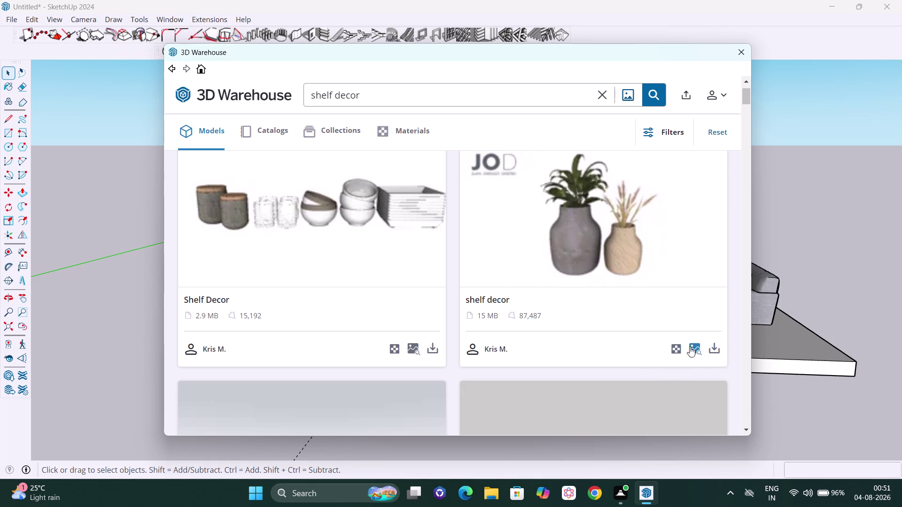
click(718, 349)
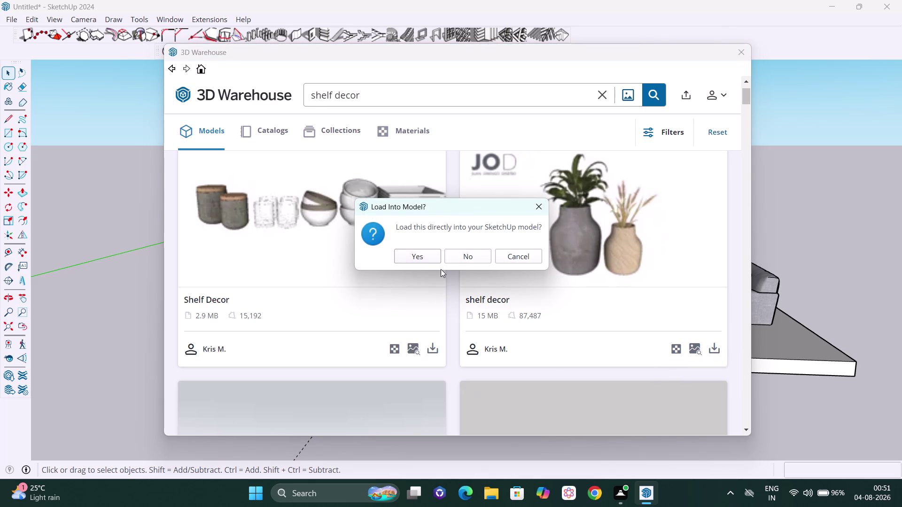
click(434, 256)
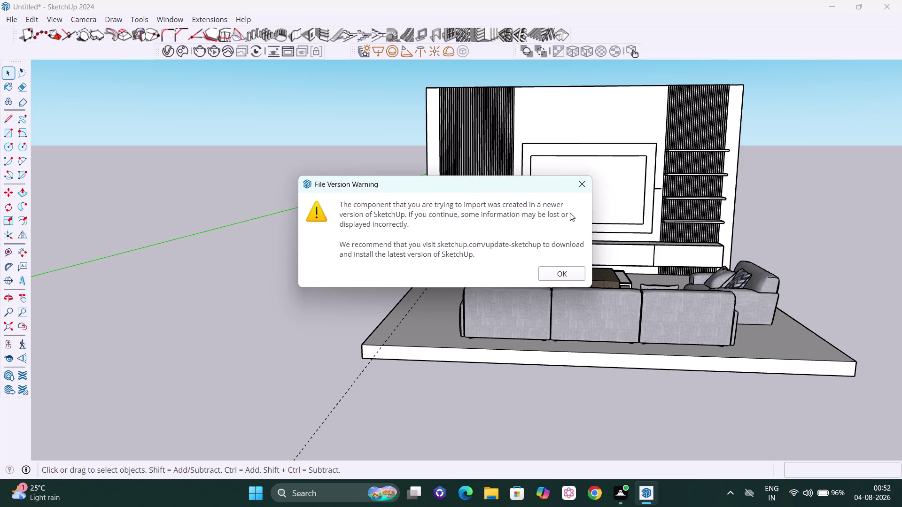
click(567, 274)
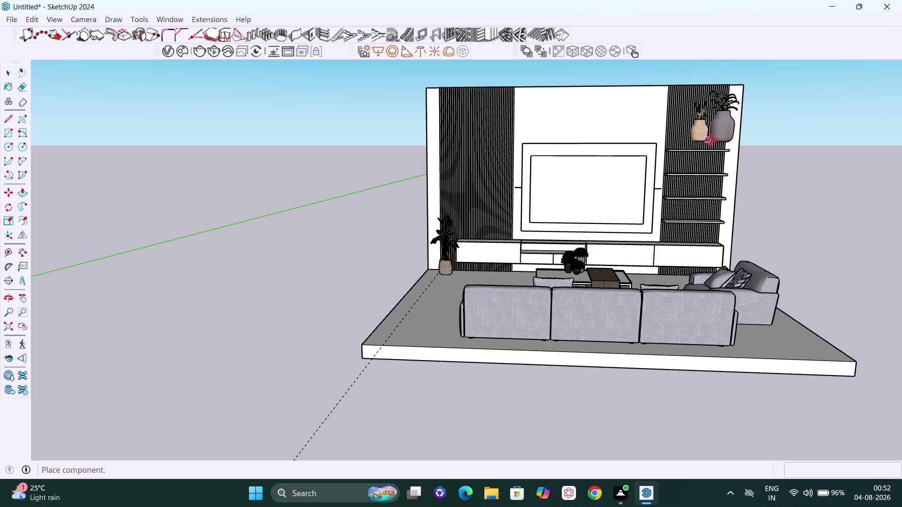
Drop the vase set onto the top shelf of the TV wall unit, then deselect it.
middle_drag(709, 145, 689, 198)
middle_drag(745, 119, 705, 193)
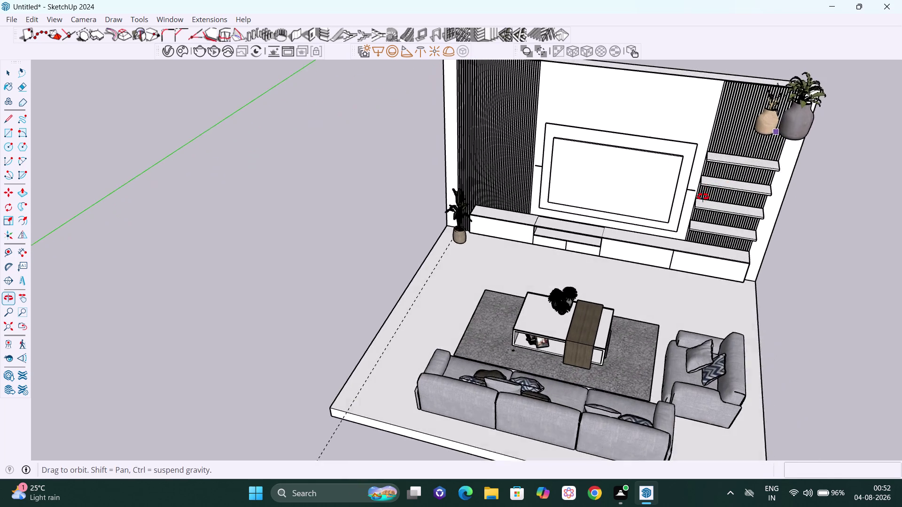
middle_drag(705, 193, 700, 203)
middle_drag(713, 286, 767, 273)
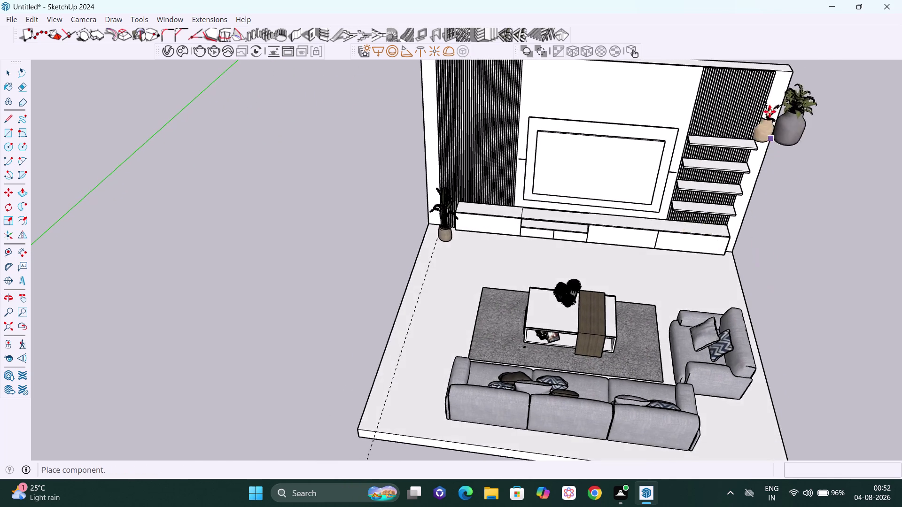
scroll(up, 3)
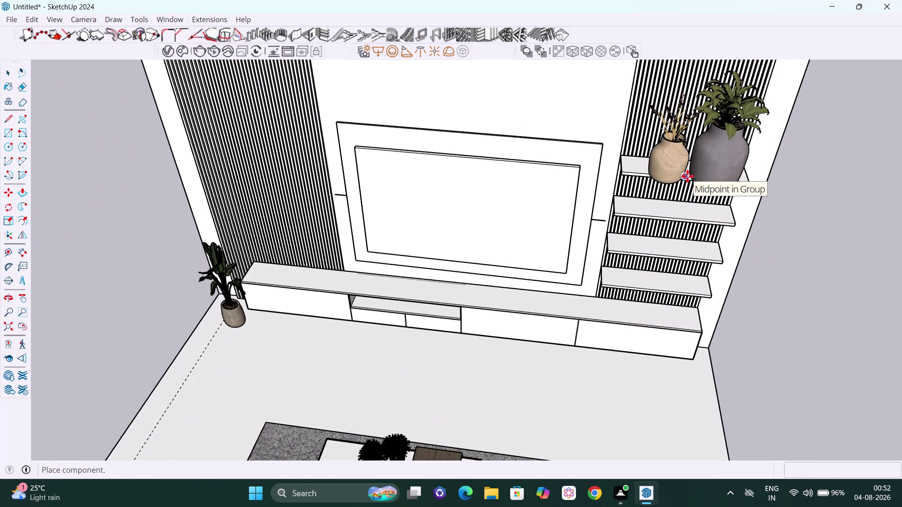
click(687, 177)
scroll(down, 3)
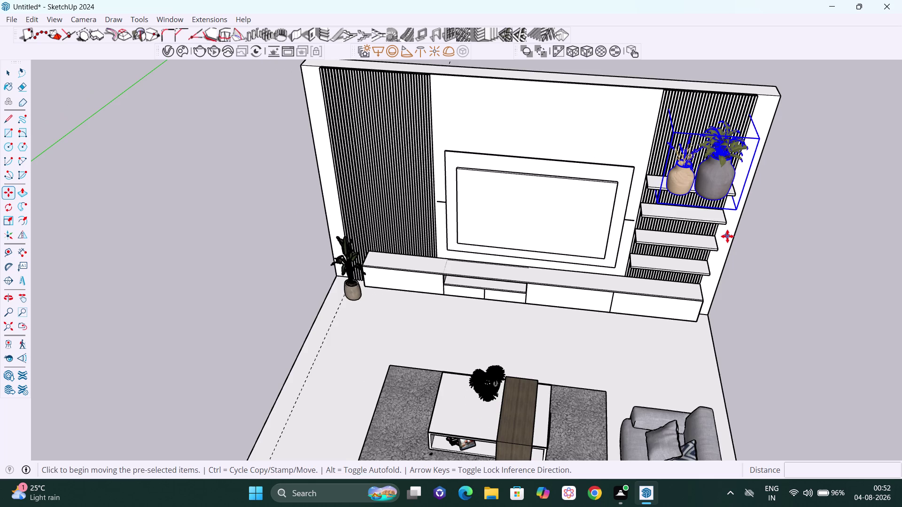
middle_drag(728, 237, 741, 176)
scroll(up, 3)
key(space)
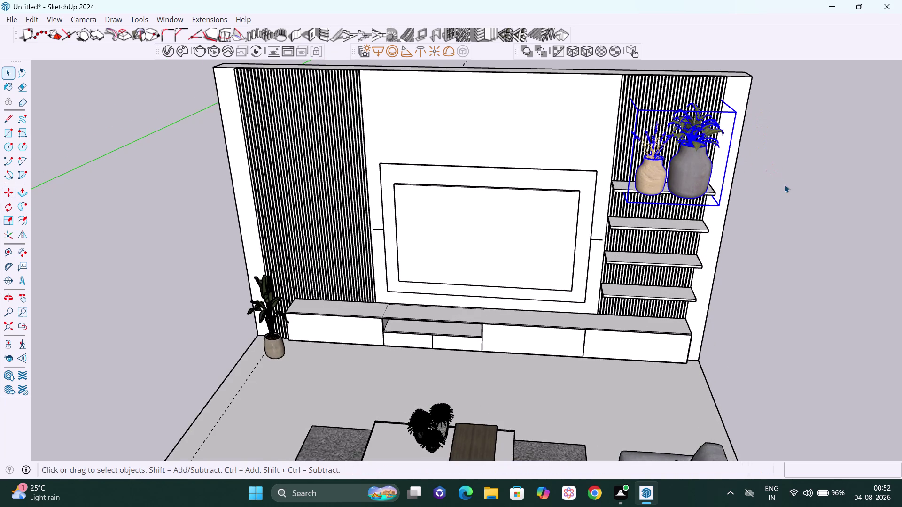
click(789, 188)
Select the vase set again from a side view of the shelf.
middle_drag(817, 184, 614, 130)
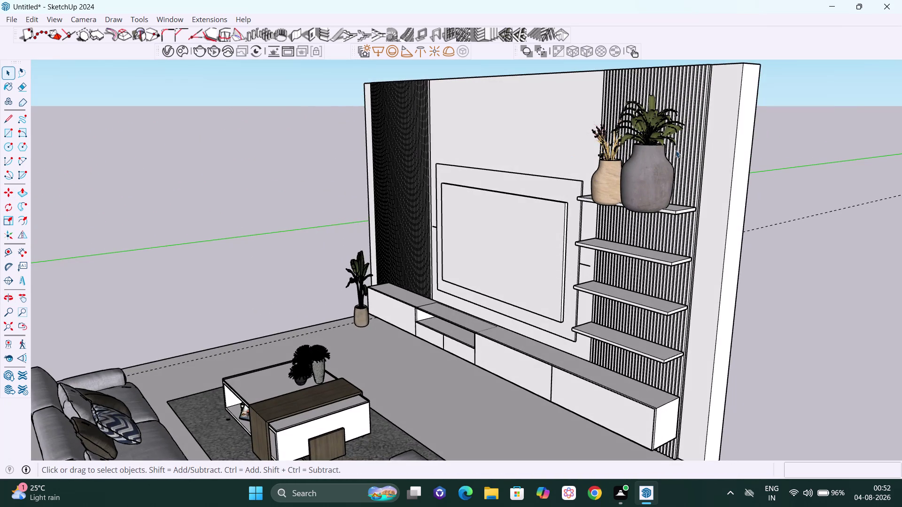
middle_drag(682, 150, 600, 154)
scroll(up, 3)
scroll(up, 3)
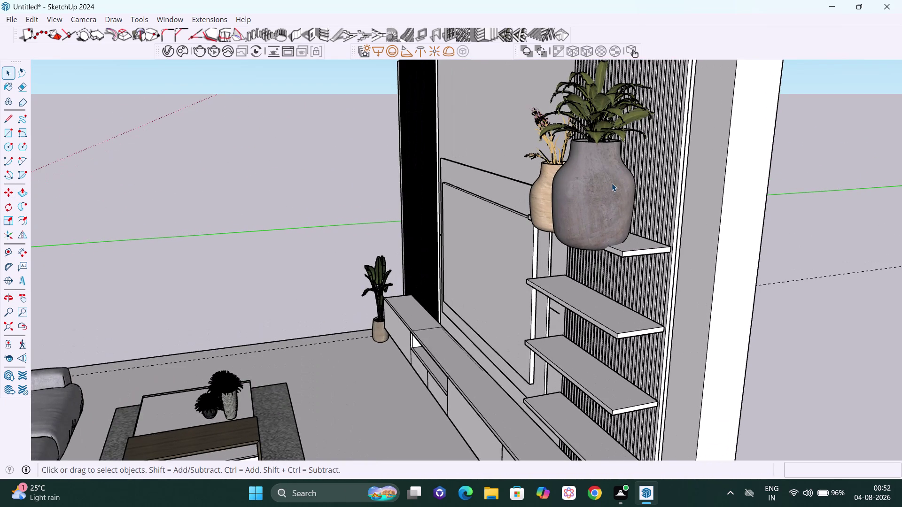
click(611, 184)
scroll(down, 3)
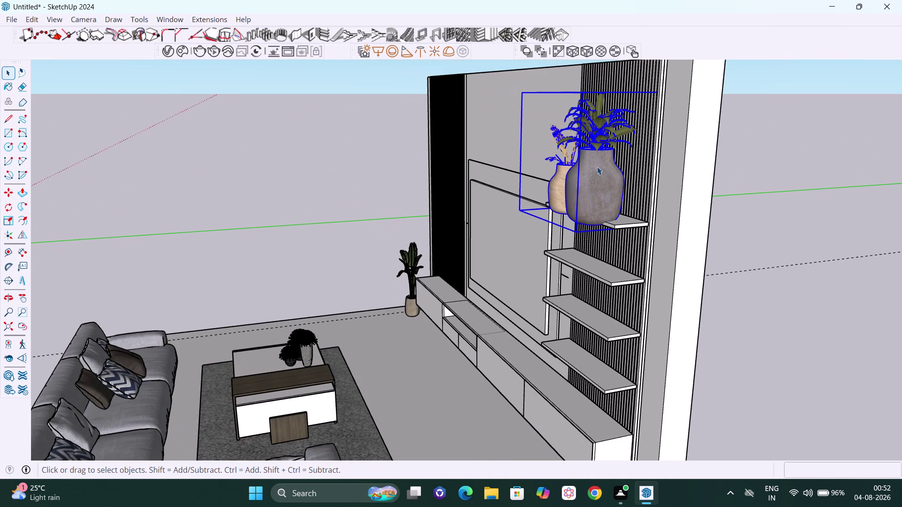
middle_drag(590, 155, 564, 215)
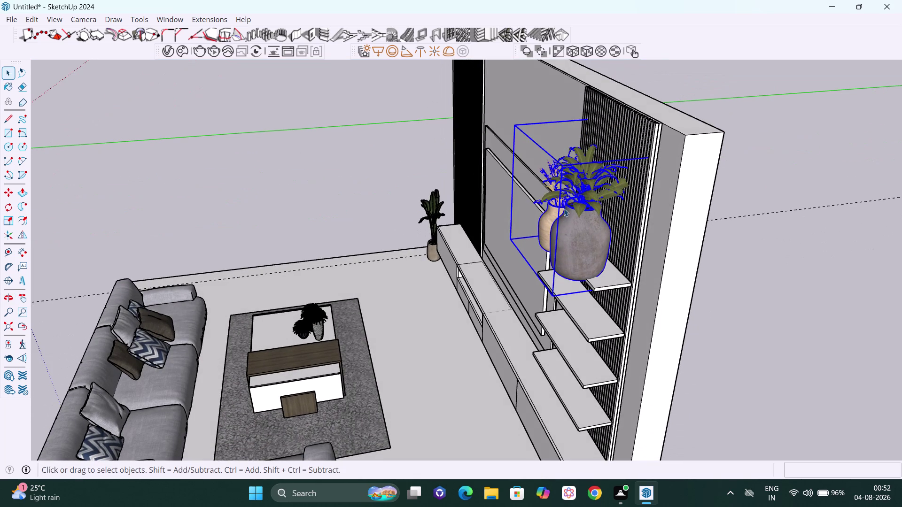
Cancel an accidental near-flat squash of the vase set with Escape.
key(s)
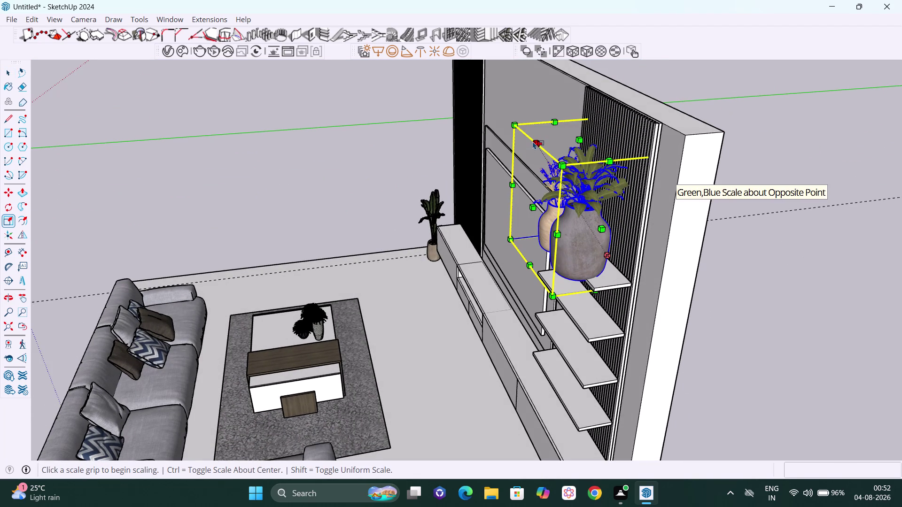
drag(533, 142, 543, 149)
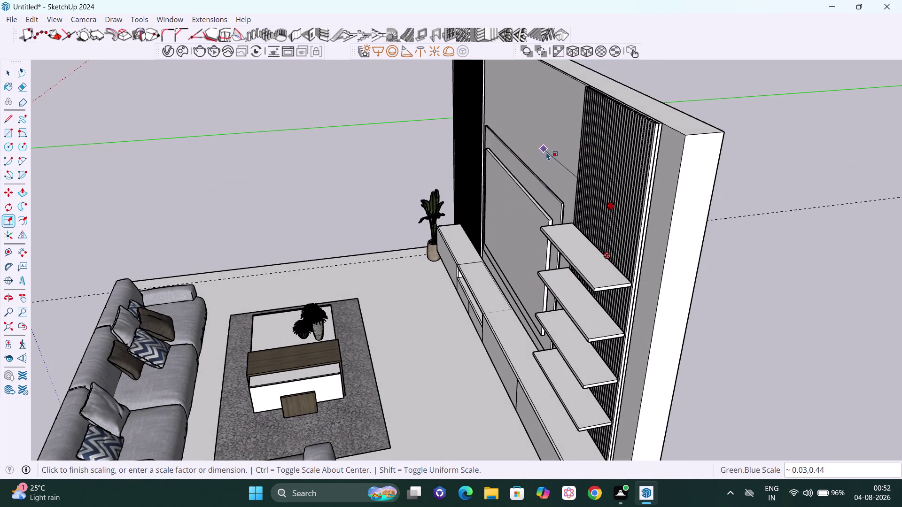
drag(543, 149, 555, 158)
key(Escape)
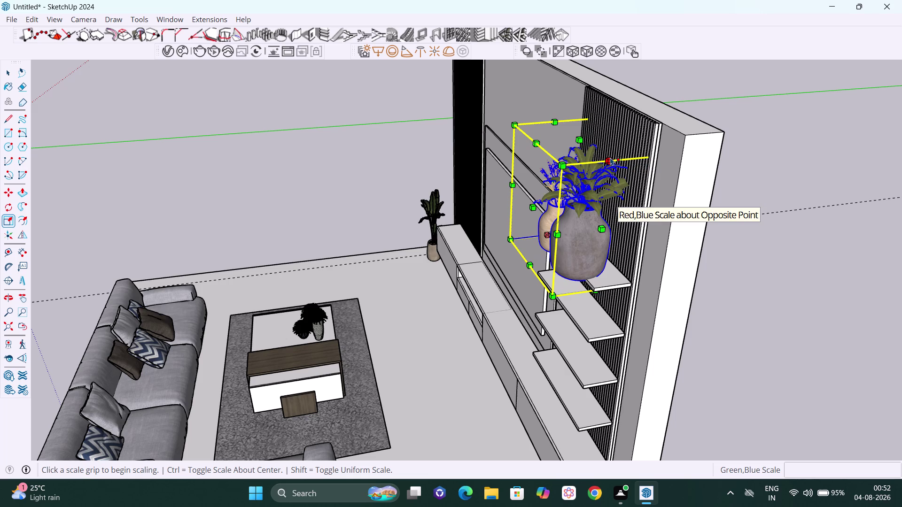
Shrink the vase set to about 0.38, 0.62 with a corner grip.
drag(610, 157, 609, 158)
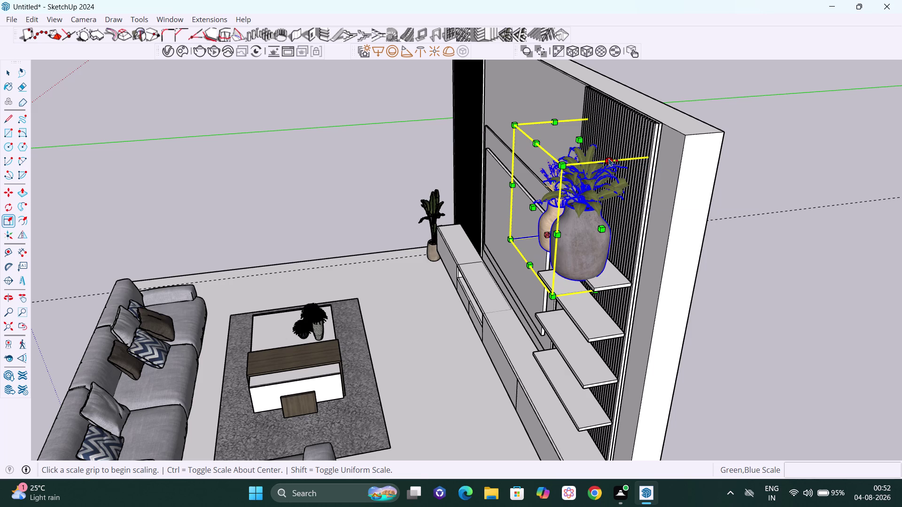
drag(608, 159, 606, 183)
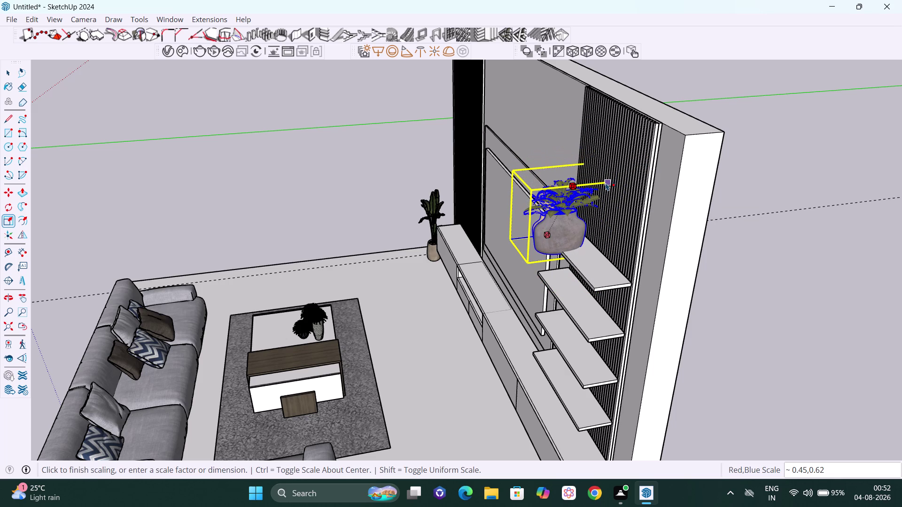
drag(605, 183, 600, 180)
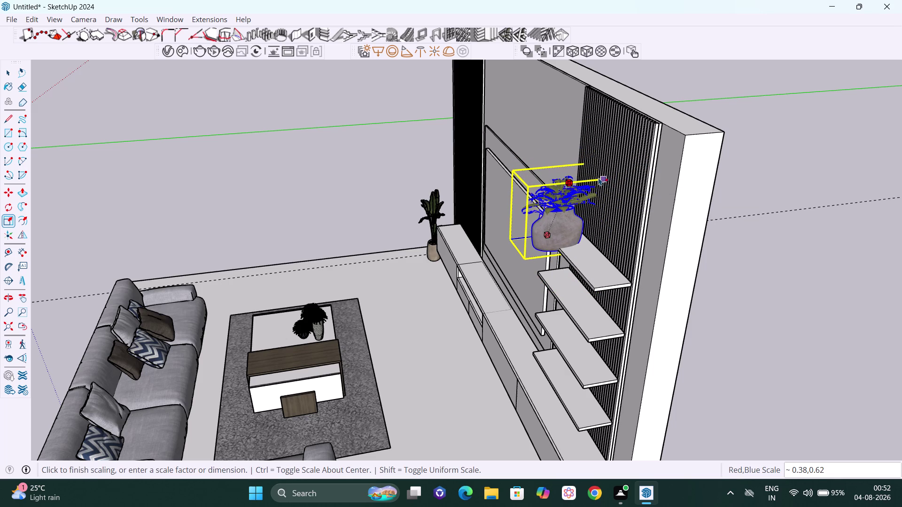
drag(600, 180, 599, 178)
key(space)
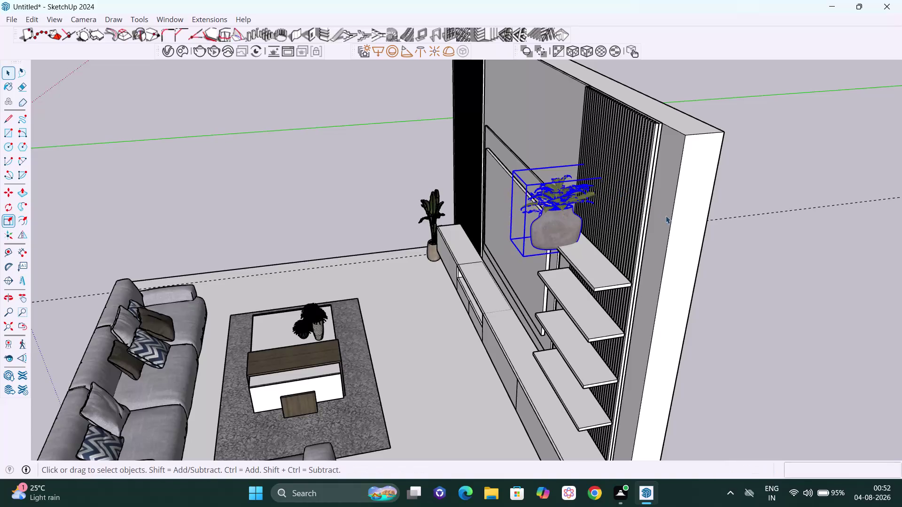
drag(713, 245, 709, 247)
scroll(down, 3)
Select the vase set on the top shelf.
middle_drag(565, 244, 752, 241)
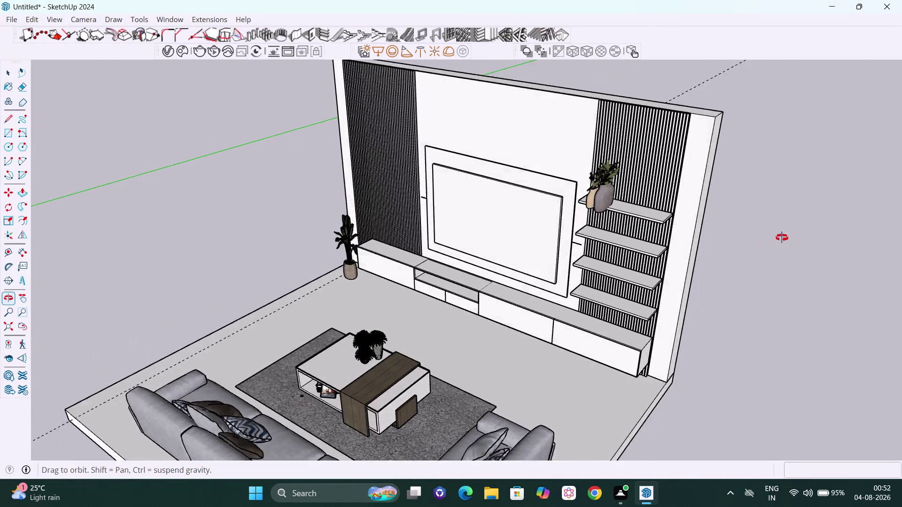
middle_drag(752, 242, 808, 226)
scroll(up, 3)
middle_drag(600, 225, 680, 231)
scroll(up, 3)
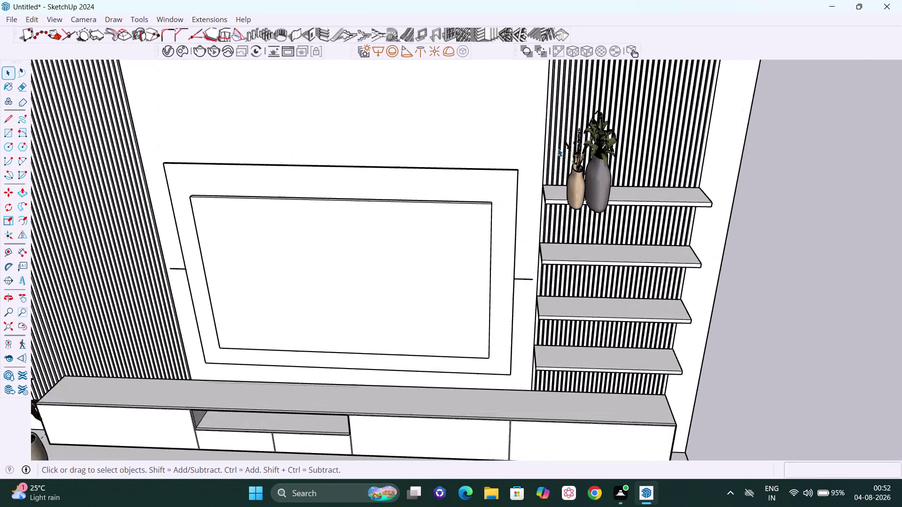
scroll(up, 3)
click(604, 189)
middle_drag(617, 226, 606, 198)
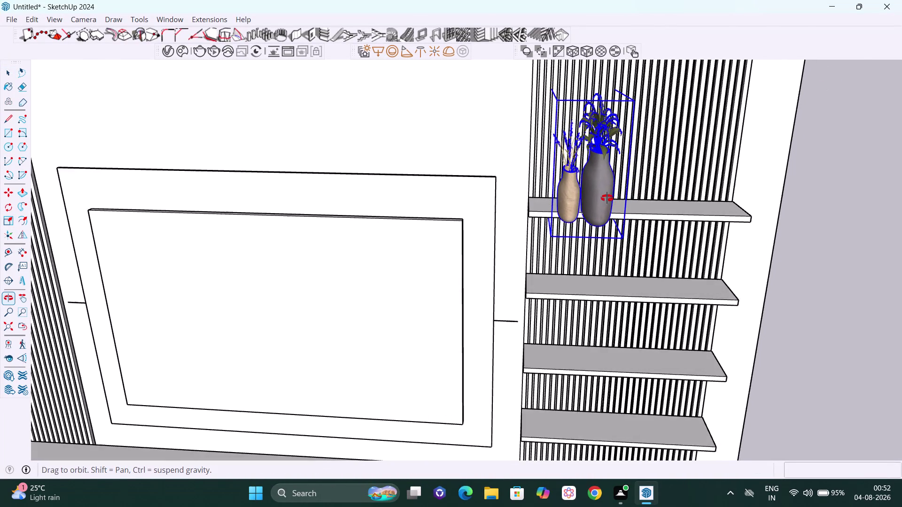
middle_drag(606, 198, 600, 187)
Widen the vase set along the red axis to about 1.73.
key(s)
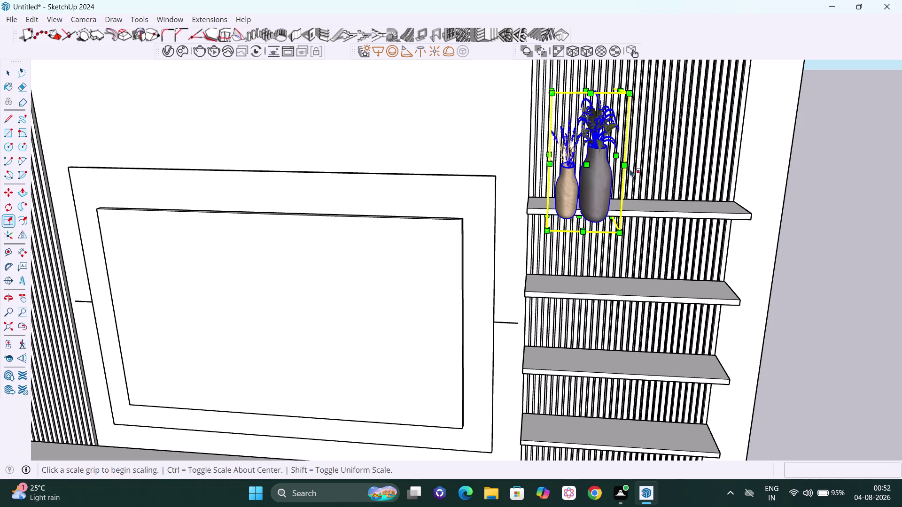
drag(619, 157, 629, 157)
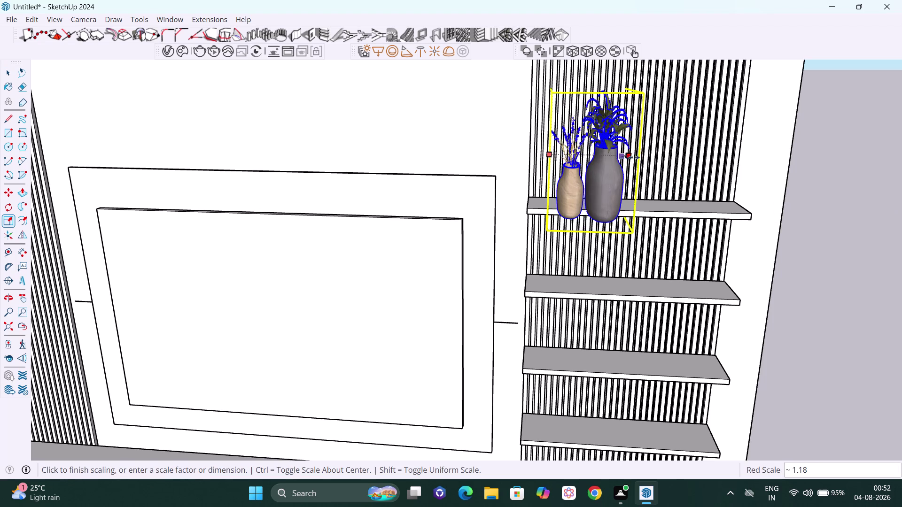
drag(629, 158, 654, 159)
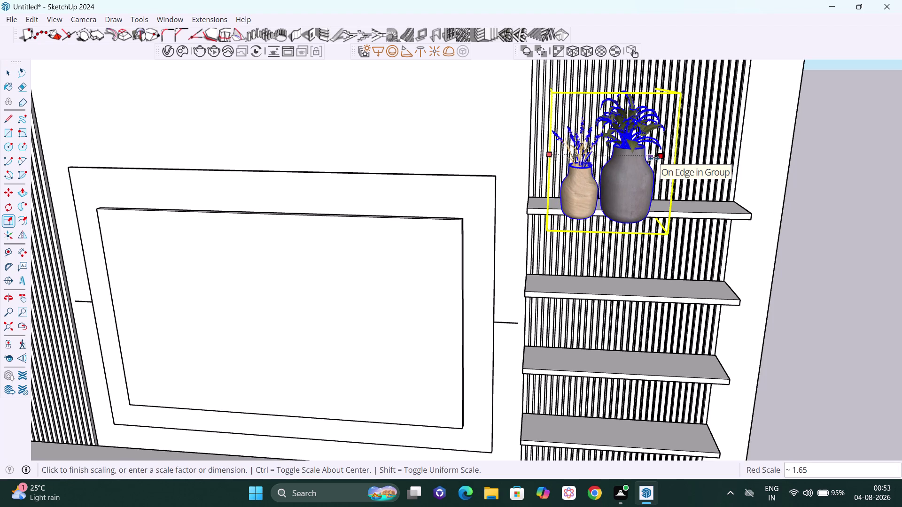
drag(654, 158, 657, 158)
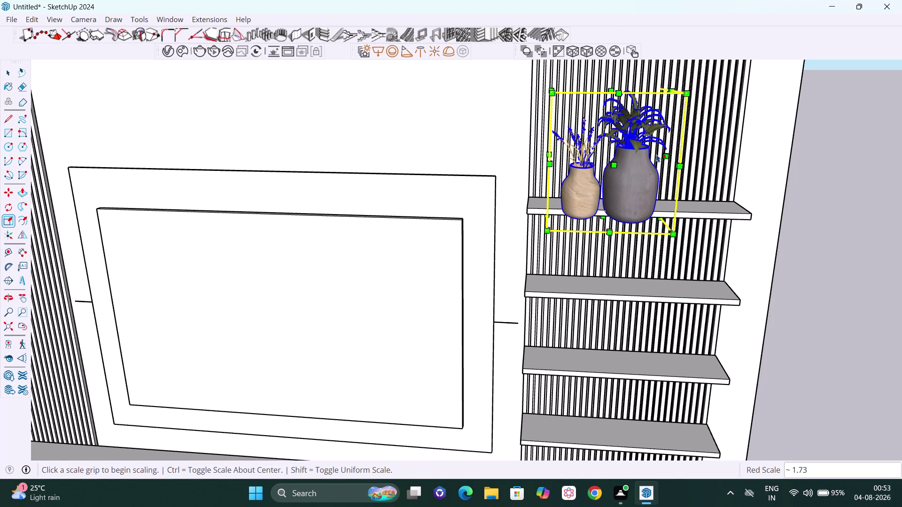
Stretch the vase set taller with the top grip, then switch to Move.
middle_drag(652, 121, 644, 62)
middle_drag(629, 68, 617, 57)
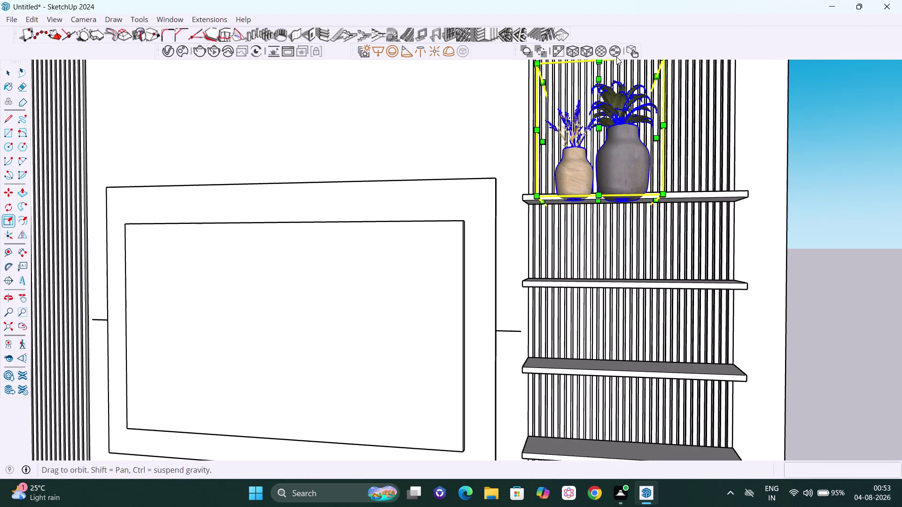
middle_drag(617, 57, 616, 57)
drag(602, 78, 602, 77)
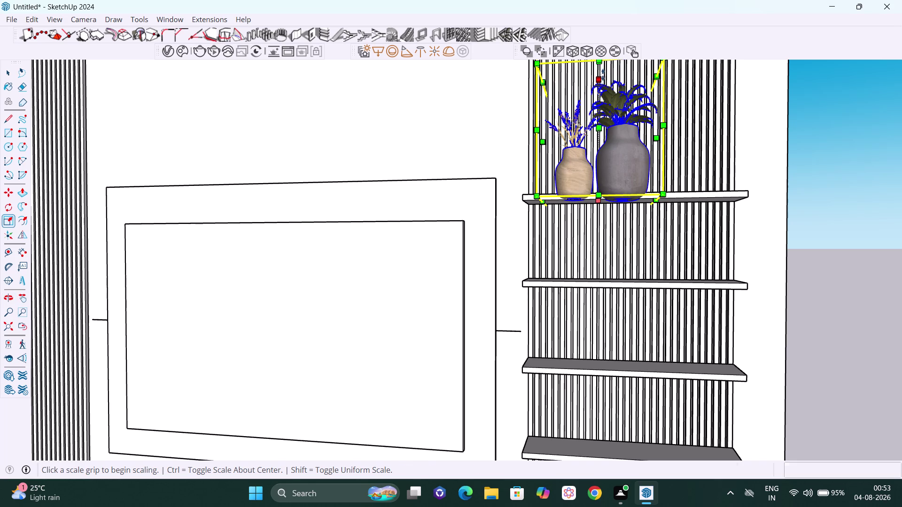
drag(602, 76, 603, 68)
scroll(down, 3)
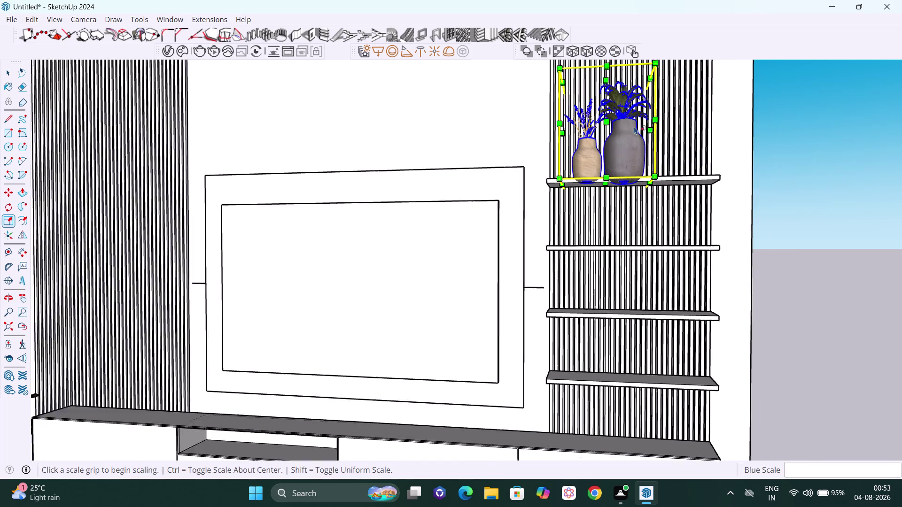
scroll(down, 3)
middle_drag(624, 161, 626, 243)
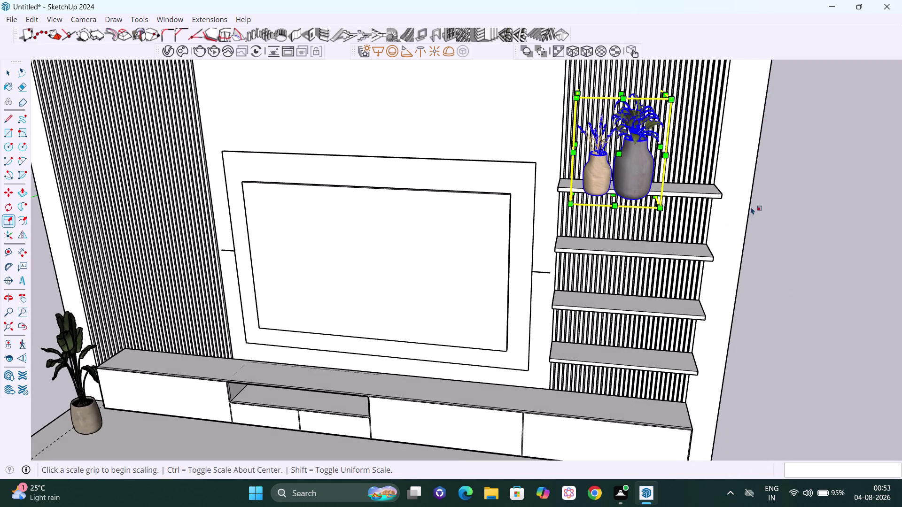
key(m)
scroll(up, 3)
middle_drag(674, 178, 676, 140)
scroll(up, 3)
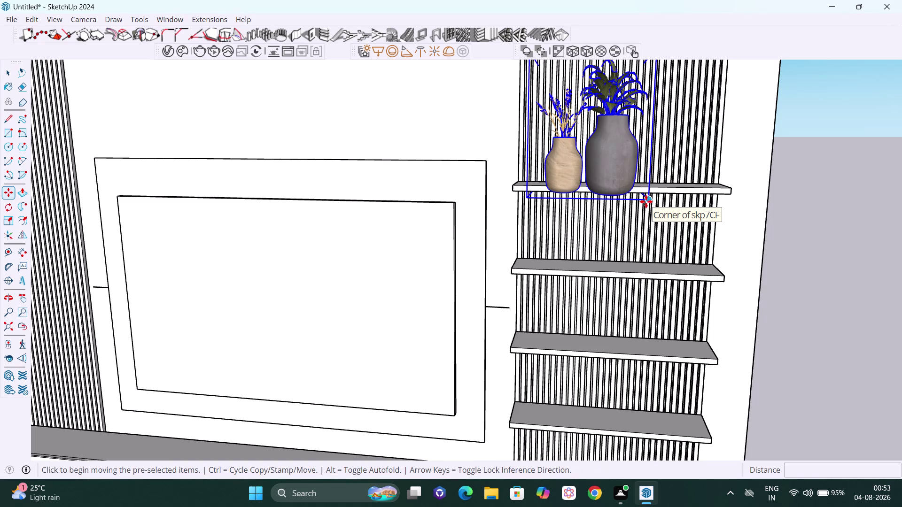
Nudge the vase pair roughly an inch into place on the top shelf.
drag(646, 201, 643, 187)
key(Up)
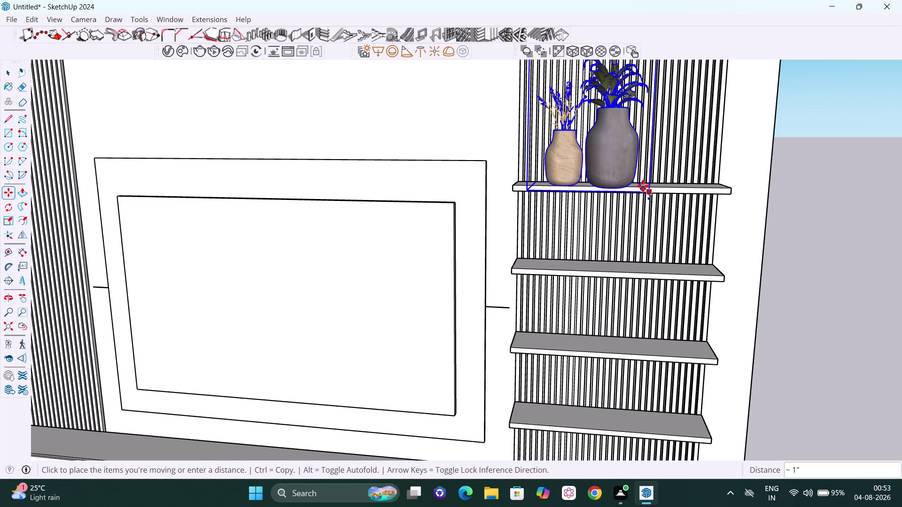
drag(643, 188, 642, 184)
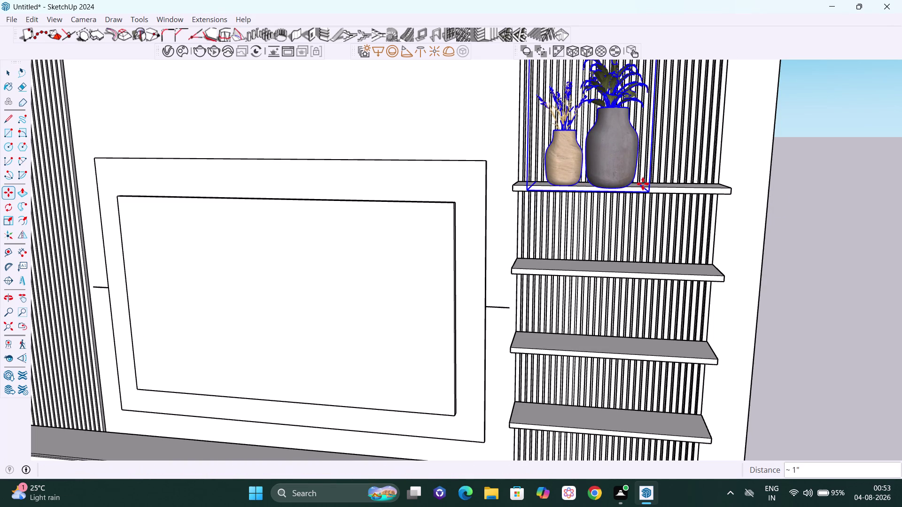
key(space)
click(825, 226)
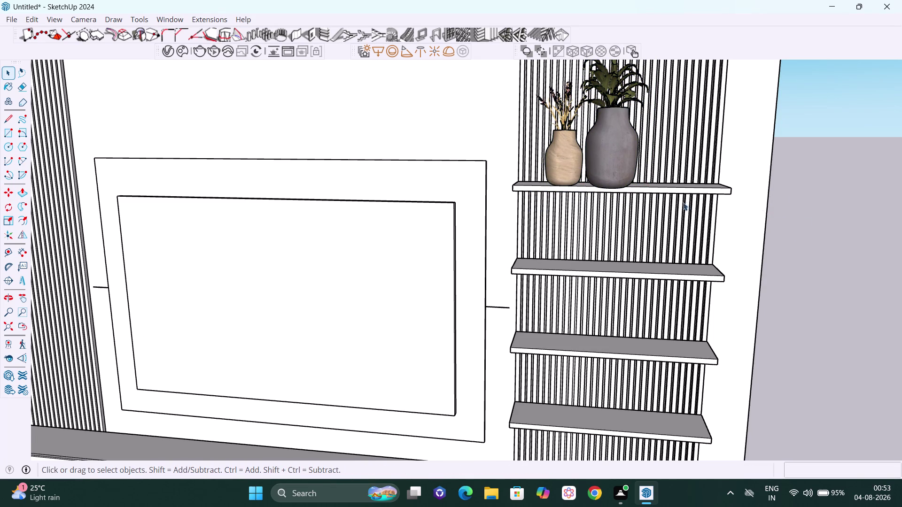
Select the large grey vase from a side view.
middle_click(641, 205)
middle_drag(638, 204, 447, 215)
scroll(down, 3)
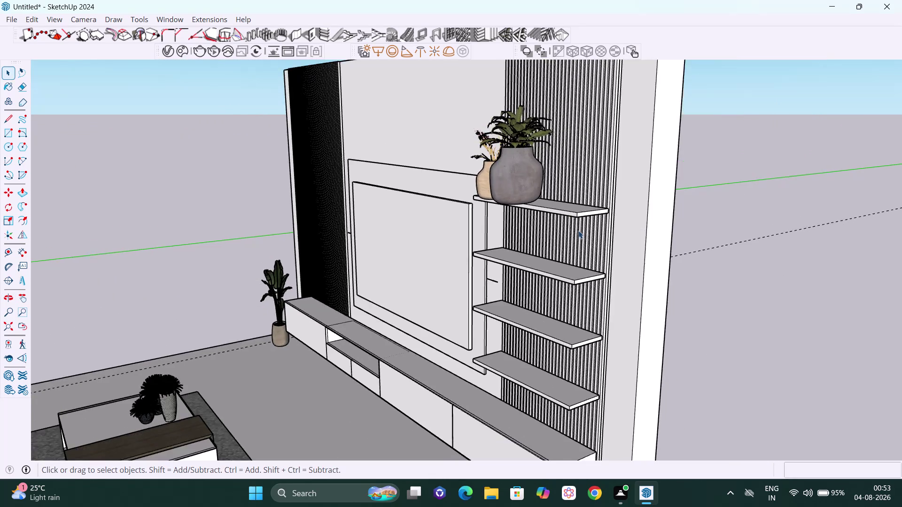
middle_drag(573, 231, 461, 238)
scroll(up, 3)
middle_drag(426, 207, 408, 212)
scroll(up, 3)
click(419, 190)
middle_drag(423, 189, 400, 180)
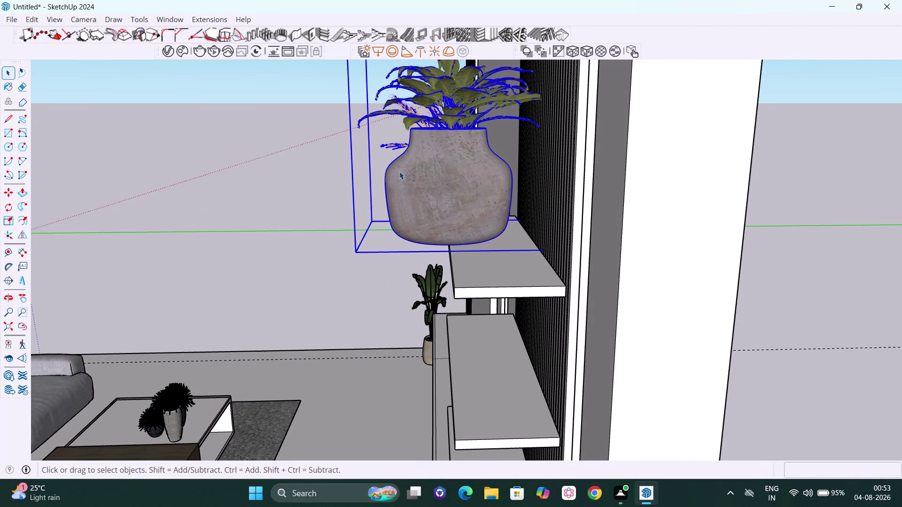
Squeeze the large grey vase along the green axis to about 0.69.
key(s)
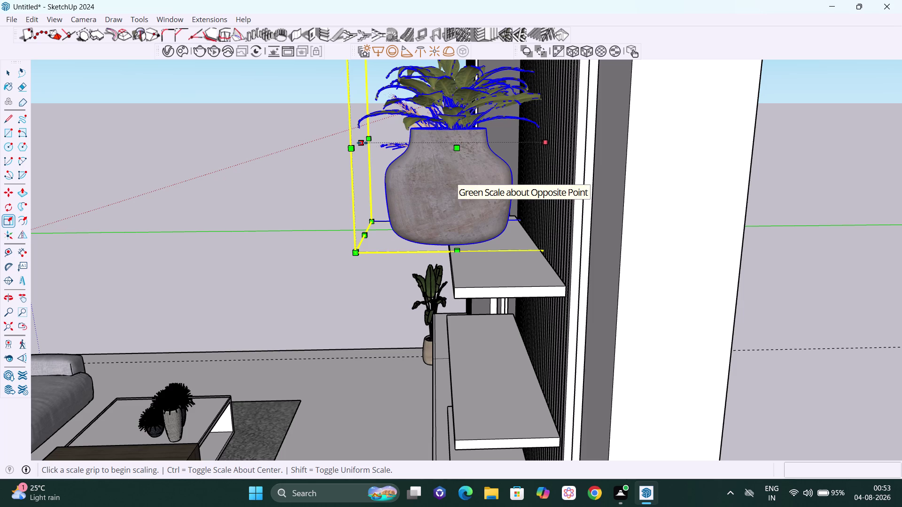
drag(362, 143, 380, 144)
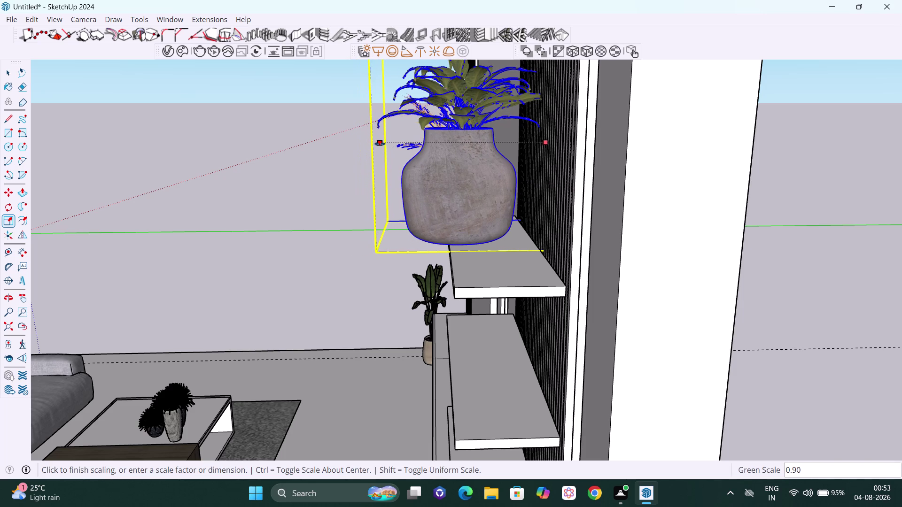
drag(380, 144, 384, 145)
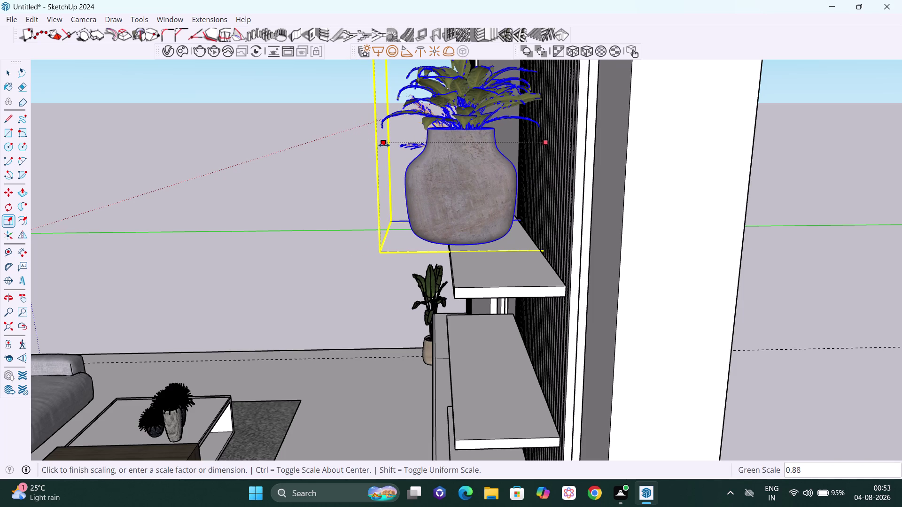
drag(384, 145, 394, 146)
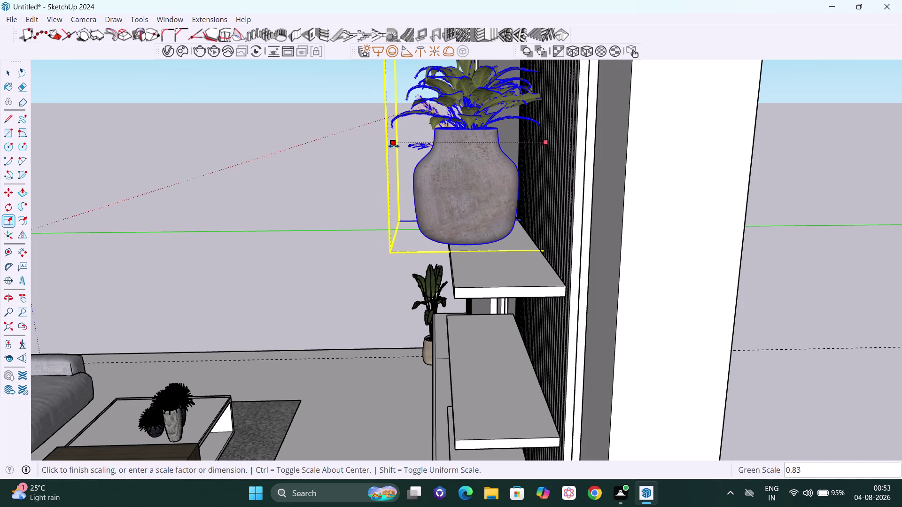
drag(393, 146, 418, 149)
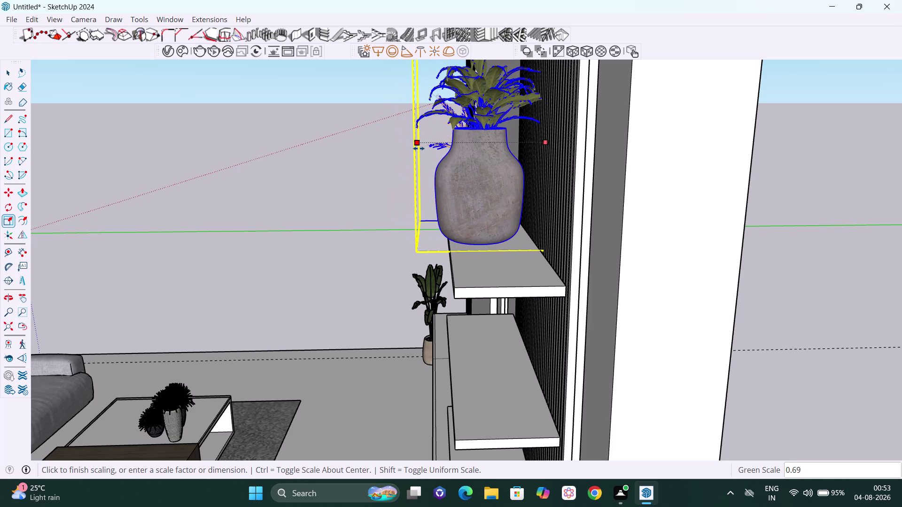
drag(419, 148, 418, 148)
scroll(down, 3)
middle_drag(379, 212, 681, 222)
scroll(up, 3)
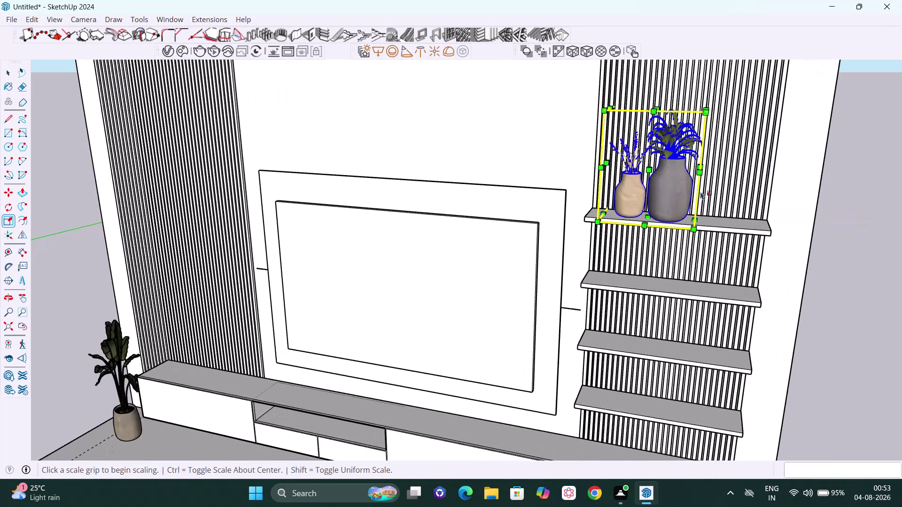
Stretch both shelf vases upward to about 1.22 times their height, then deselect them.
scroll(up, 3)
middle_drag(700, 207, 618, 216)
middle_drag(597, 127, 605, 161)
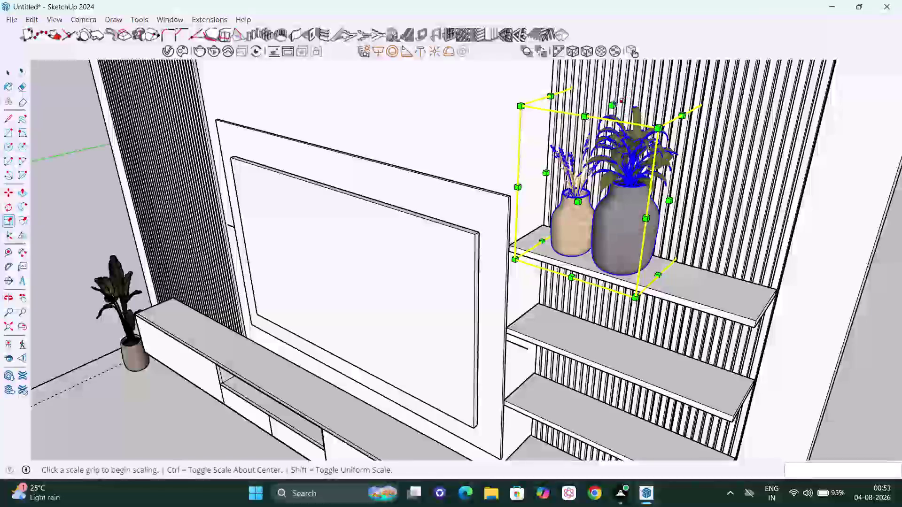
drag(613, 104, 614, 91)
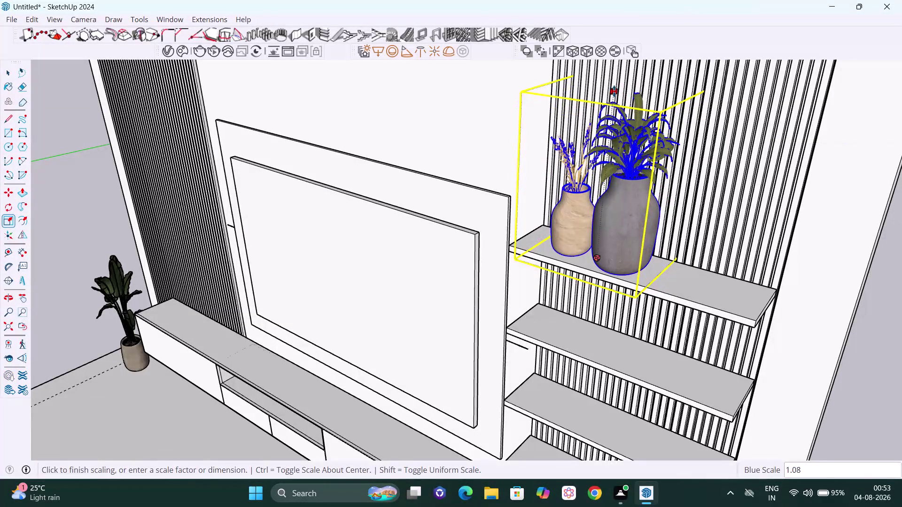
drag(614, 92, 613, 71)
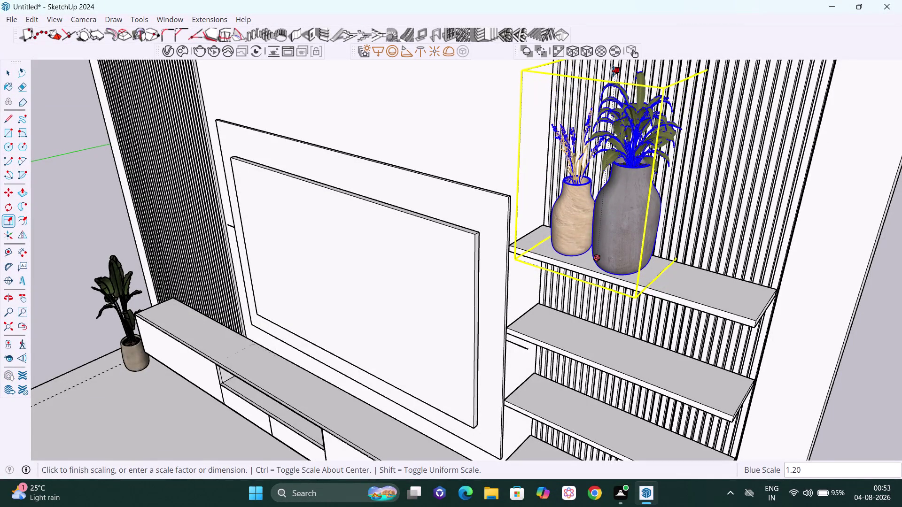
drag(613, 71, 613, 67)
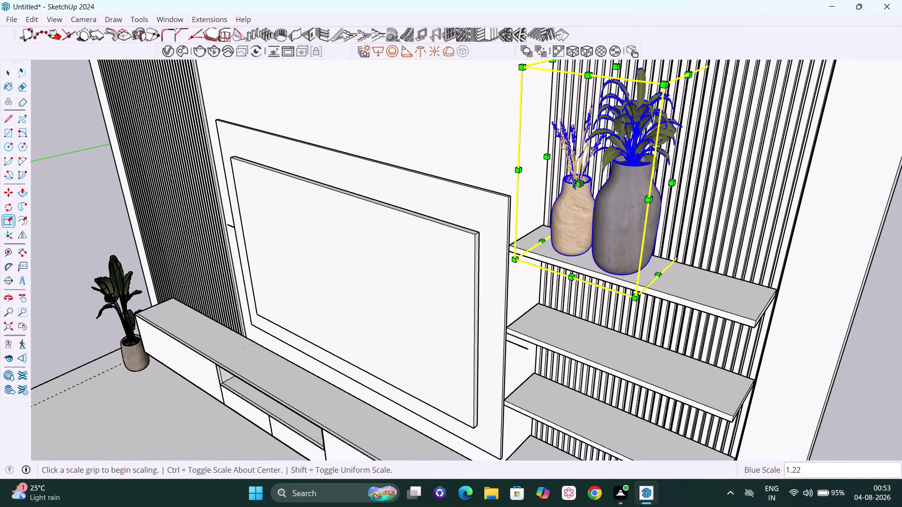
middle_drag(657, 202, 478, 172)
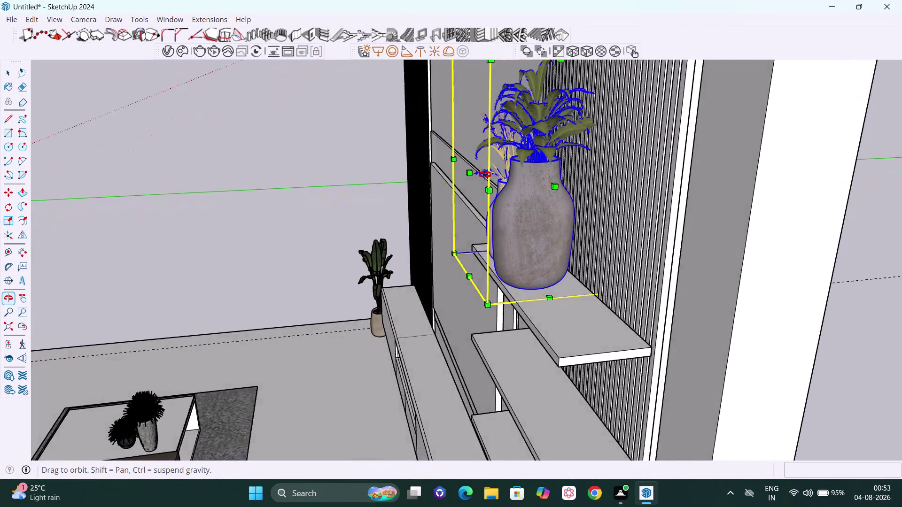
middle_drag(478, 173, 871, 182)
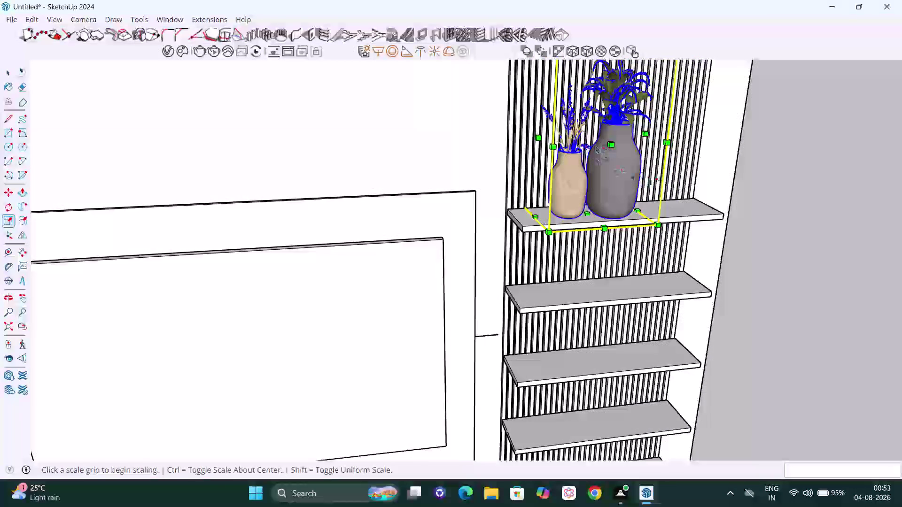
middle_drag(650, 178, 642, 171)
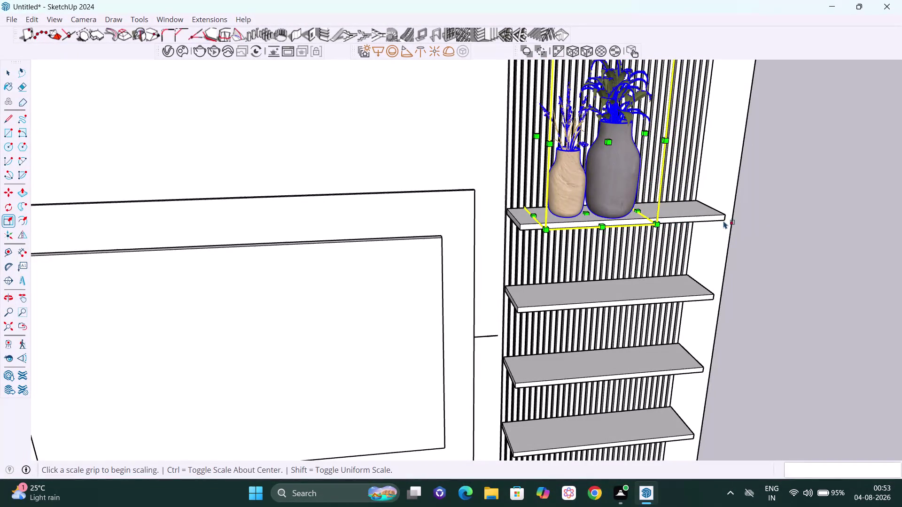
key(space)
click(770, 223)
middle_drag(680, 220, 550, 196)
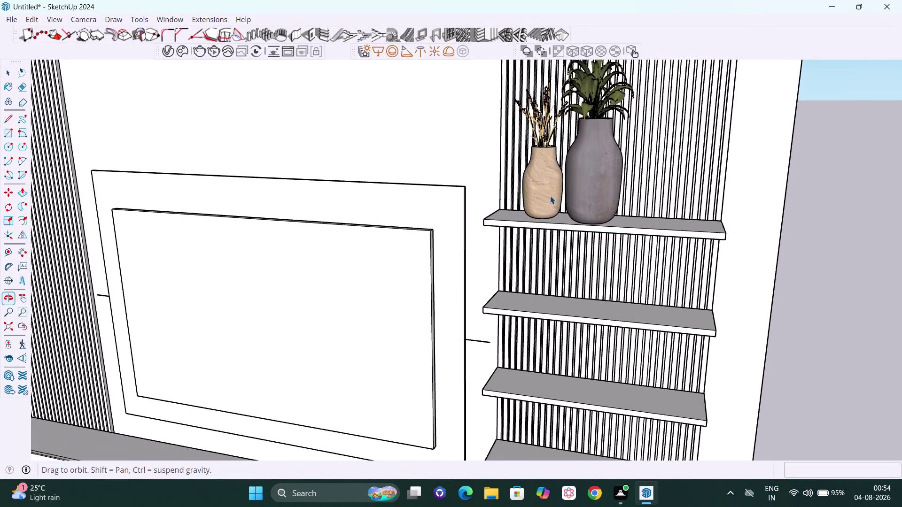
scroll(down, 3)
middle_drag(604, 214, 606, 191)
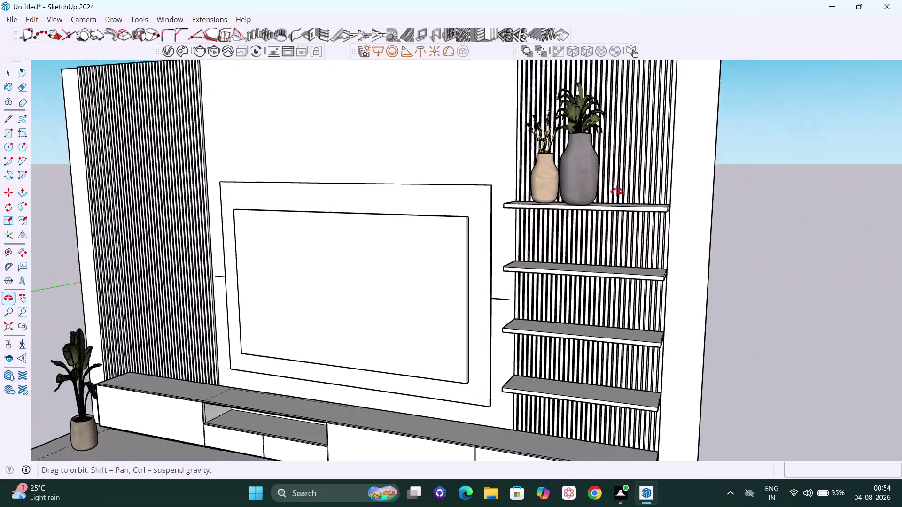
middle_drag(606, 190, 697, 246)
middle_drag(616, 178, 669, 224)
scroll(up, 3)
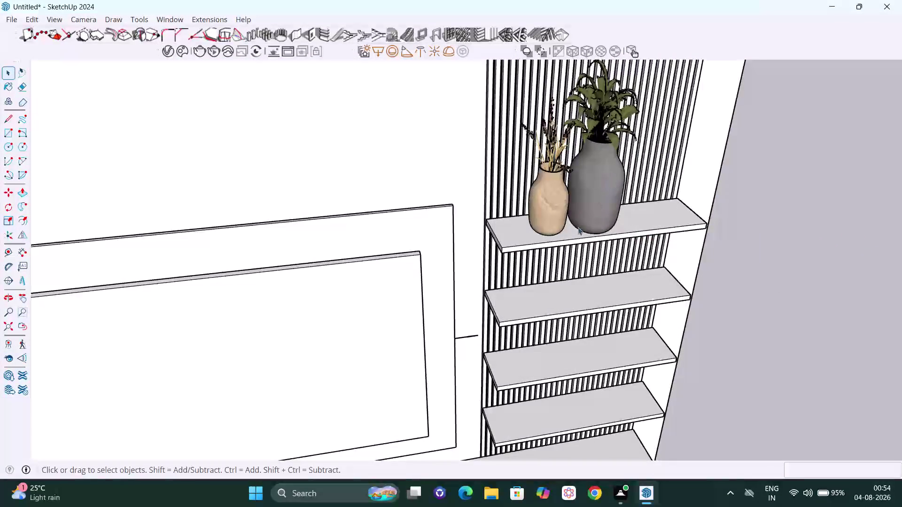
scroll(up, 3)
middle_drag(649, 233, 547, 171)
scroll(down, 3)
scroll(down, 3)
middle_drag(599, 198, 616, 190)
scroll(up, 3)
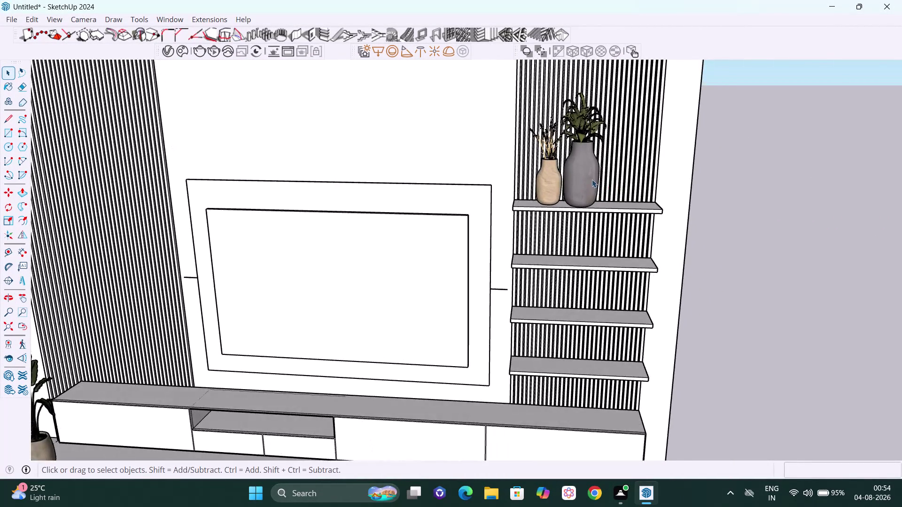
scroll(up, 3)
click(592, 179)
middle_drag(592, 180, 698, 175)
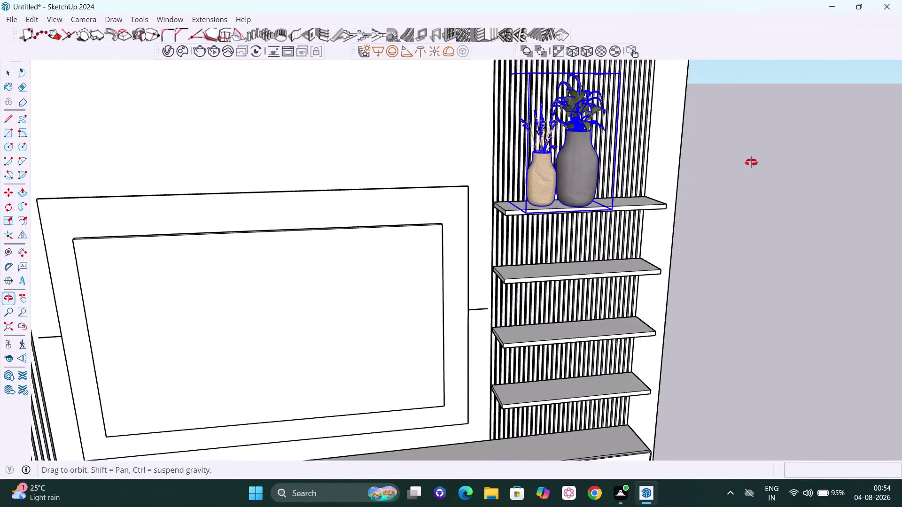
middle_drag(698, 174, 464, 203)
scroll(down, 3)
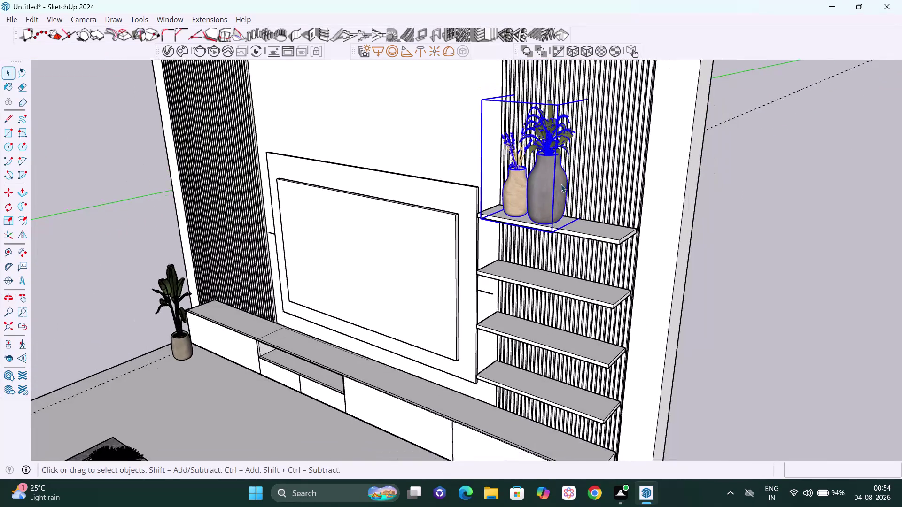
middle_drag(563, 219, 625, 244)
key(m)
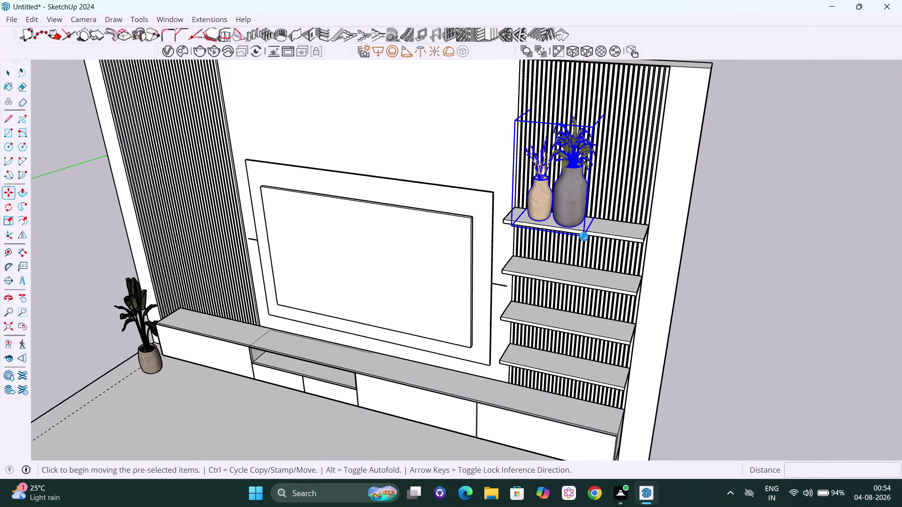
Slide the vase pair about 6 inches along the top shelf toward its outer end.
click(584, 237)
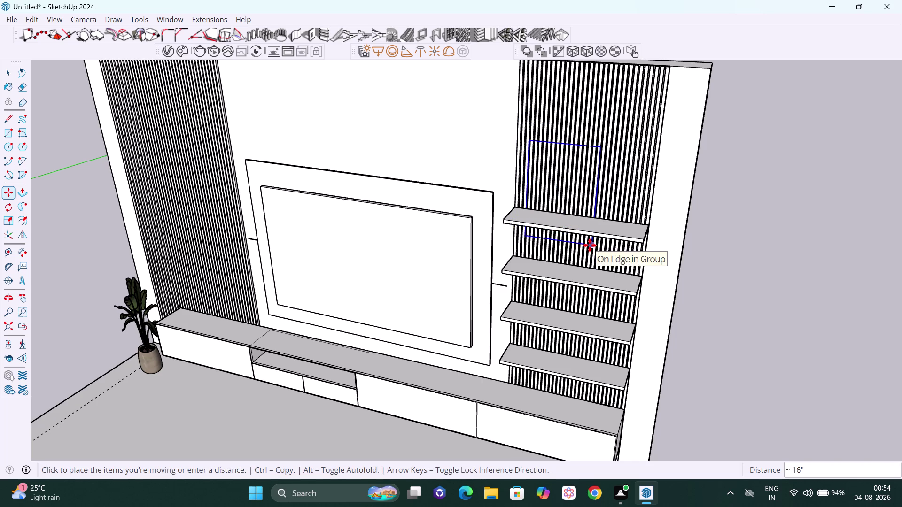
key(Escape)
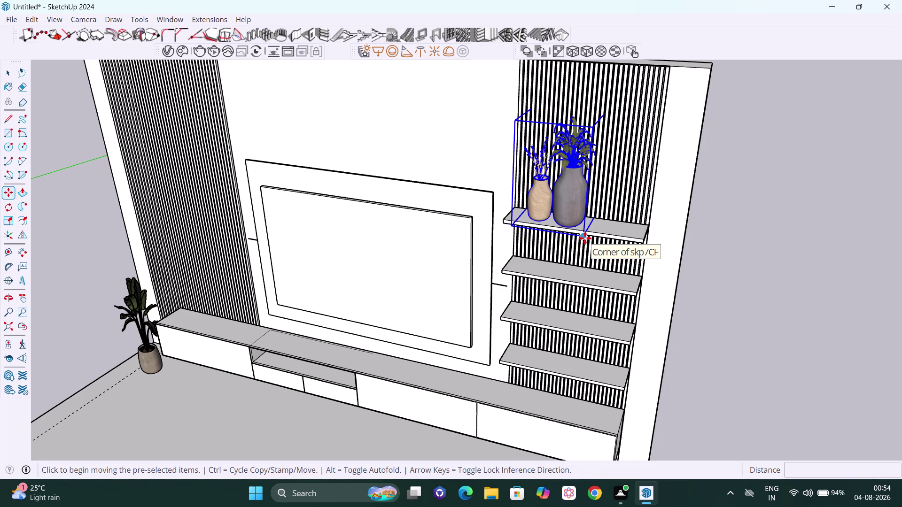
click(585, 238)
key(Left)
key(Right)
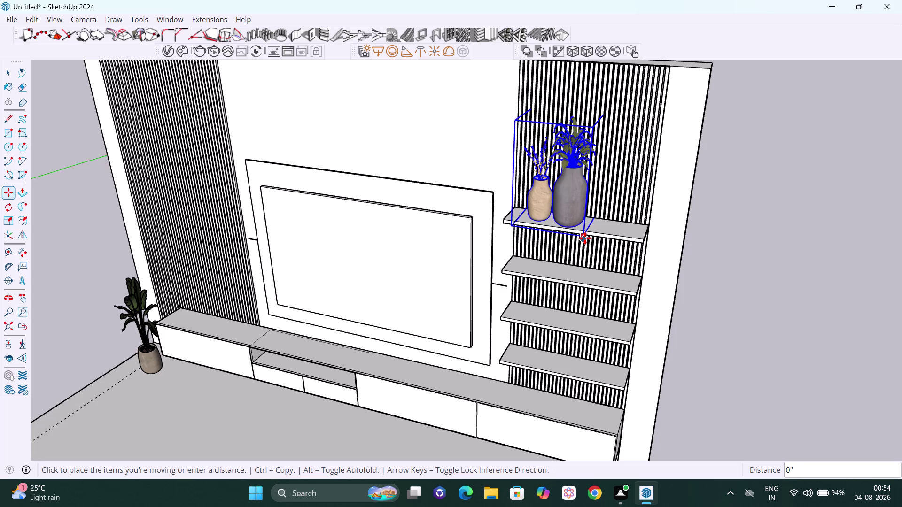
click(610, 240)
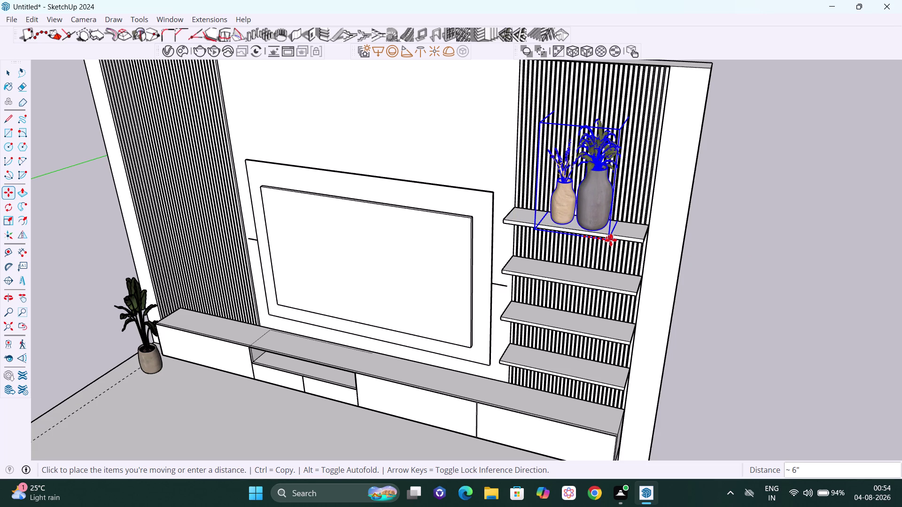
key(space)
click(714, 255)
scroll(down, 3)
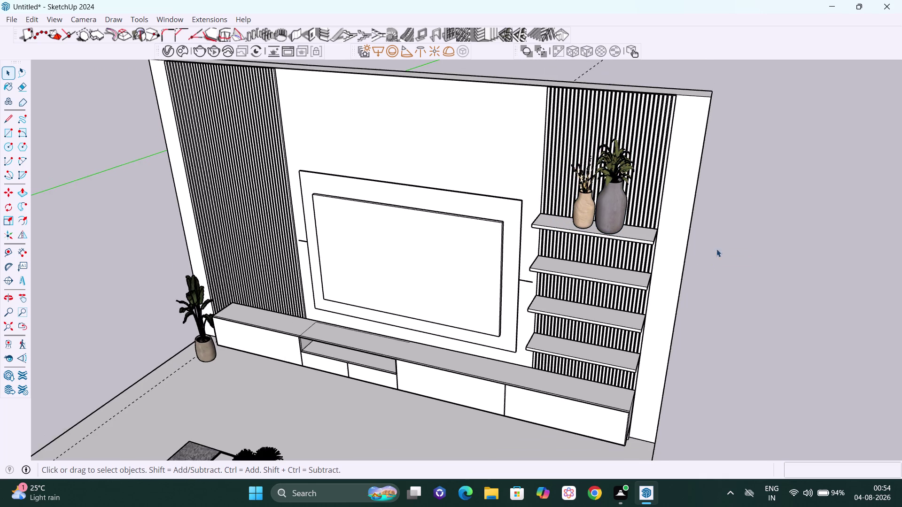
middle_drag(717, 255, 479, 238)
scroll(up, 3)
scroll(down, 3)
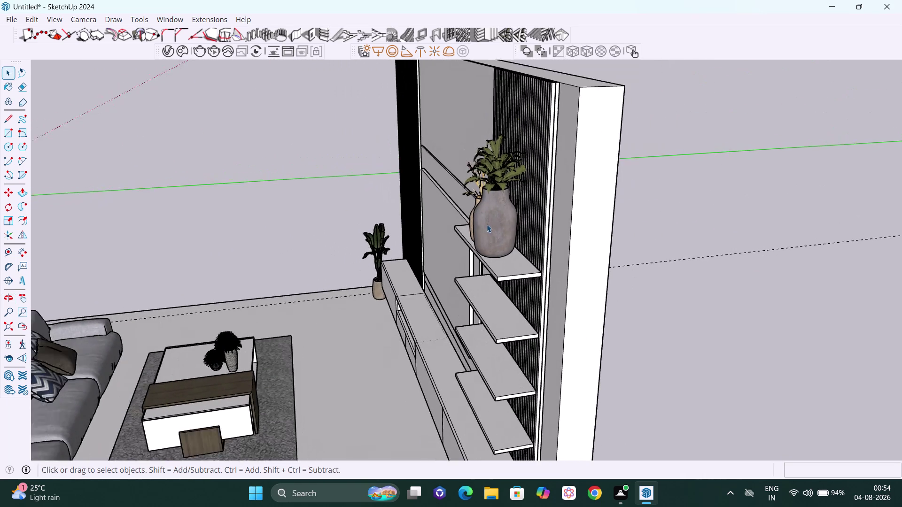
scroll(down, 3)
scroll(down, 3)
scroll(down, 3)
middle_drag(465, 296, 707, 203)
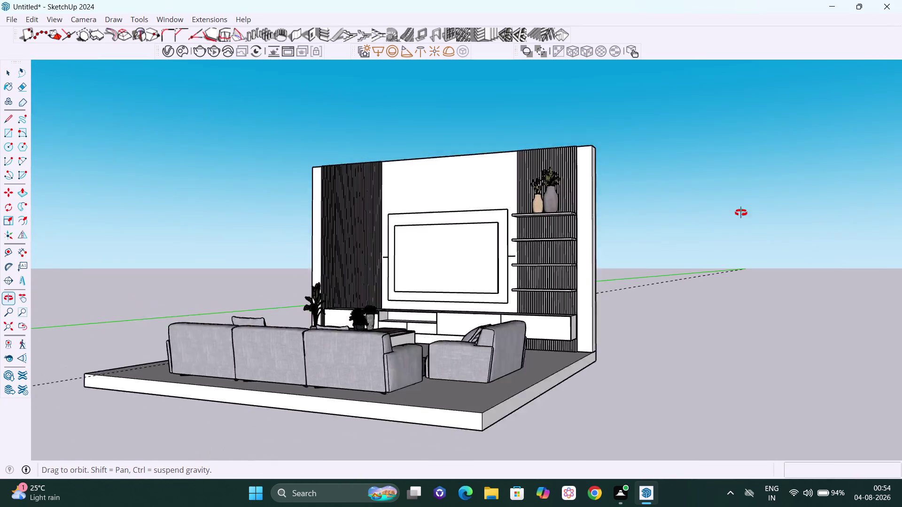
middle_drag(706, 203, 844, 283)
scroll(up, 3)
scroll(up, 3)
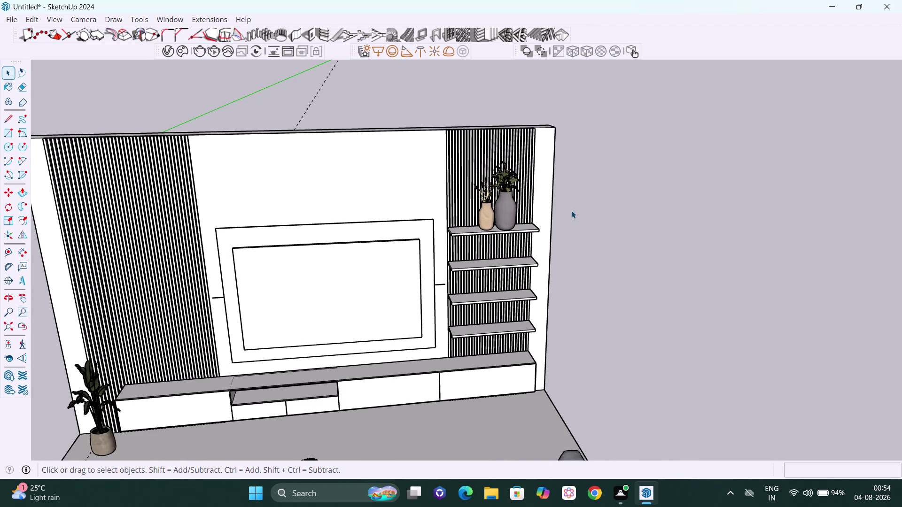
middle_drag(571, 210, 568, 252)
scroll(up, 3)
scroll(up, 3)
middle_drag(482, 254, 496, 253)
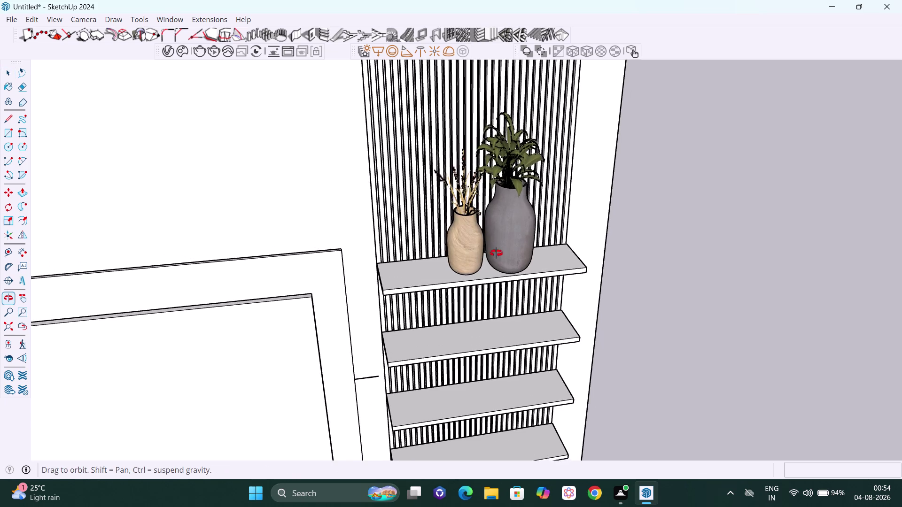
middle_drag(496, 253, 469, 232)
click(466, 243)
Enter the vase group and select only the small wooden vase.
double_click(467, 243)
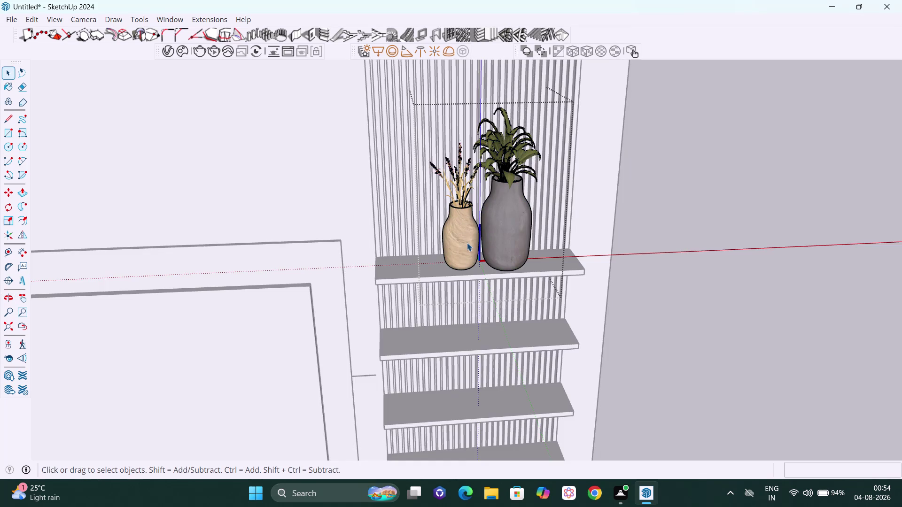
click(463, 237)
double_click(462, 235)
double_click(461, 234)
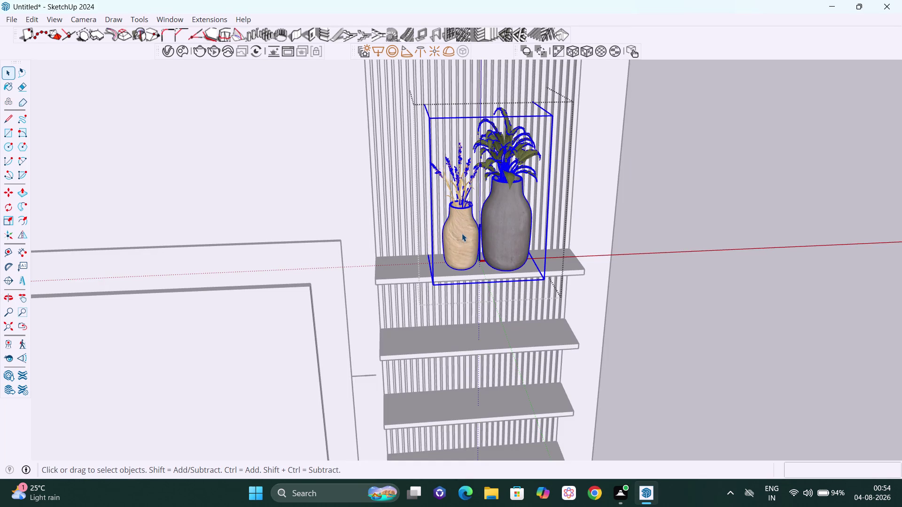
double_click(460, 228)
click(460, 229)
click(468, 233)
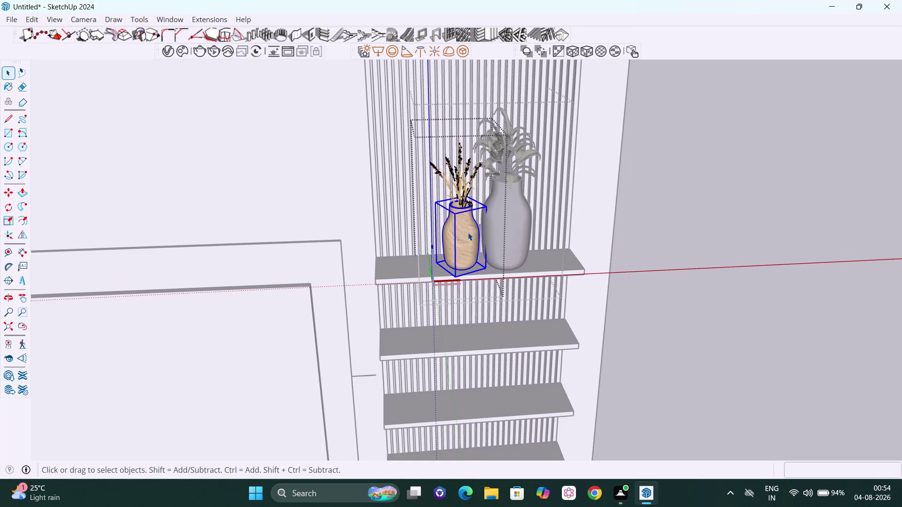
middle_drag(483, 253, 455, 247)
middle_drag(442, 241, 433, 239)
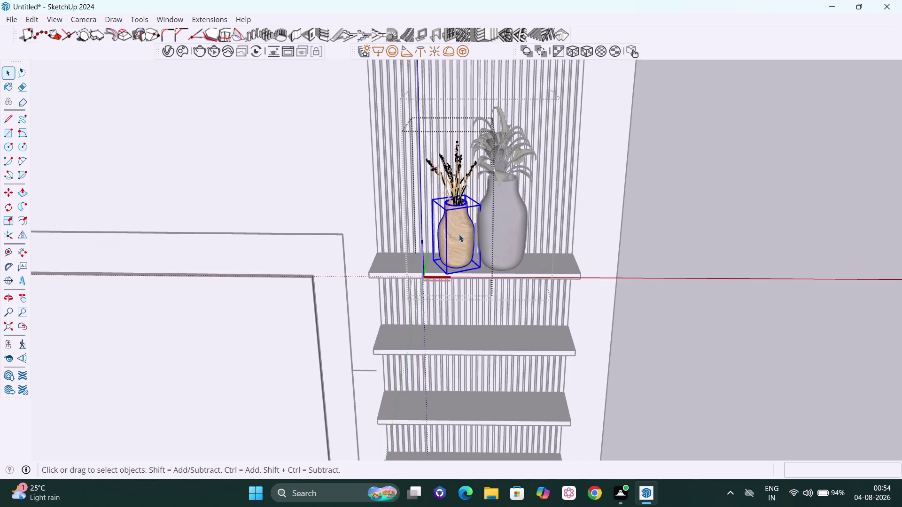
Try moving the wooden vase, then cancel and reselect it.
key(m)
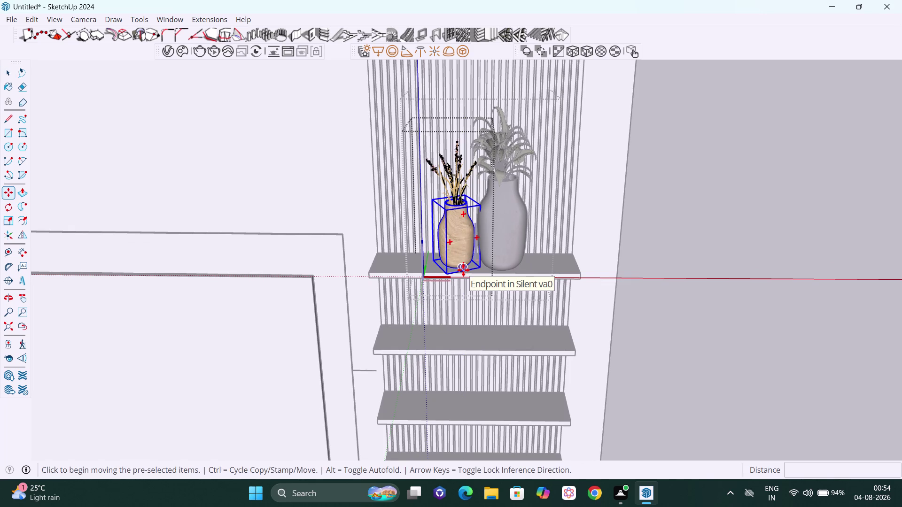
click(463, 270)
key(Left)
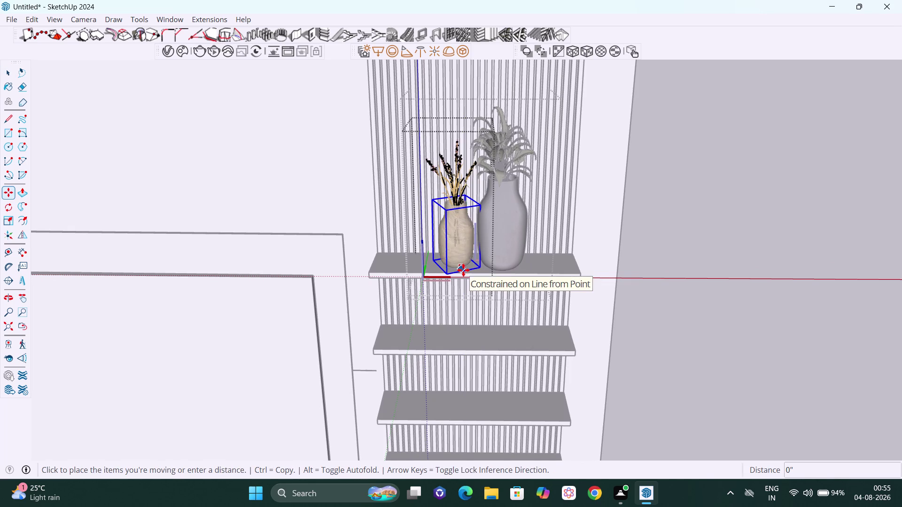
key(Right)
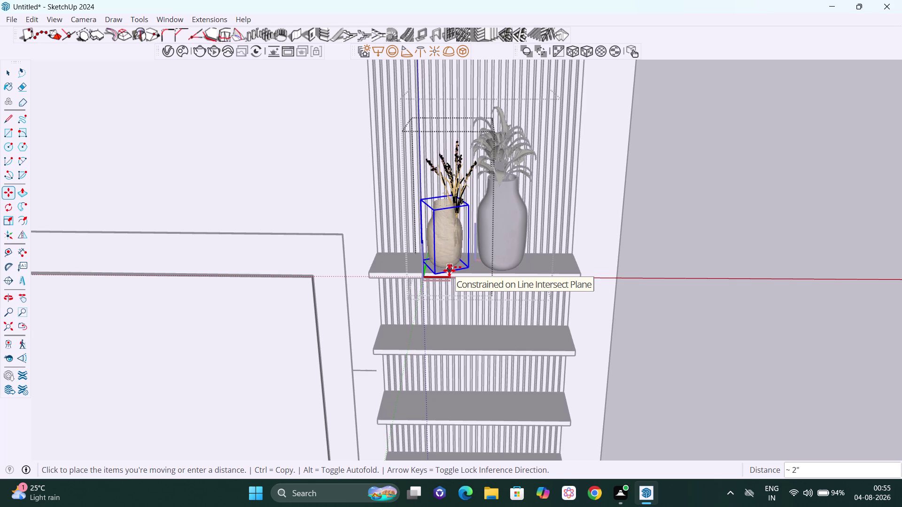
key(Escape)
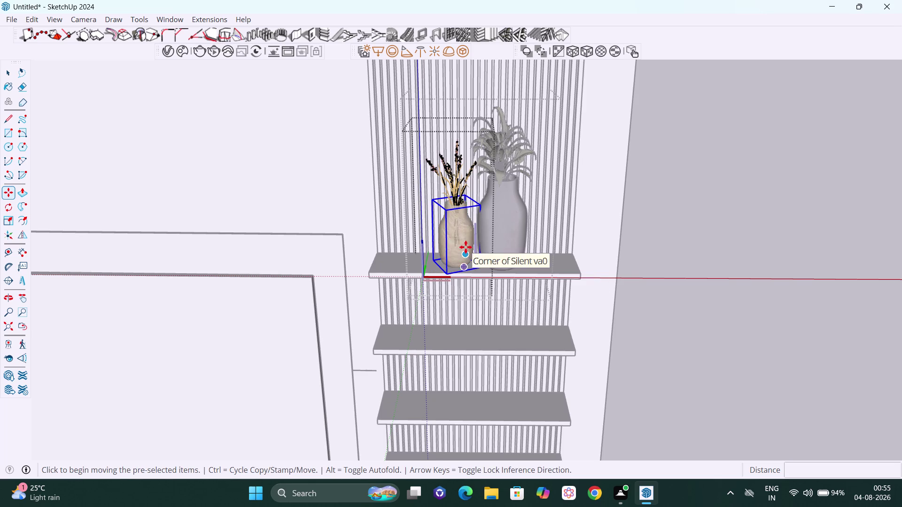
key(space)
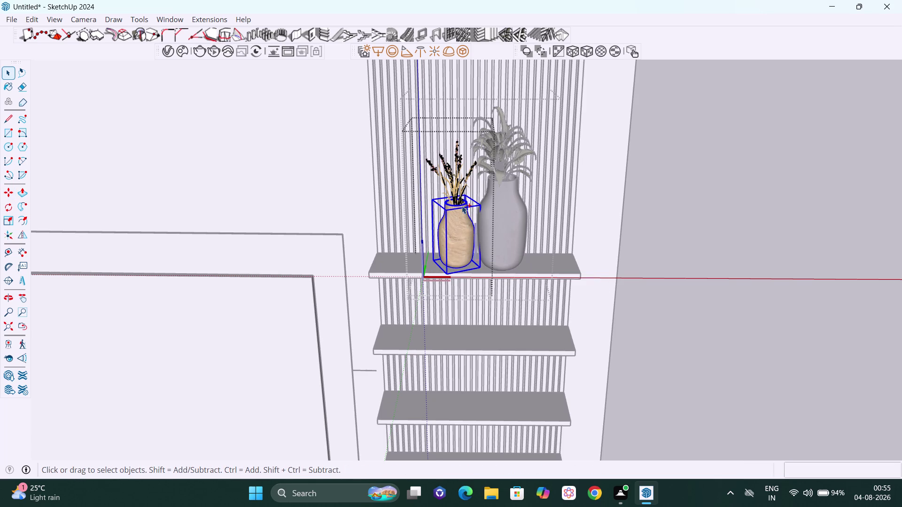
click(458, 188)
middle_drag(468, 268, 464, 264)
Move the wooden vase 4 inches left along the red axis and exit the group.
key(m)
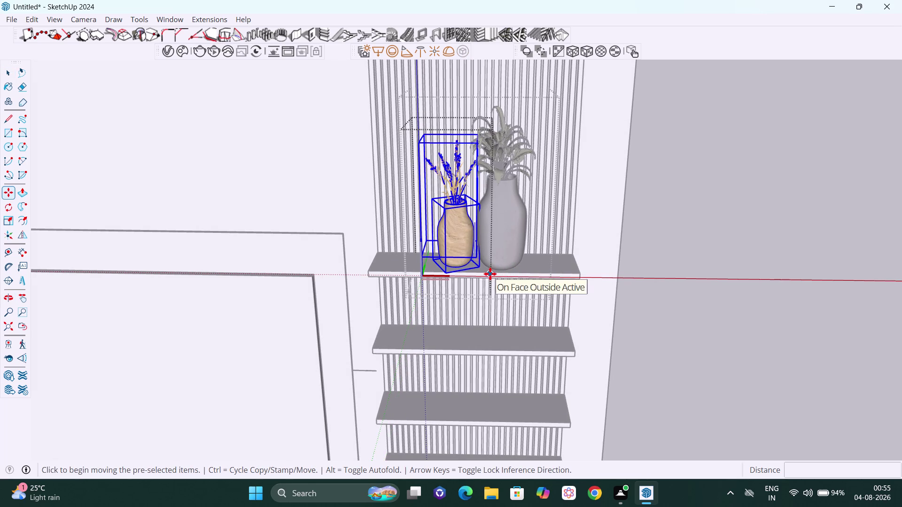
key(Left)
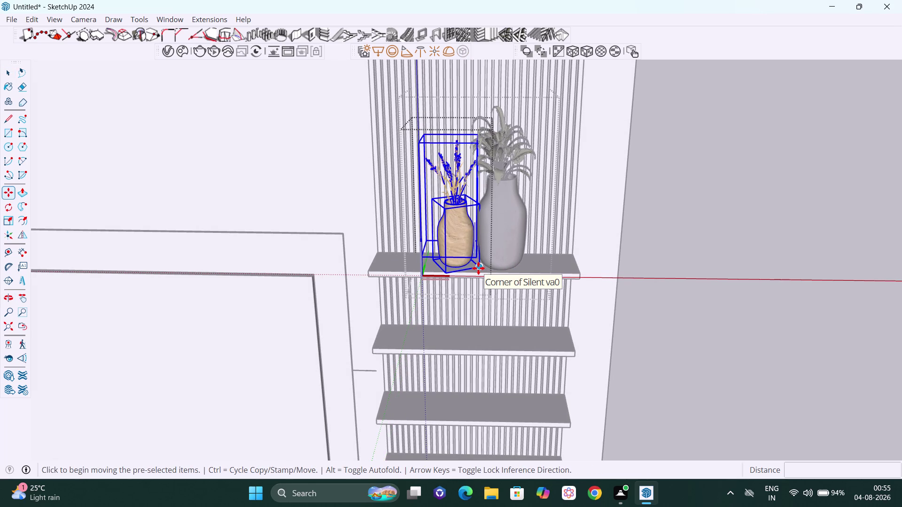
click(478, 269)
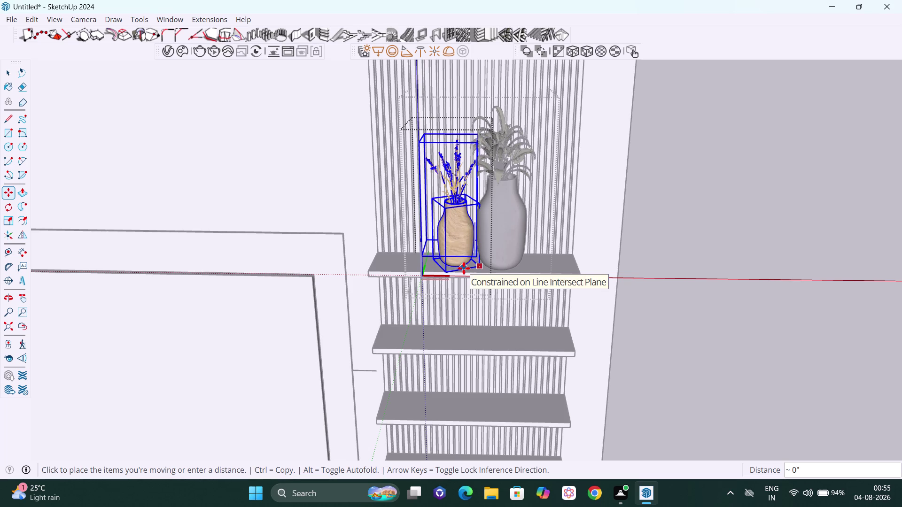
key(Right)
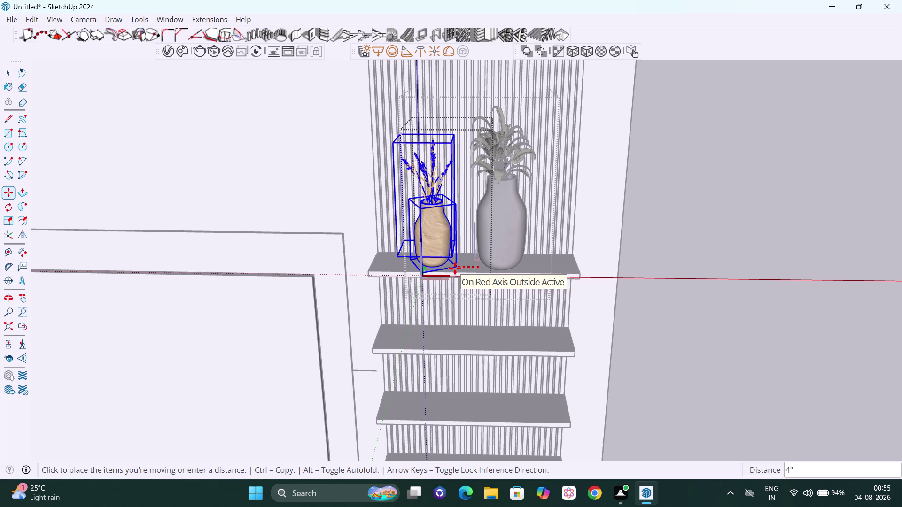
click(457, 268)
key(space)
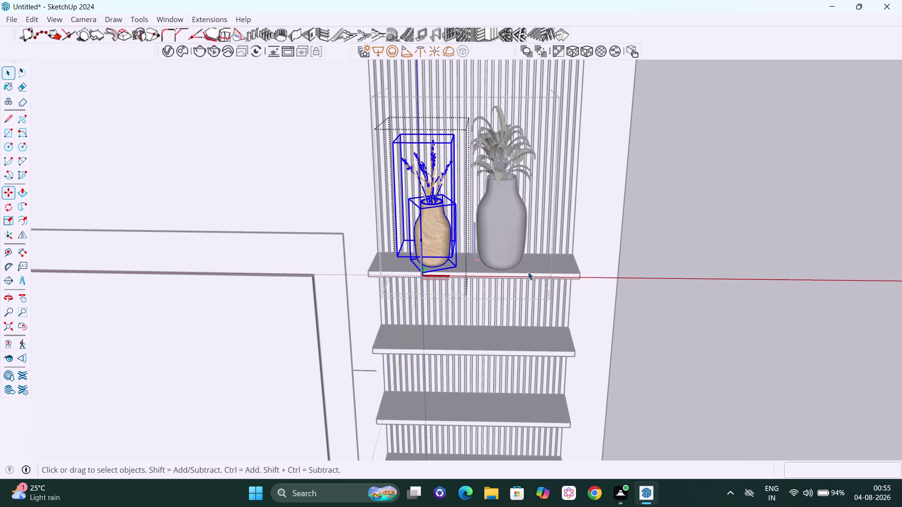
click(666, 241)
scroll(down, 3)
click(676, 236)
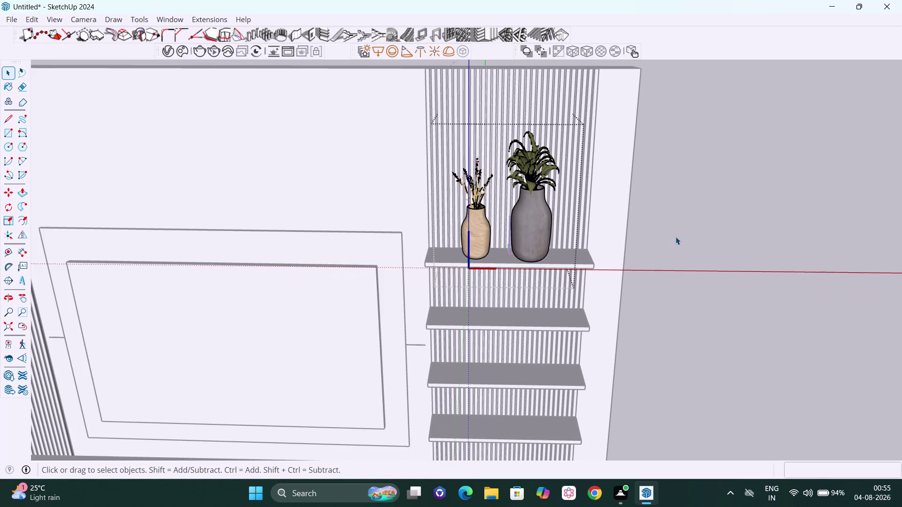
scroll(down, 3)
drag(679, 229, 660, 222)
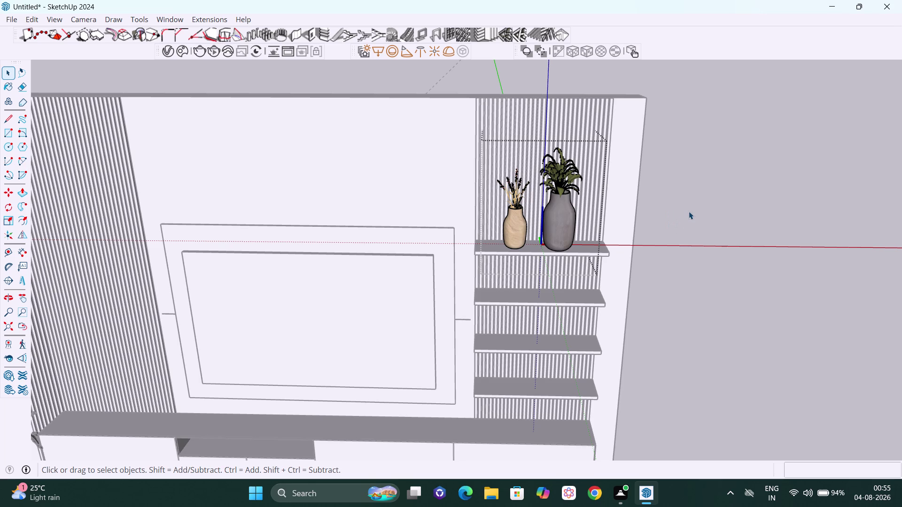
key(space)
click(688, 203)
scroll(down, 3)
middle_drag(695, 216, 694, 215)
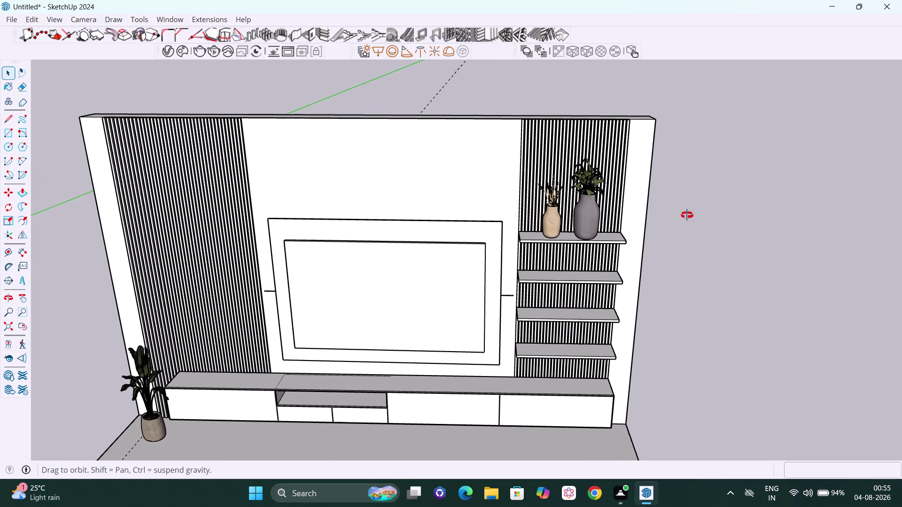
middle_drag(694, 216, 673, 225)
scroll(down, 3)
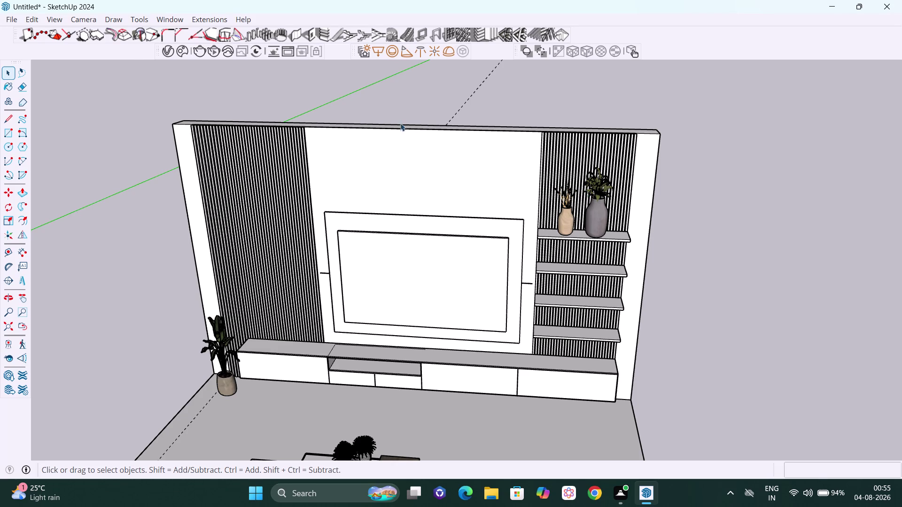
click(180, 18)
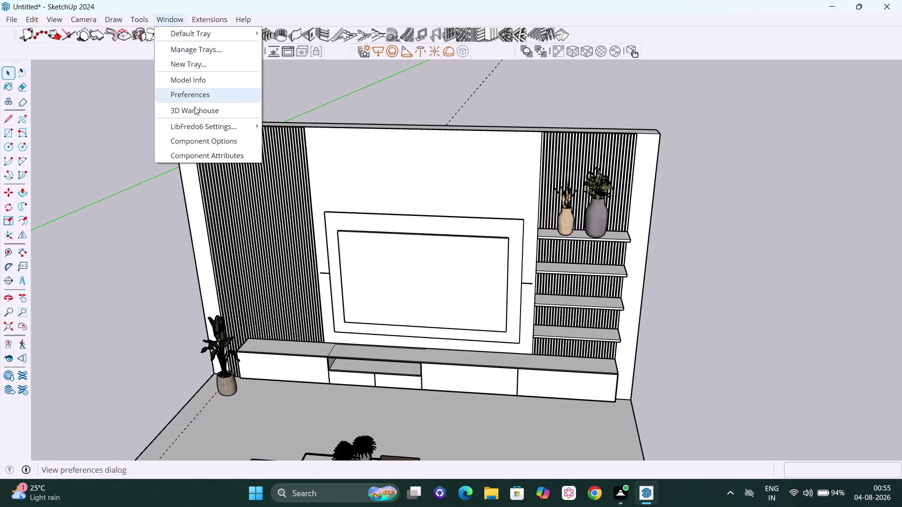
Open 3D Warehouse on the shelf decor search and scroll down through the results.
click(218, 111)
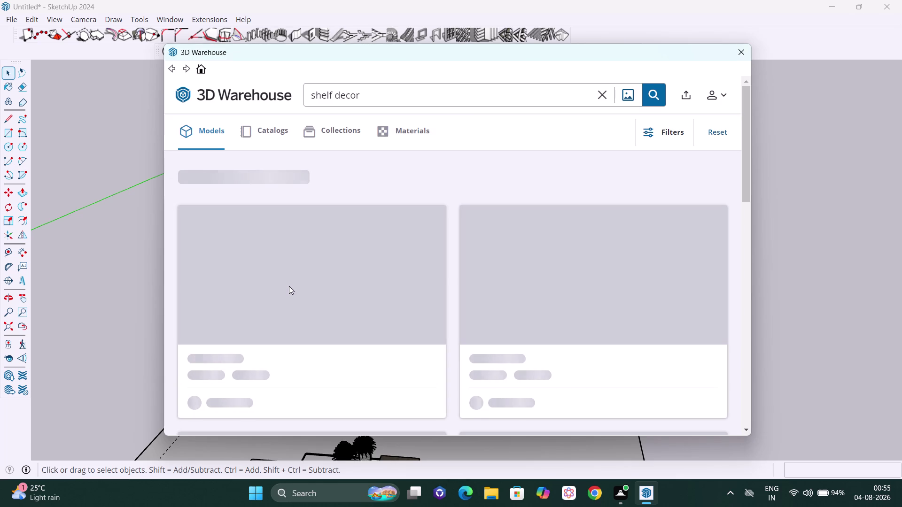
click(376, 97)
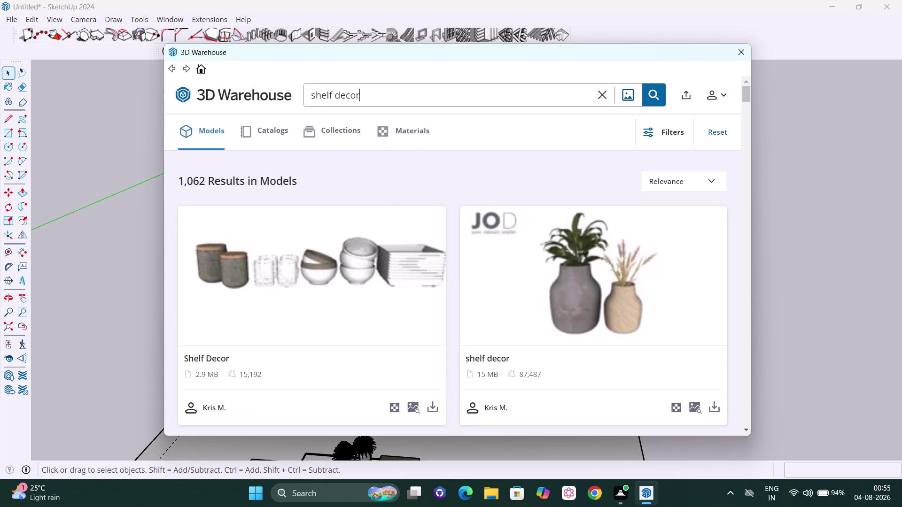
scroll(down, 3)
scroll(down, 3)
scroll(down, 3)
scroll(down, 3)
scroll(down, 3)
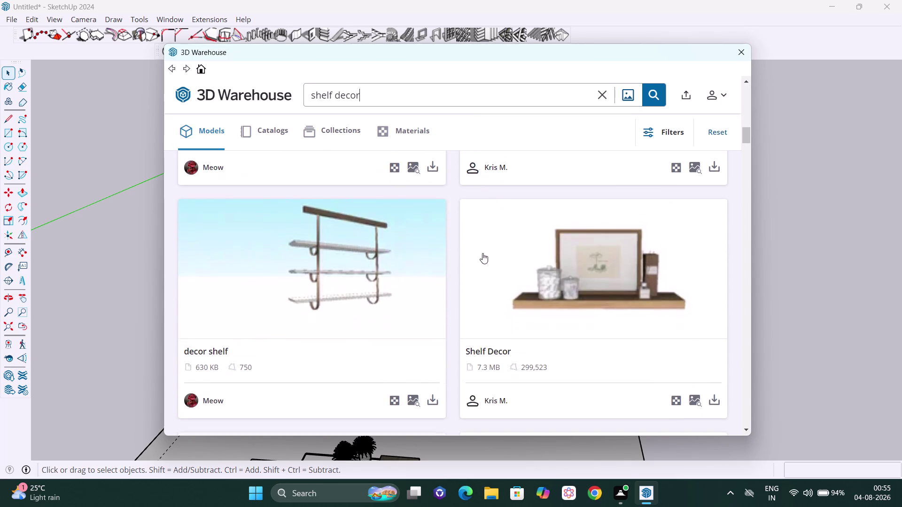
scroll(down, 3)
scroll(down, 3)
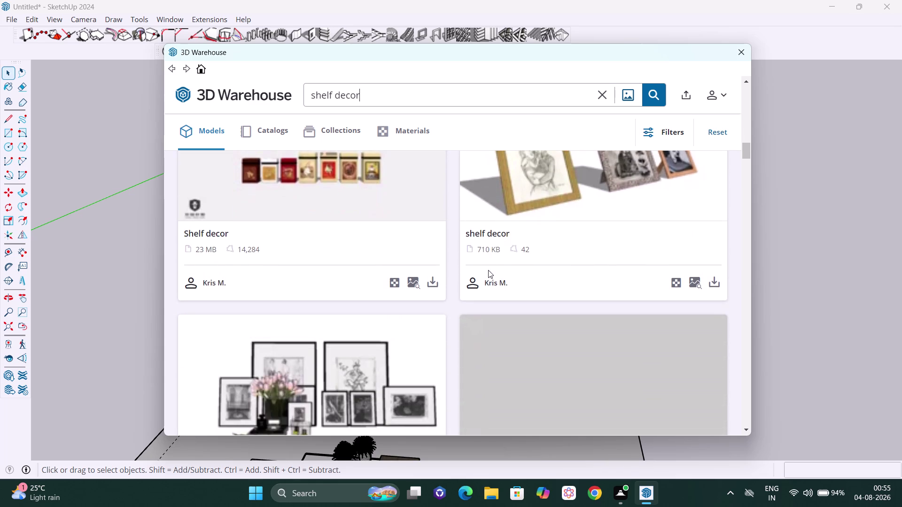
scroll(down, 3)
scroll(down, 3)
scroll(down, 3)
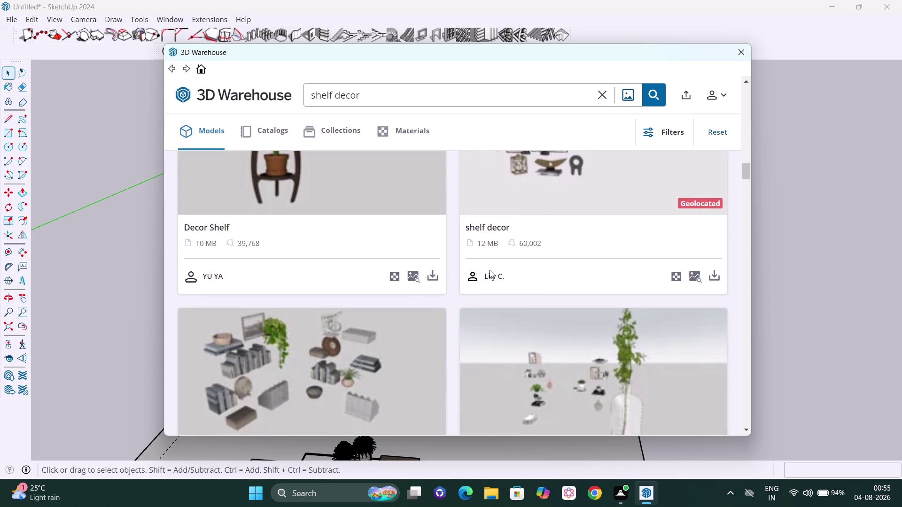
scroll(down, 3)
scroll(down, 3)
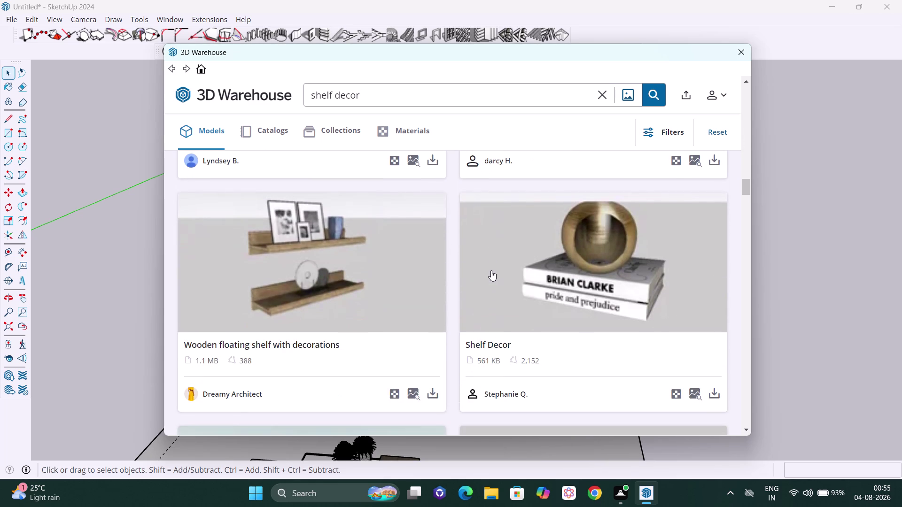
scroll(down, 3)
scroll(down, 3)
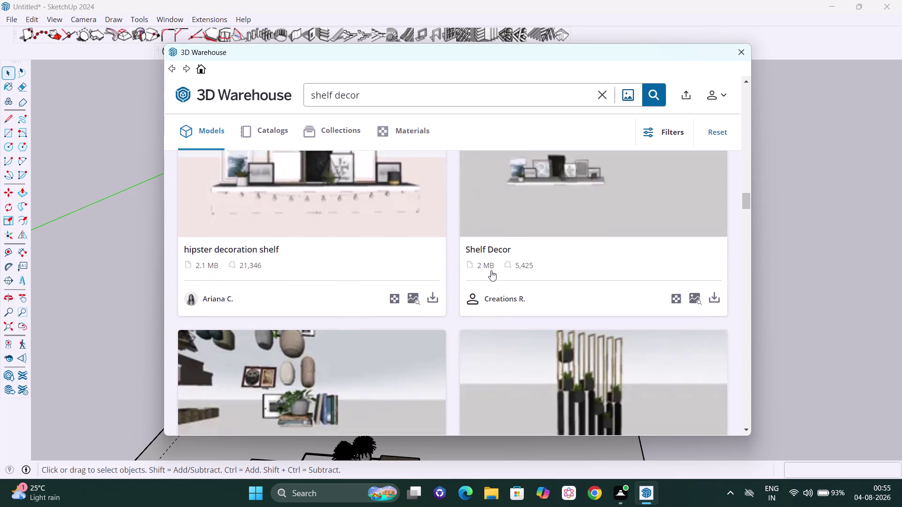
scroll(down, 3)
scroll(down, 3)
scroll(down, 3)
scroll(down, 3)
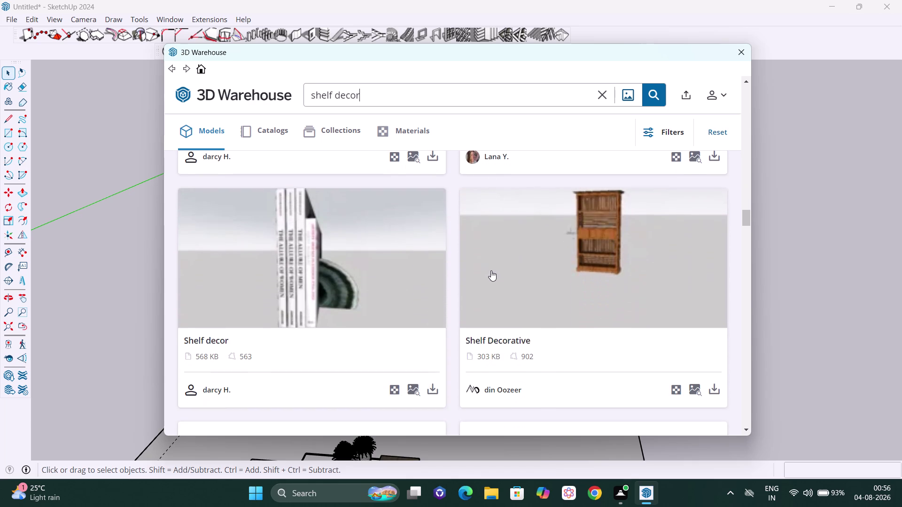
scroll(down, 3)
scroll(down, 3)
scroll(down, 3)
scroll(down, 3)
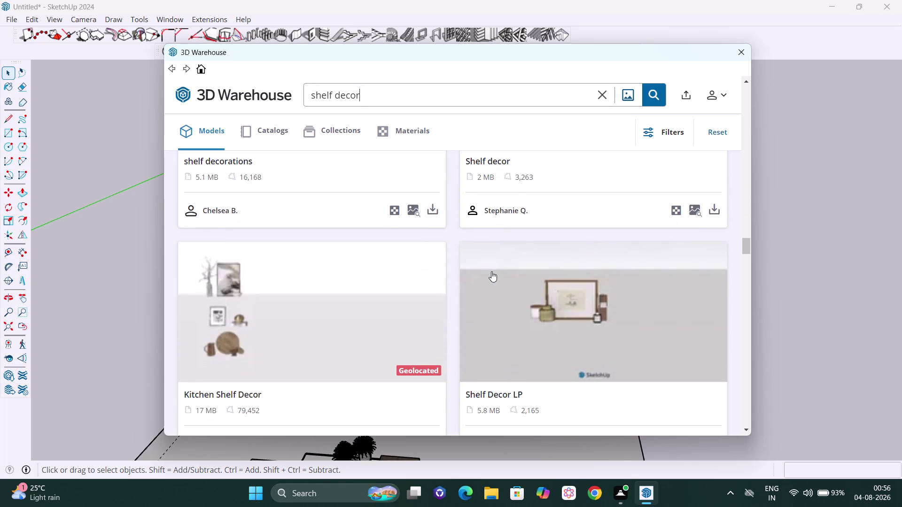
Scroll further through the shelf decor results and delete the search text.
scroll(down, 3)
scroll(down, 3)
scroll(down, 3)
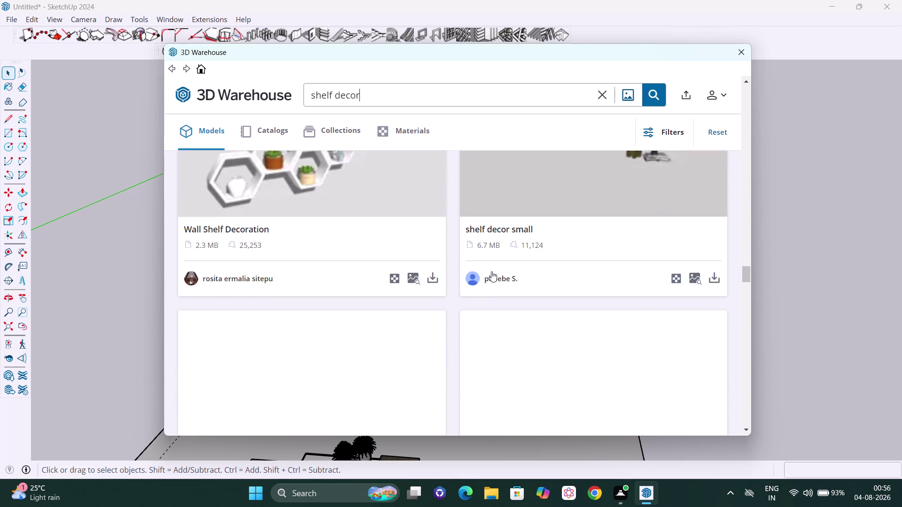
scroll(down, 3)
scroll(up, 3)
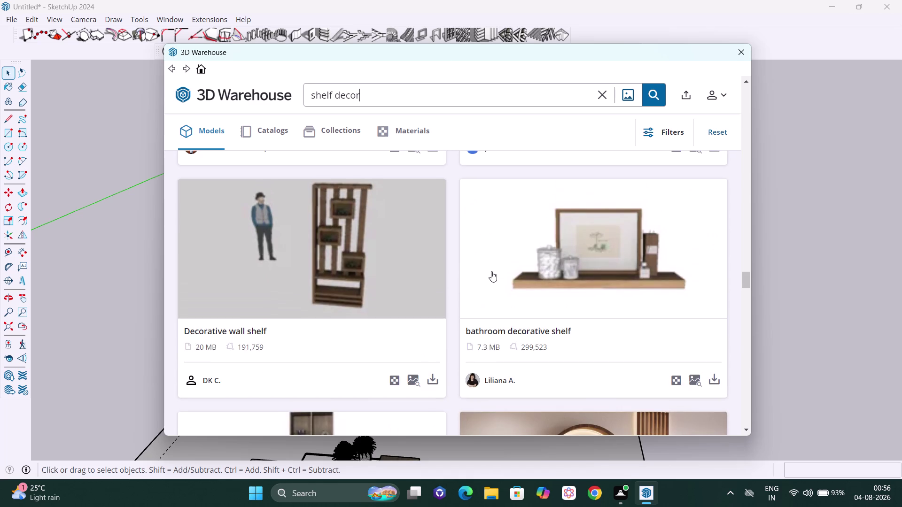
scroll(down, 3)
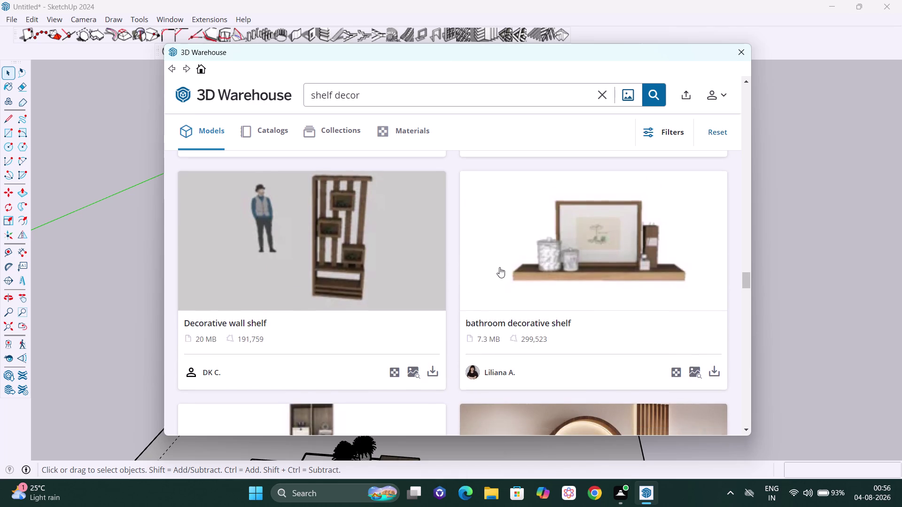
scroll(down, 3)
scroll(down, 3)
scroll(down, 3)
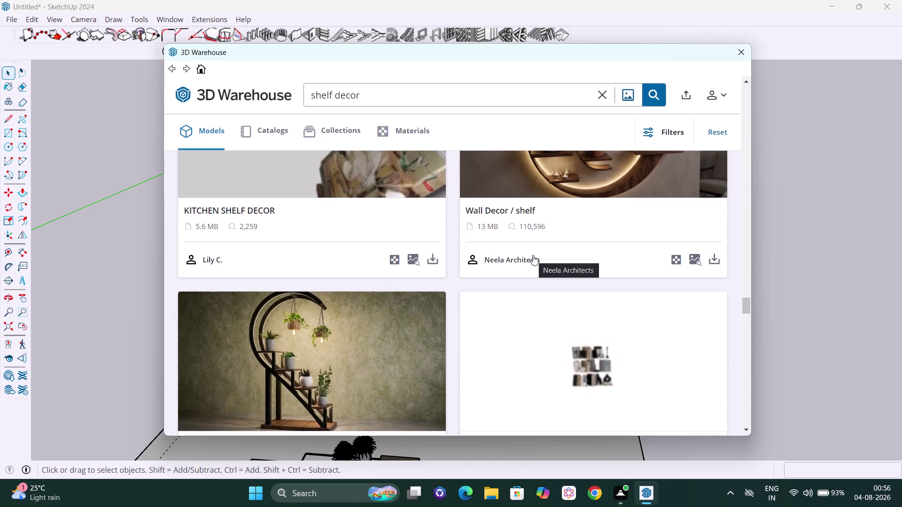
scroll(down, 3)
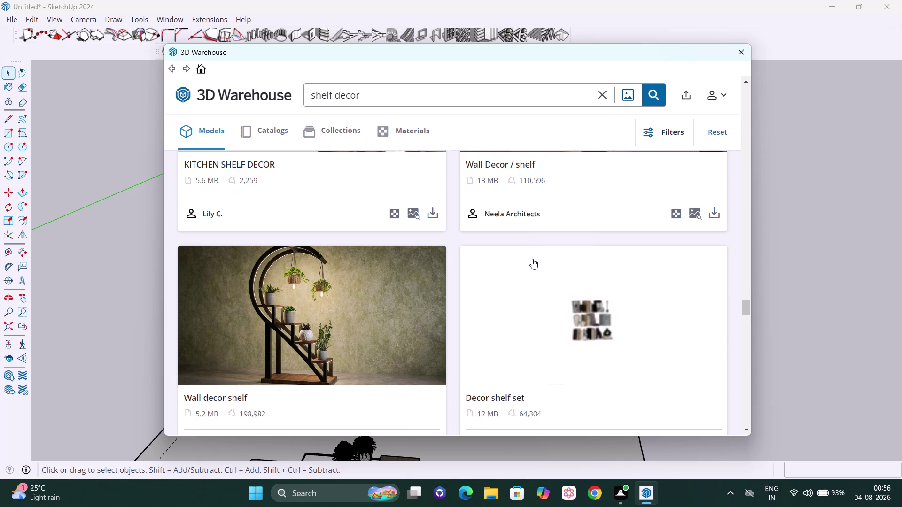
scroll(down, 3)
scroll(up, 3)
scroll(up, 3)
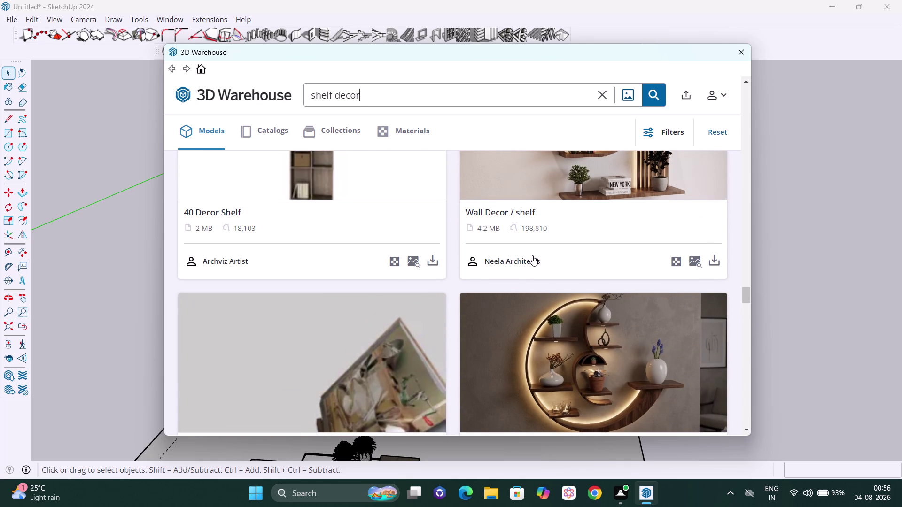
scroll(up, 3)
scroll(up, 3)
scroll(up, 3)
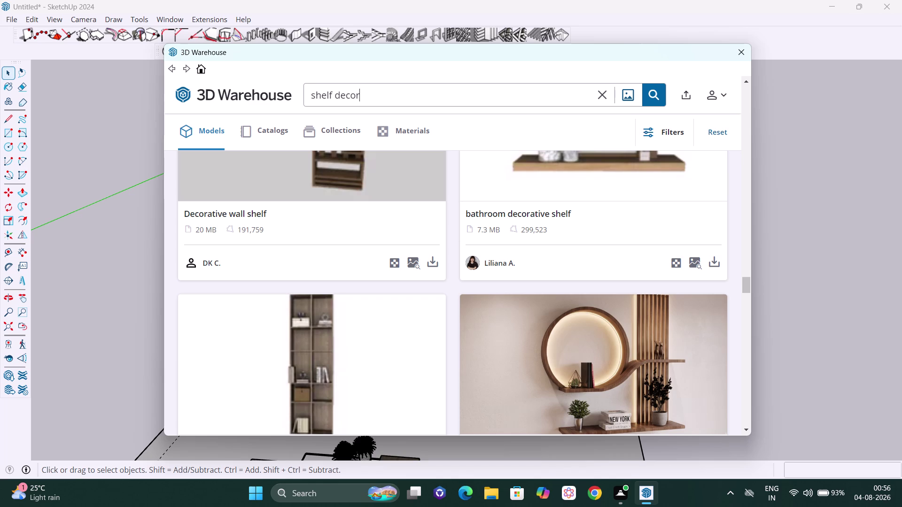
key(BackSpace)
key(BackSpace)
Search 3D Warehouse for 'modern sculpture'.
key(BackSpace)
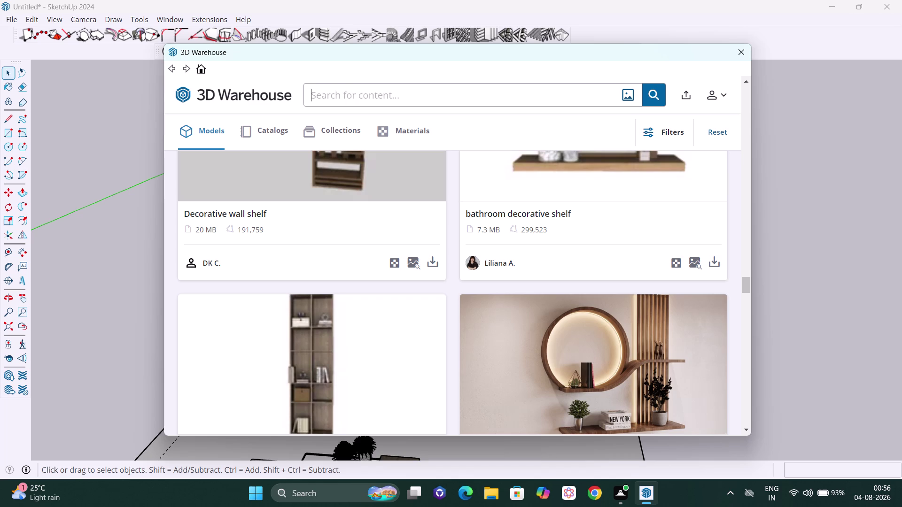
text(moder)
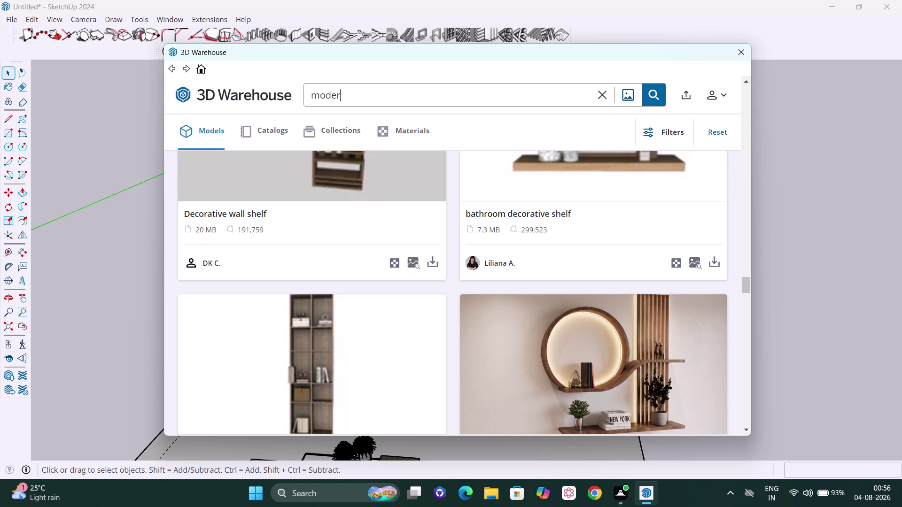
text(n scu)
text(lpt)
text(ur)
text(e)
key(Return)
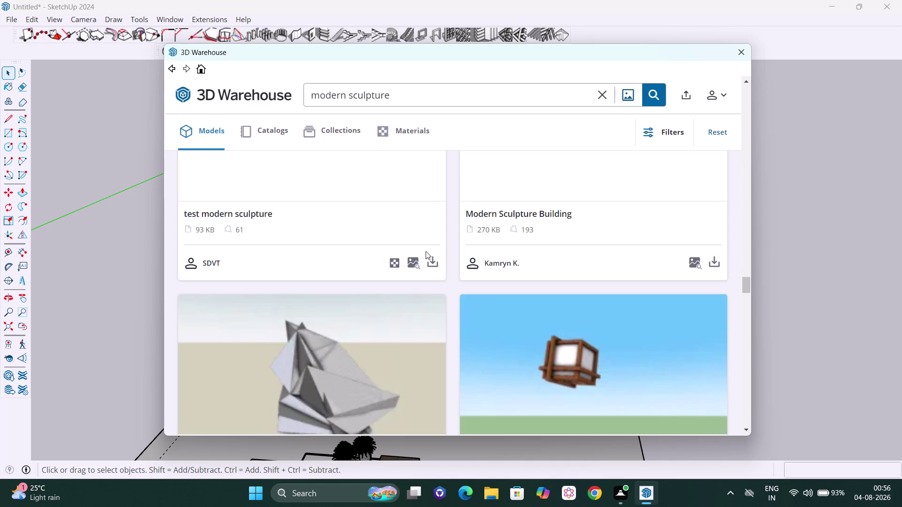
Browse the results and load Modern Biomorphic Sculpture directly into the model.
scroll(down, 3)
scroll(up, 3)
scroll(up, 3)
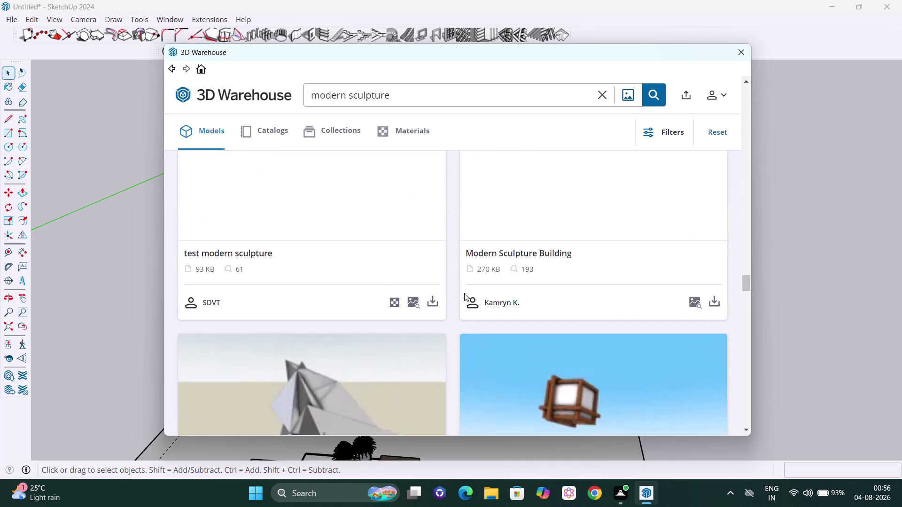
scroll(up, 3)
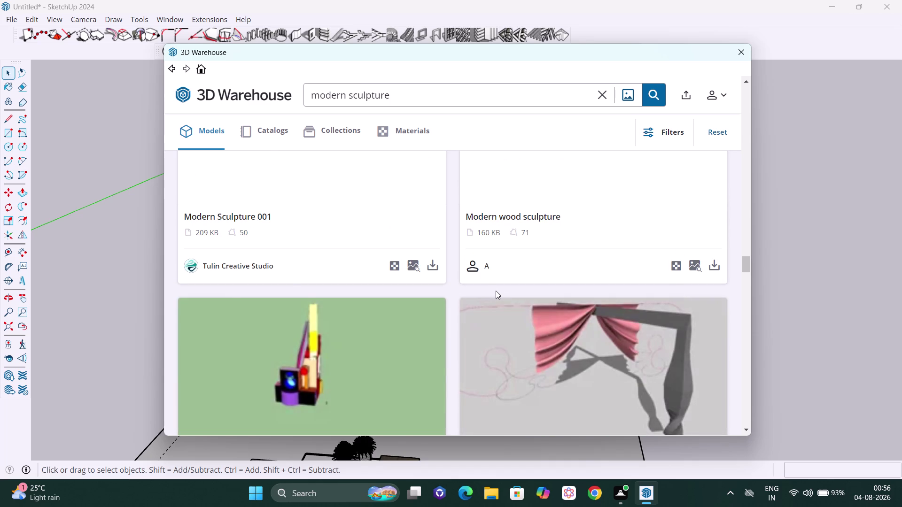
scroll(up, 3)
scroll(up, 3)
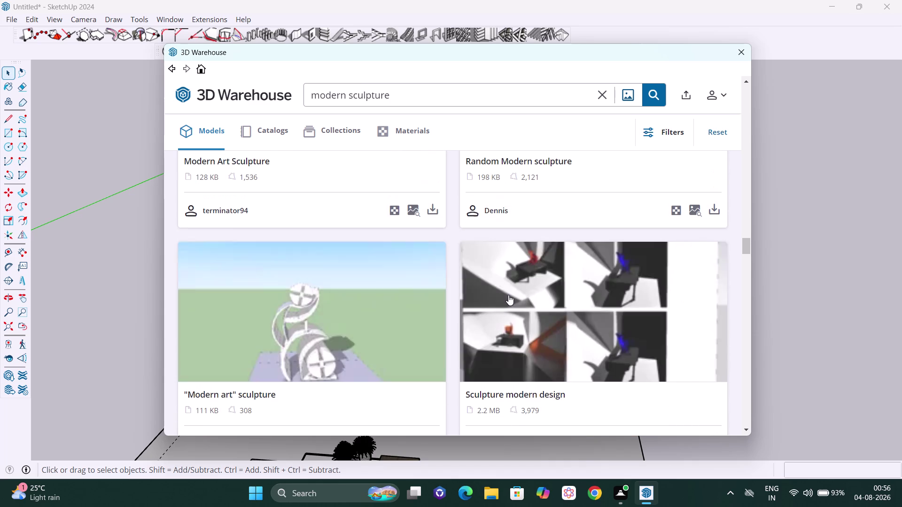
scroll(up, 3)
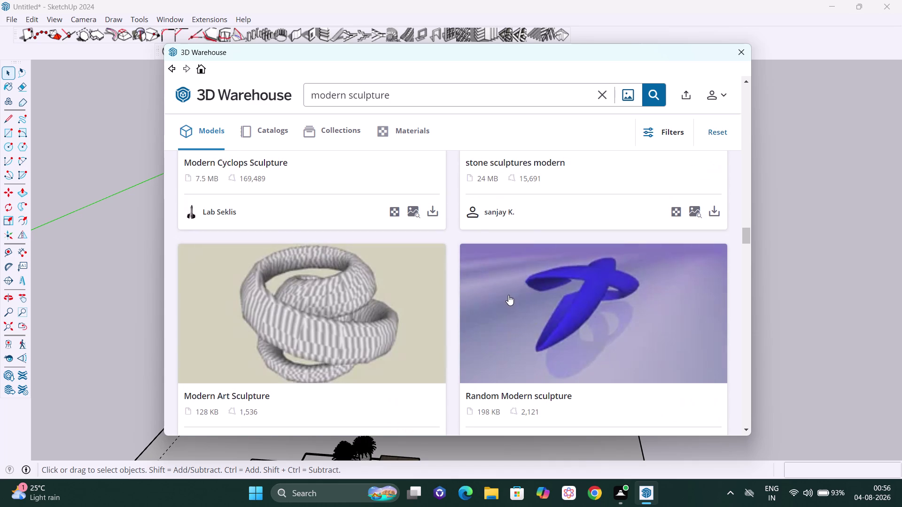
scroll(up, 3)
scroll(up, 3)
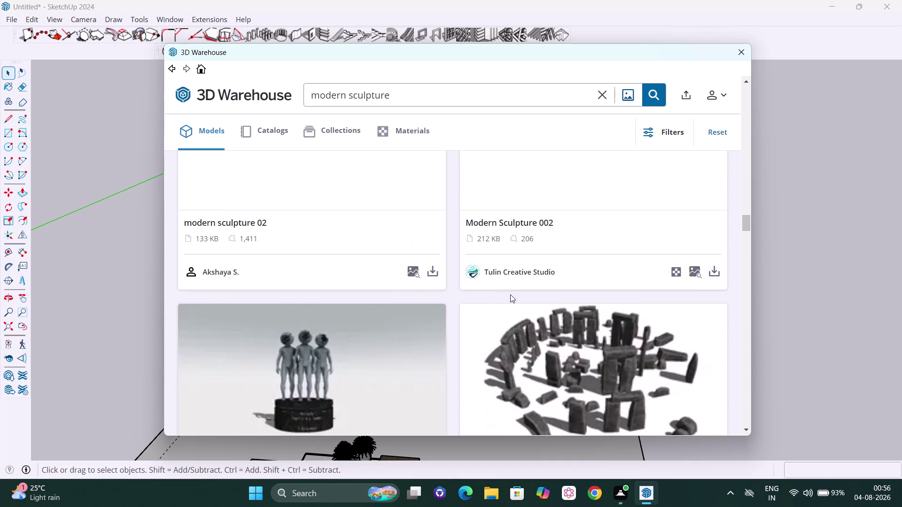
scroll(up, 3)
scroll(up, 3)
scroll(up, 3)
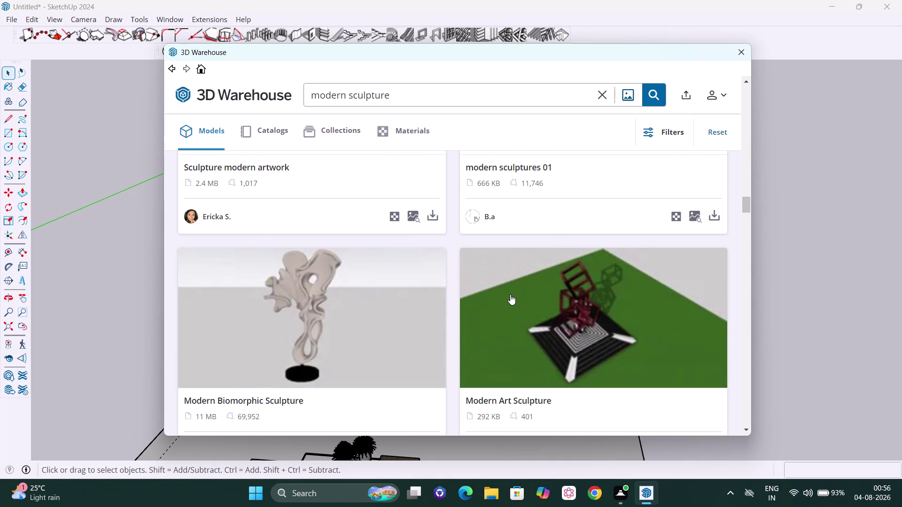
scroll(down, 3)
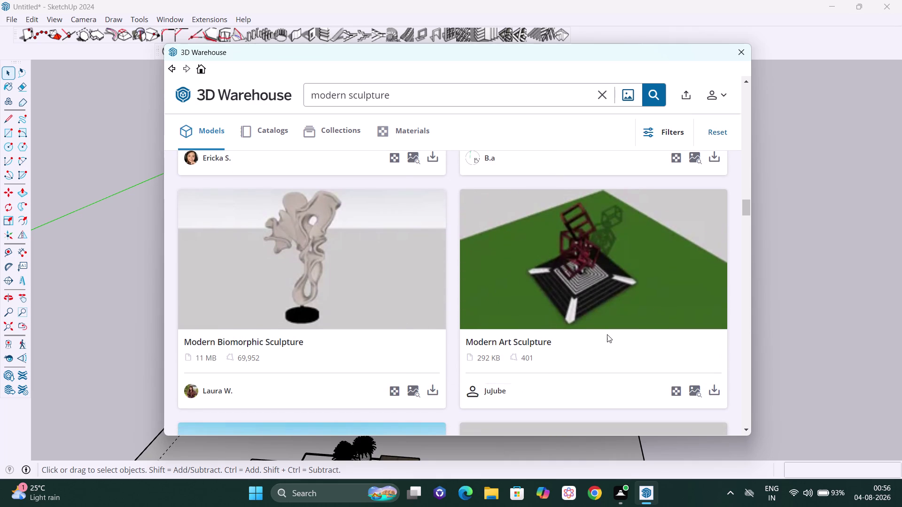
click(431, 386)
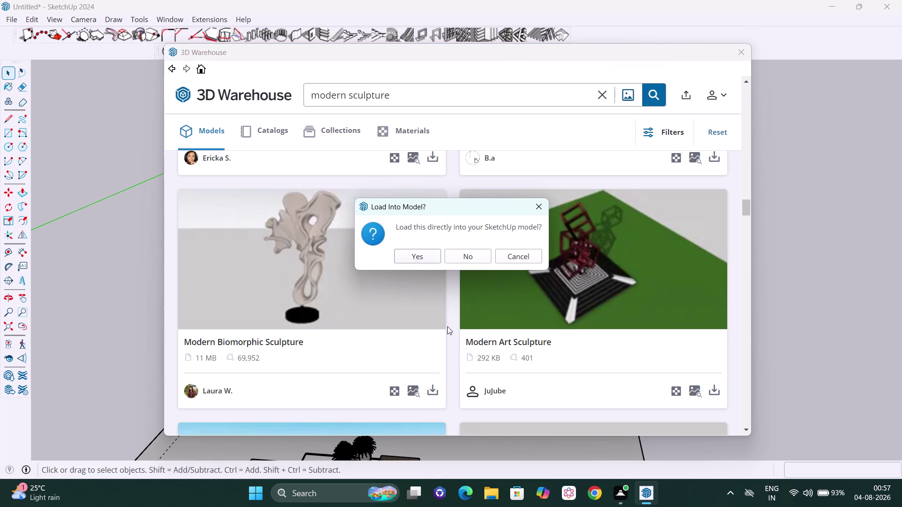
click(423, 260)
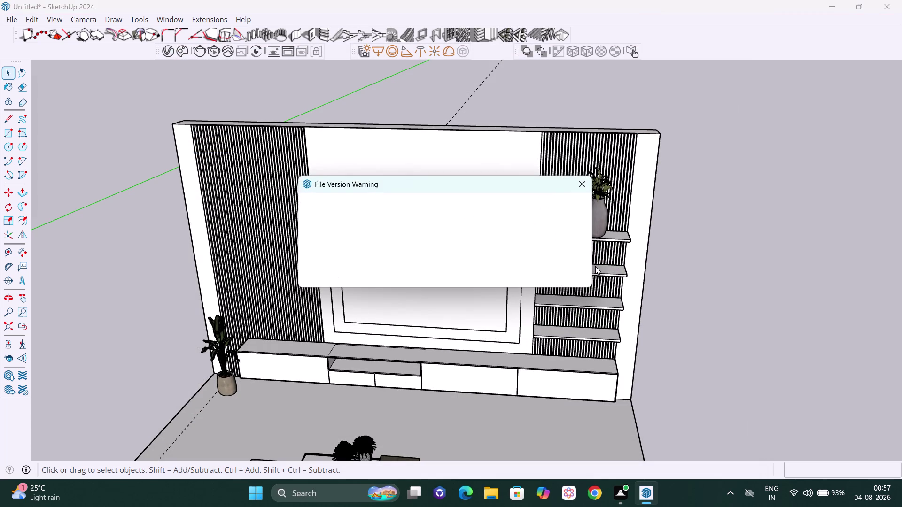
Dismiss the version warning and place the Modern Biomorphic Sculpture near the TV wall.
click(549, 276)
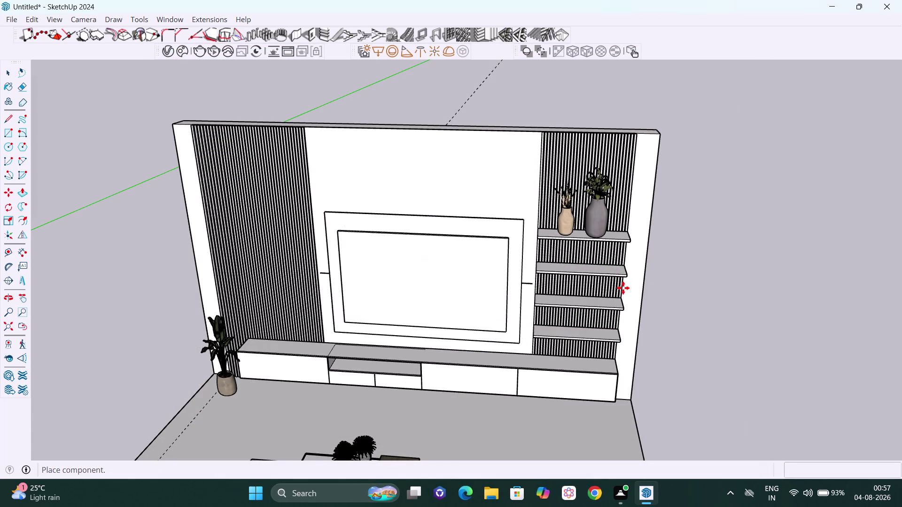
middle_drag(628, 269, 608, 164)
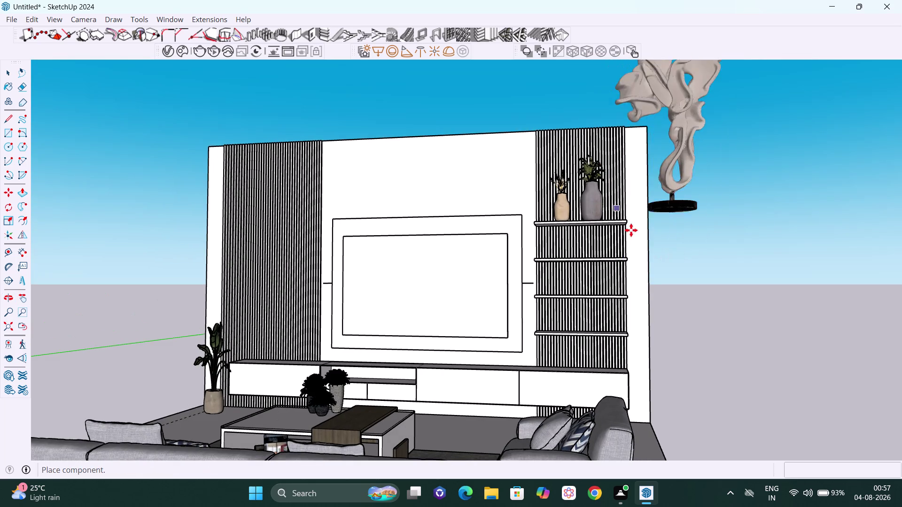
scroll(up, 3)
scroll(up, 3)
scroll(down, 3)
scroll(down, 3)
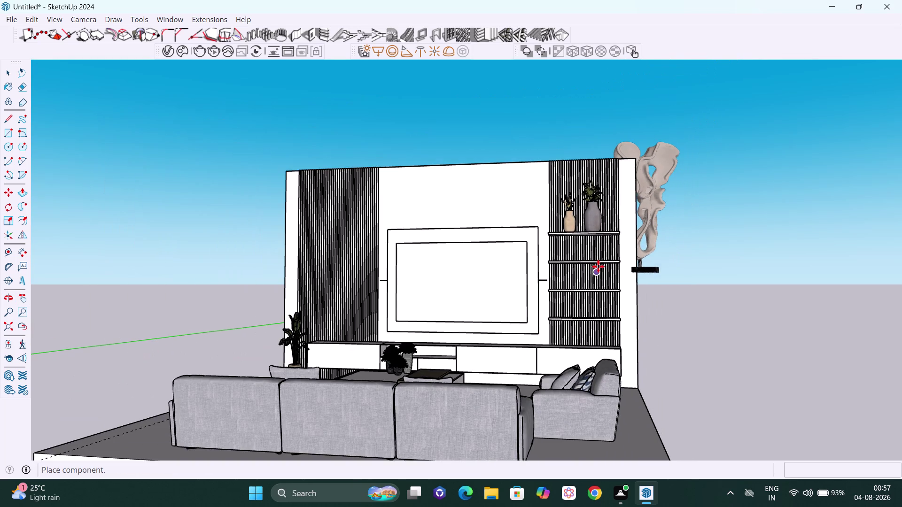
middle_drag(605, 285, 633, 334)
scroll(up, 3)
scroll(up, 3)
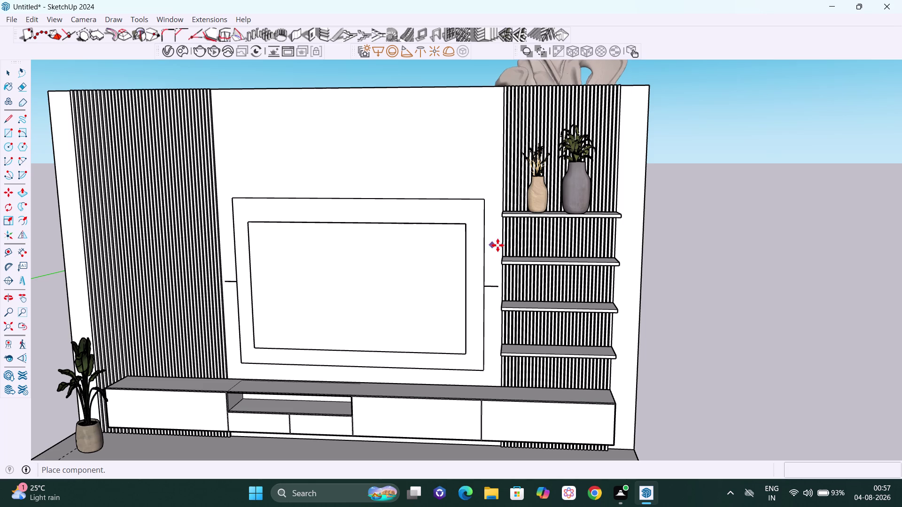
click(522, 260)
Scale the sculpture's width and depth down to a small footprint.
scroll(down, 3)
scroll(down, 3)
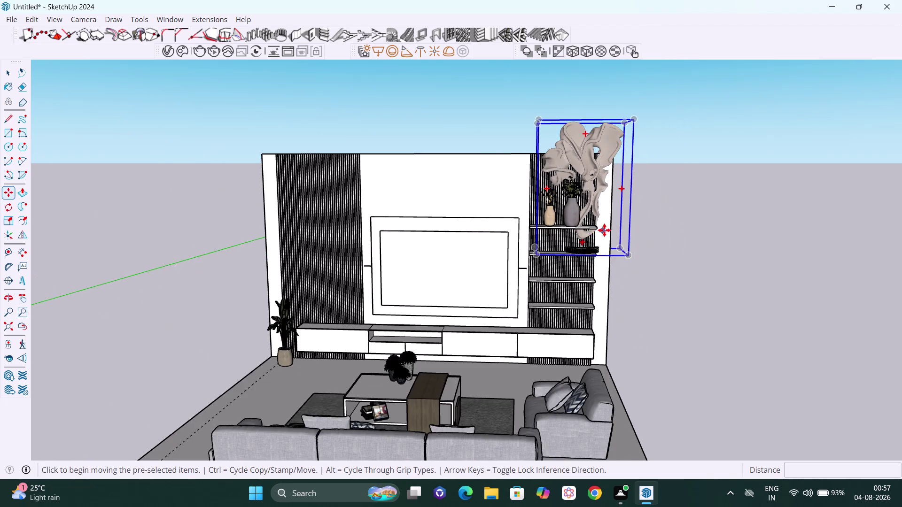
middle_drag(604, 230, 333, 276)
scroll(down, 3)
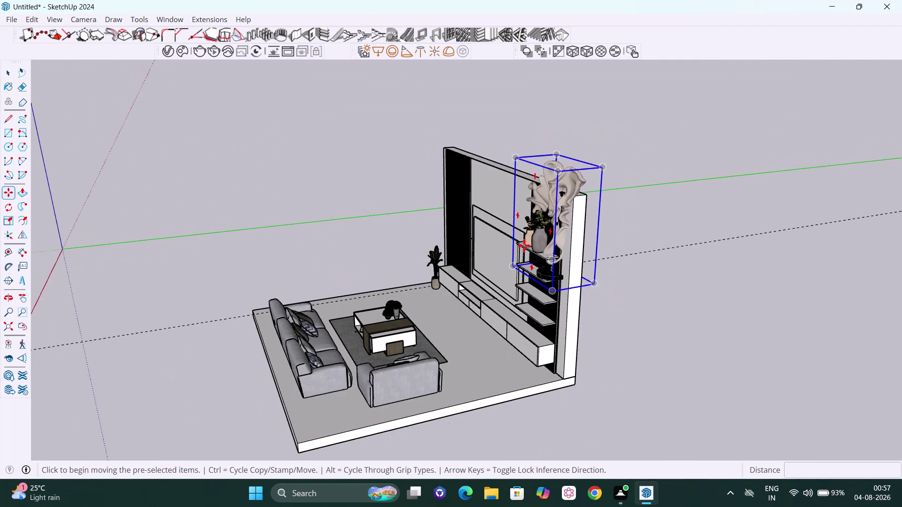
middle_drag(518, 250, 599, 309)
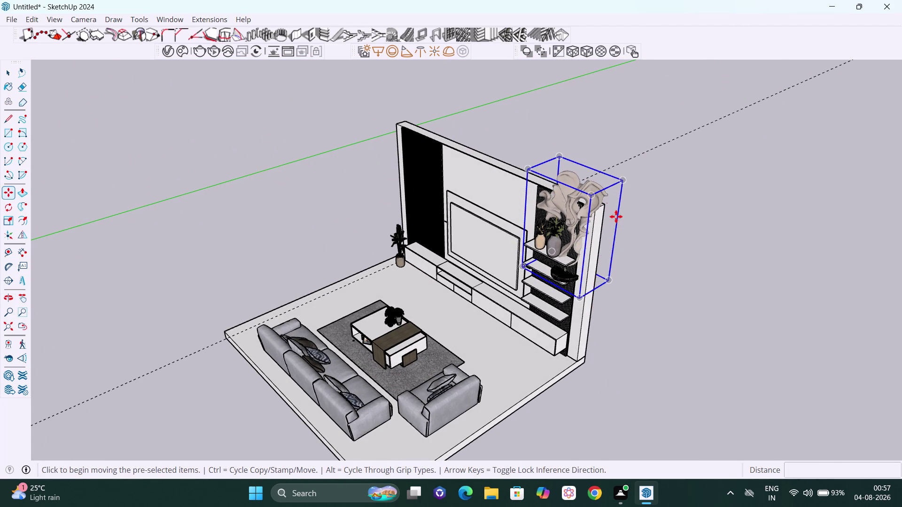
key(s)
middle_drag(563, 164, 607, 225)
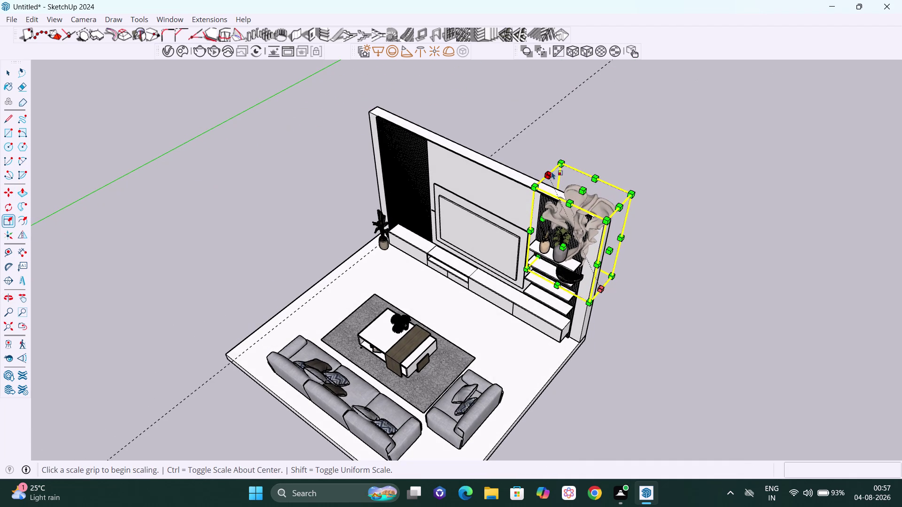
drag(551, 172, 554, 184)
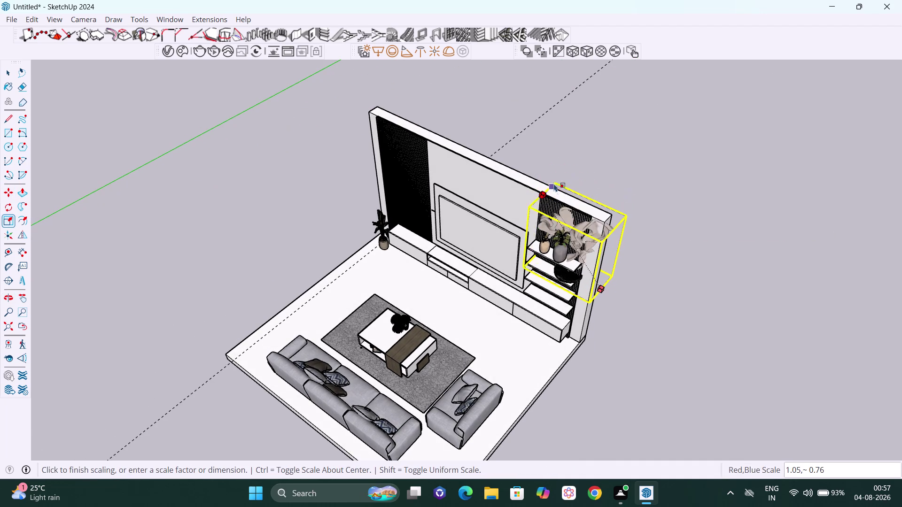
drag(554, 184, 578, 259)
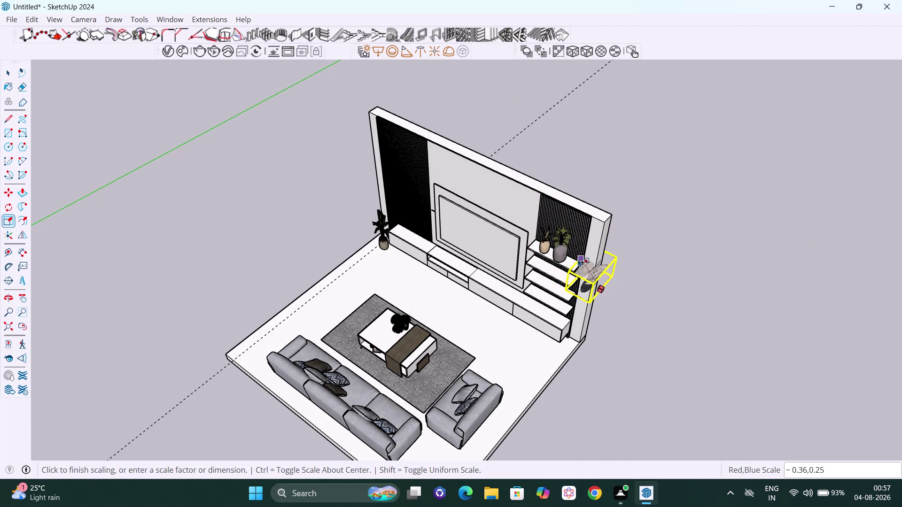
drag(577, 258, 579, 263)
Narrow the sculpture further along the green axis.
middle_drag(616, 292, 419, 235)
scroll(up, 3)
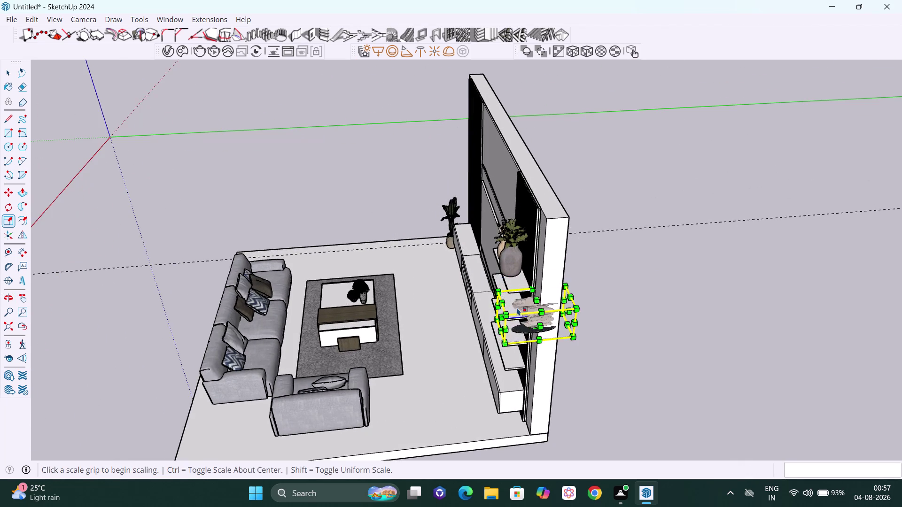
scroll(up, 3)
middle_drag(517, 307, 474, 244)
scroll(up, 3)
middle_drag(485, 276, 451, 258)
drag(416, 265, 425, 266)
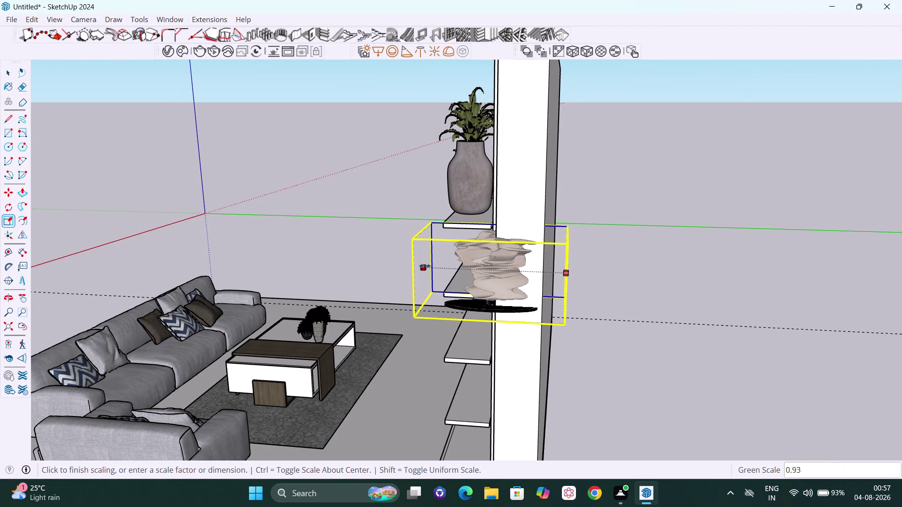
drag(424, 265, 474, 276)
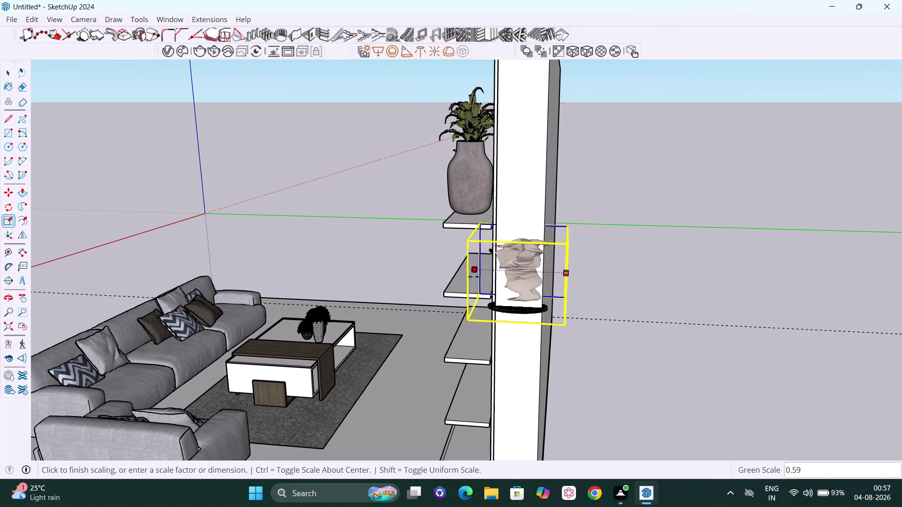
drag(474, 276, 529, 287)
Orbit to the wall's right end to see the shelves and sculpture together.
scroll(down, 3)
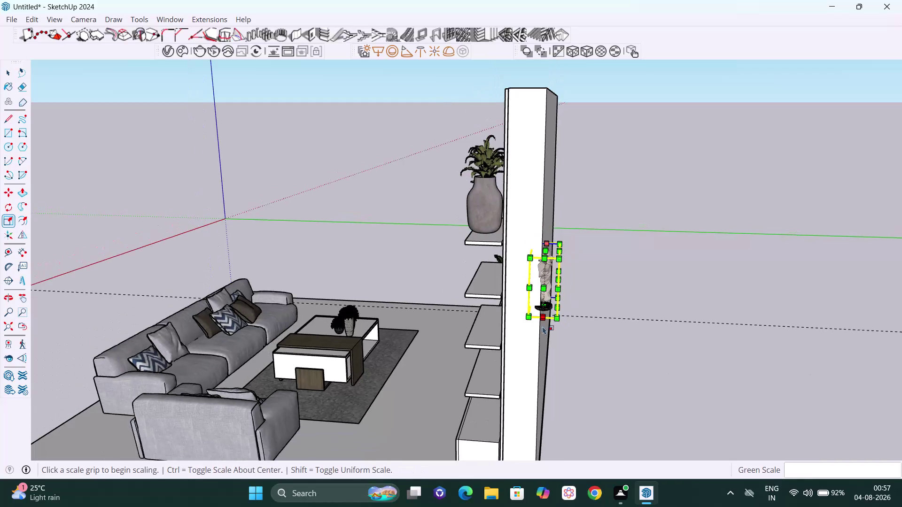
middle_drag(539, 331, 700, 296)
scroll(up, 3)
middle_drag(622, 280, 629, 282)
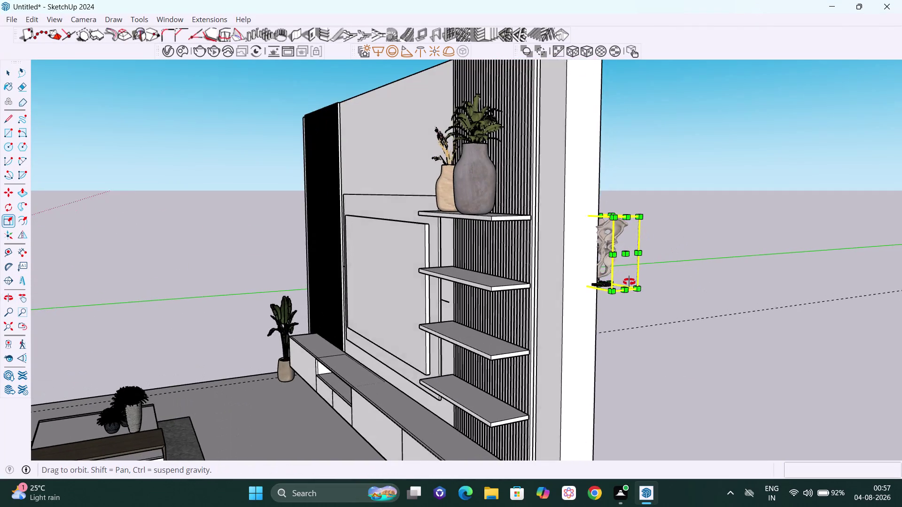
middle_drag(629, 282, 688, 294)
scroll(up, 3)
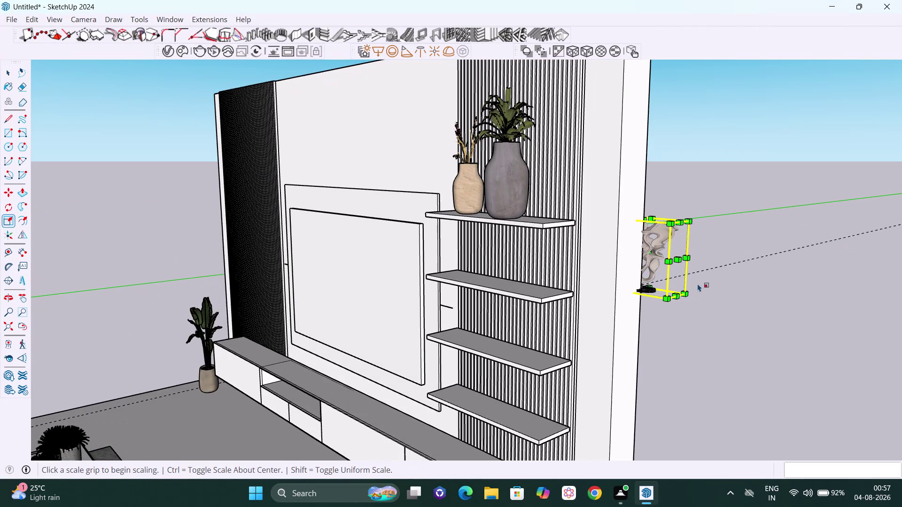
Move the sculpture onto the second wall shelf.
key(m)
click(669, 303)
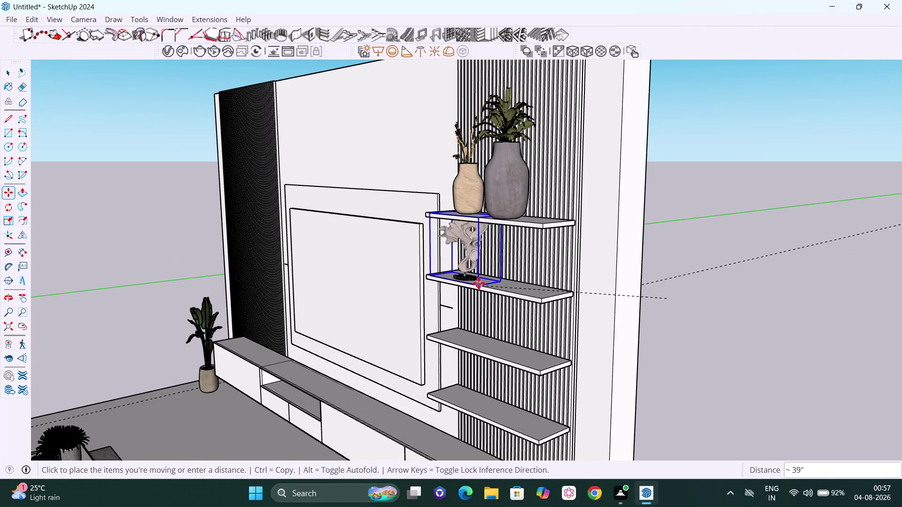
click(479, 283)
scroll(down, 3)
middle_drag(477, 290, 583, 287)
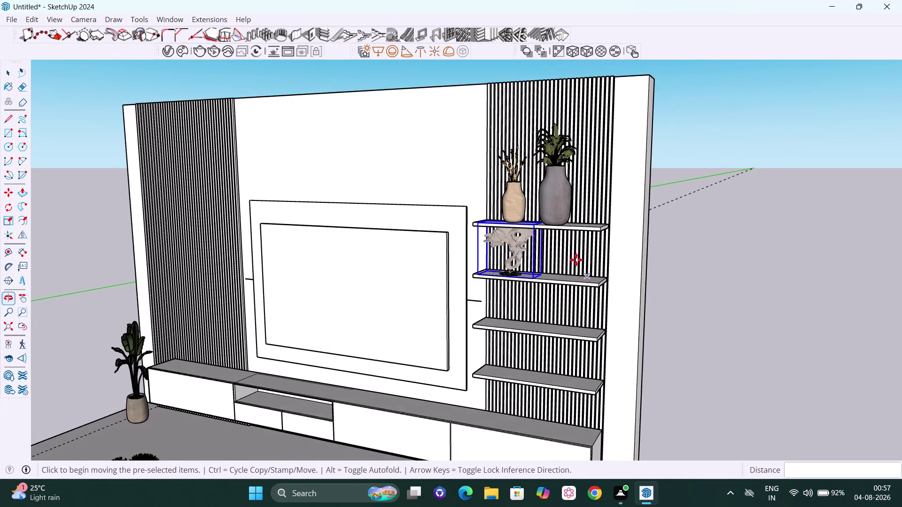
scroll(up, 3)
scroll(up, 3)
middle_drag(549, 308, 609, 246)
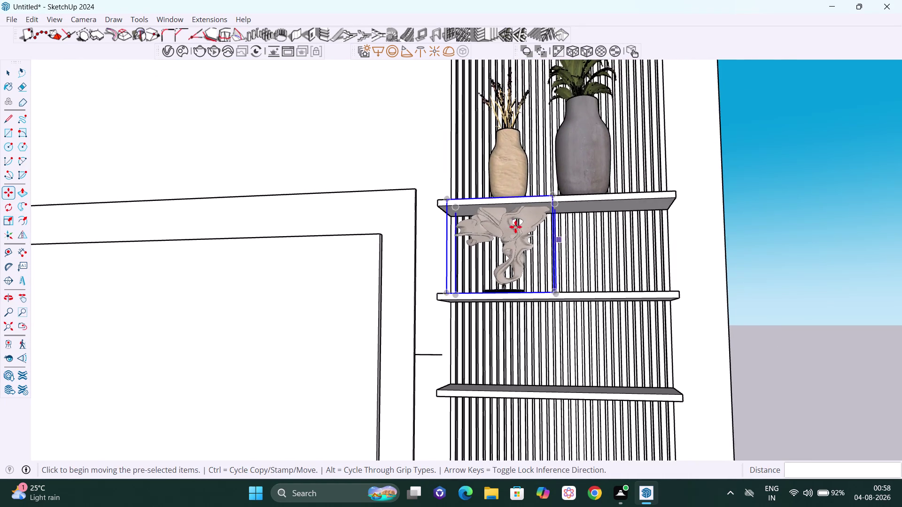
scroll(up, 3)
middle_drag(516, 238, 565, 337)
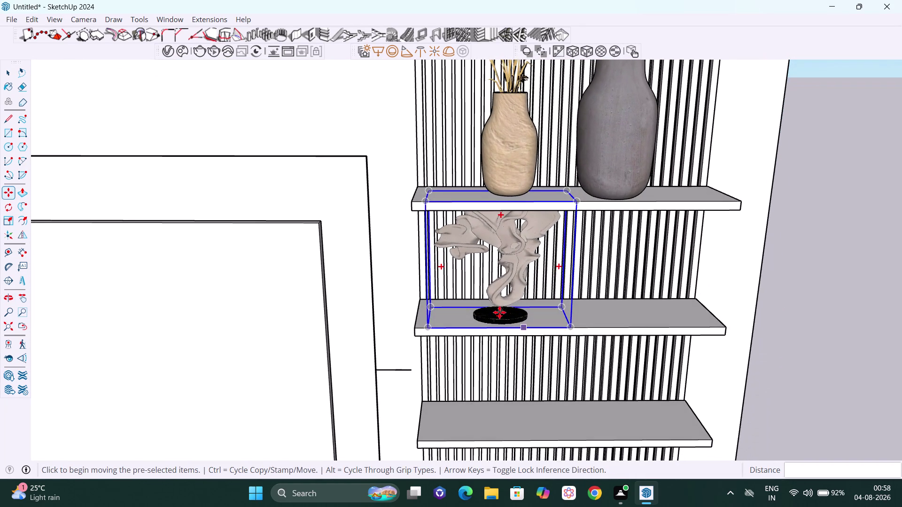
Shrink the sculpture's width and height from a corner scale grip.
key(s)
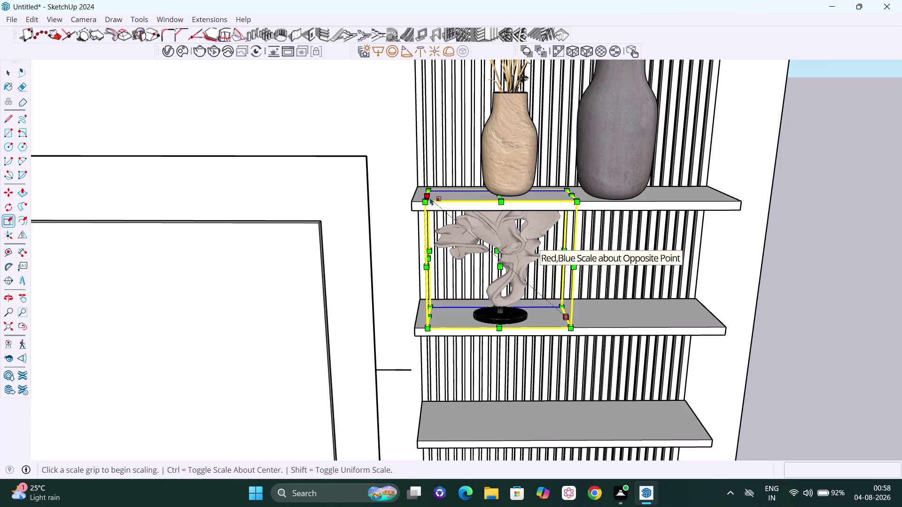
click(430, 198)
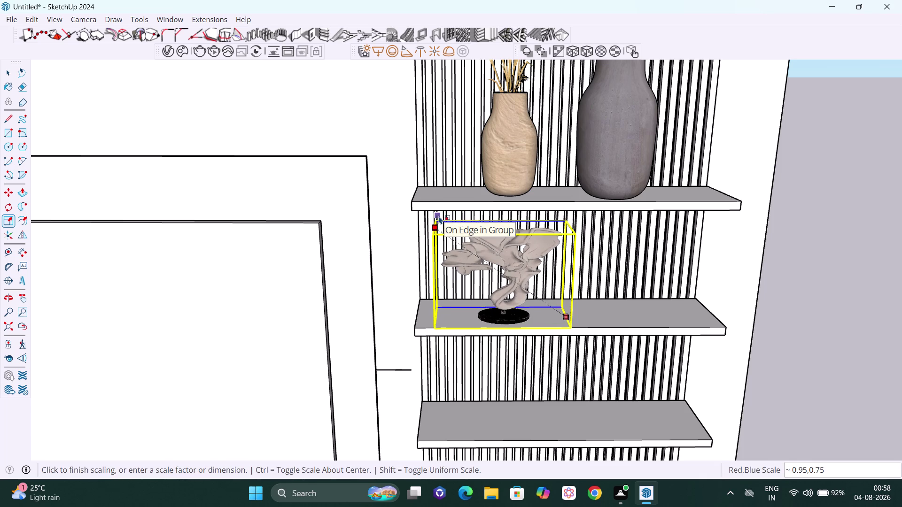
click(439, 216)
middle_drag(596, 274, 574, 223)
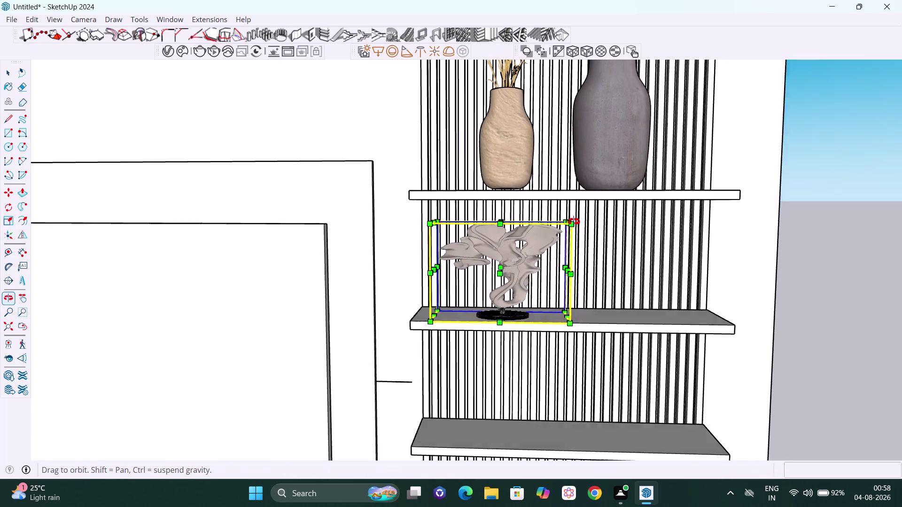
middle_drag(574, 223, 573, 222)
middle_drag(465, 255, 698, 263)
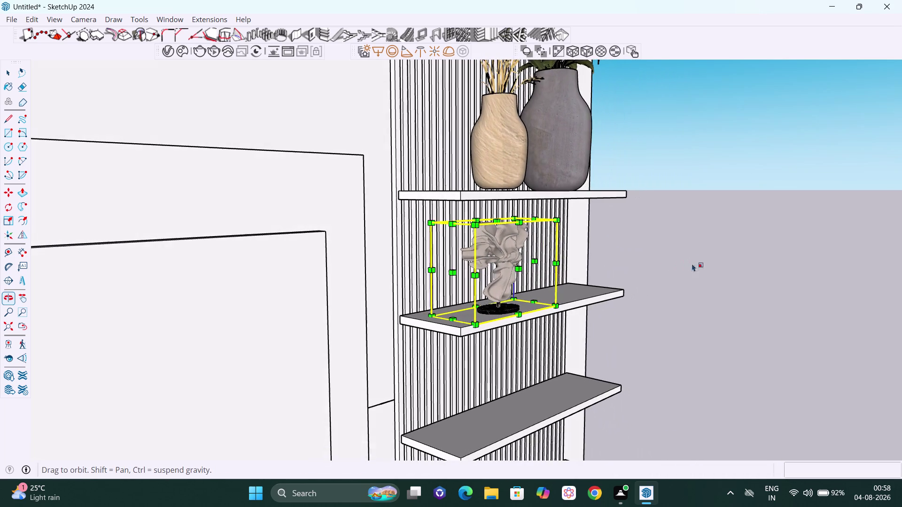
middle_drag(699, 263, 695, 263)
middle_drag(510, 266, 600, 278)
scroll(up, 3)
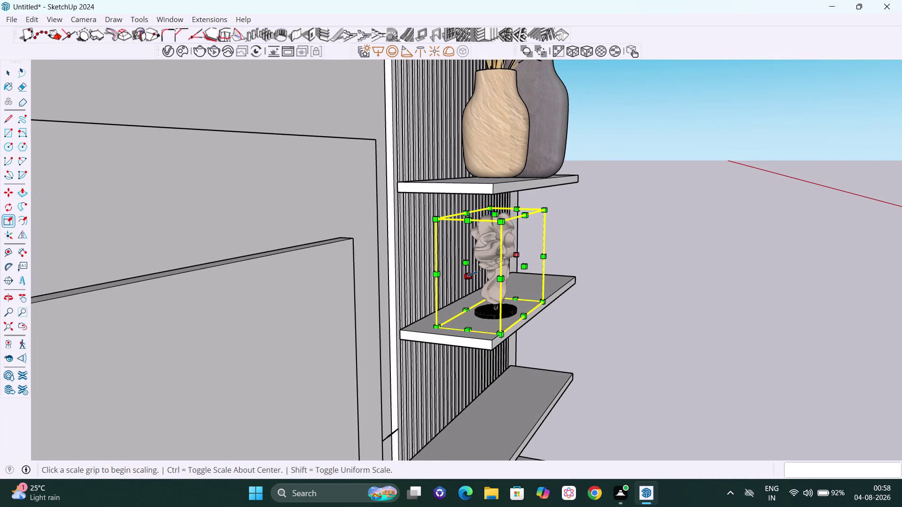
Narrow the sculpture from a side grip, then reselect it.
click(471, 274)
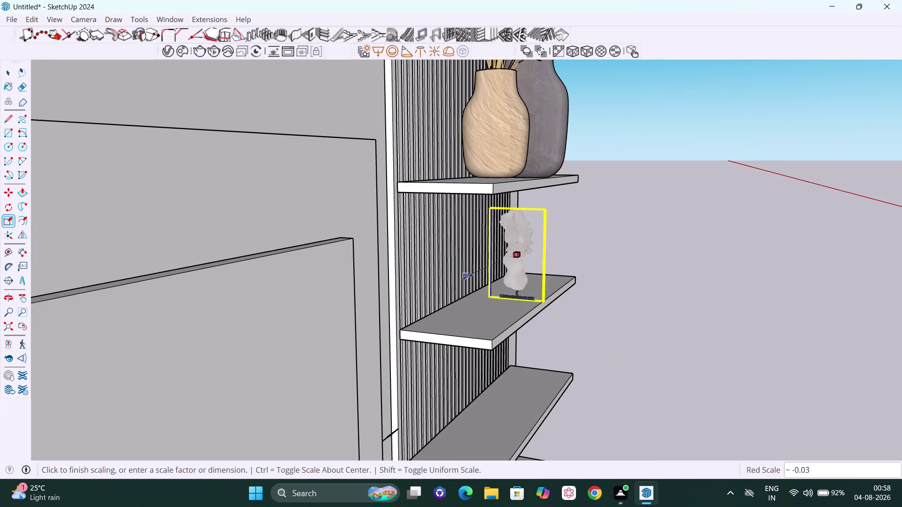
middle_drag(451, 289, 404, 280)
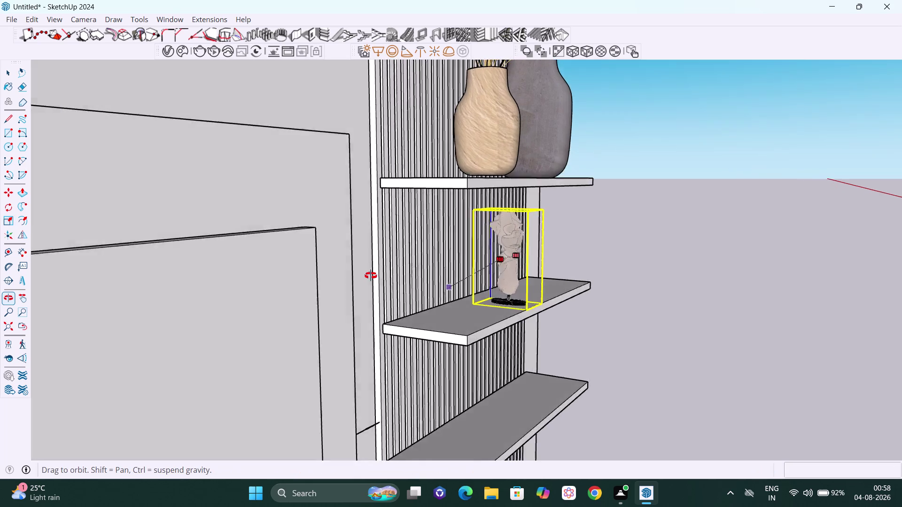
middle_drag(404, 280, 248, 265)
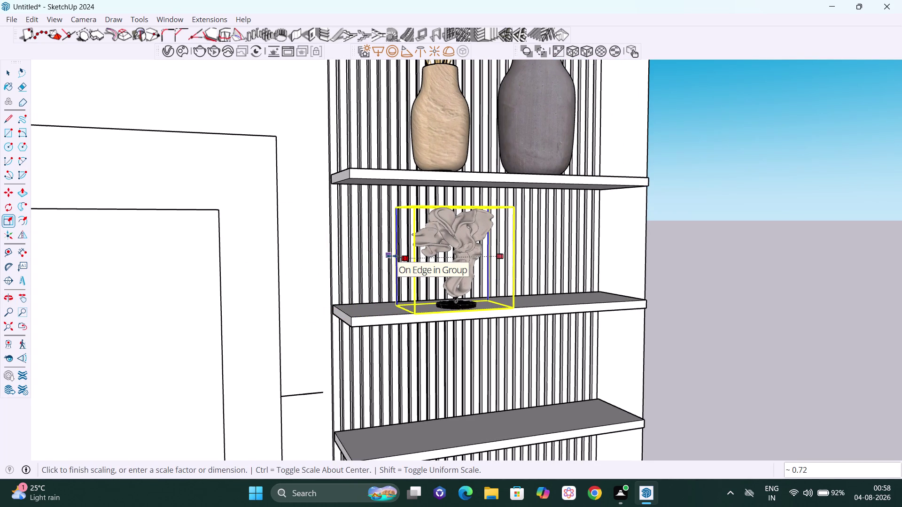
click(392, 256)
scroll(down, 3)
key(space)
click(690, 269)
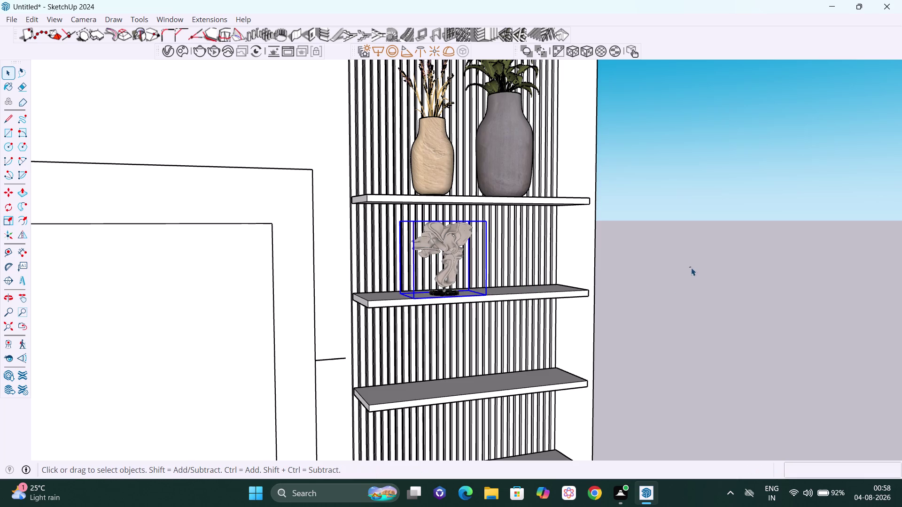
Move the sculpture about 6 inches left along the second shelf.
middle_drag(513, 250, 402, 304)
scroll(up, 3)
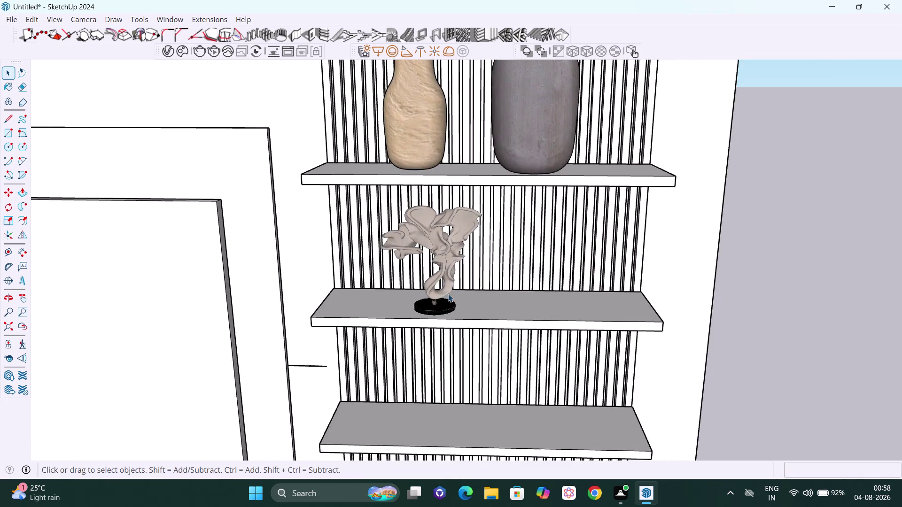
scroll(down, 3)
middle_drag(441, 300, 451, 278)
middle_drag(435, 278, 457, 283)
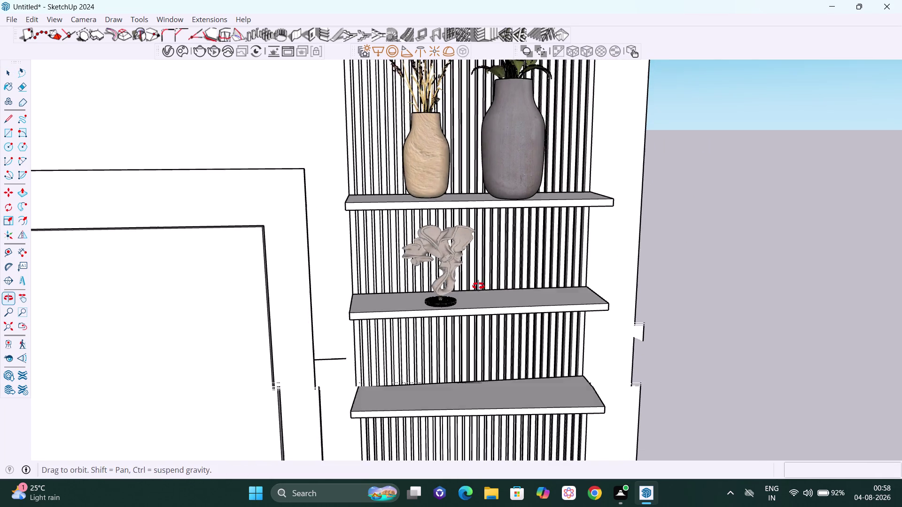
middle_drag(458, 283, 488, 287)
click(442, 302)
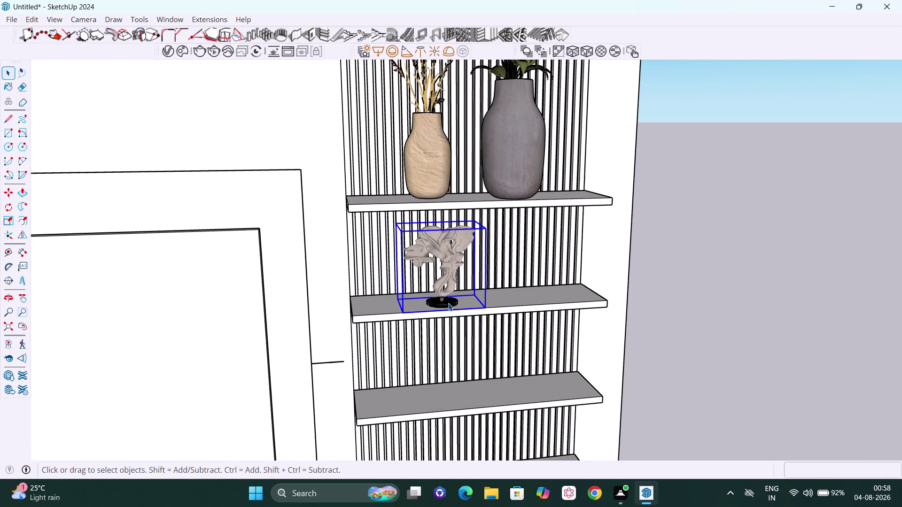
key(m)
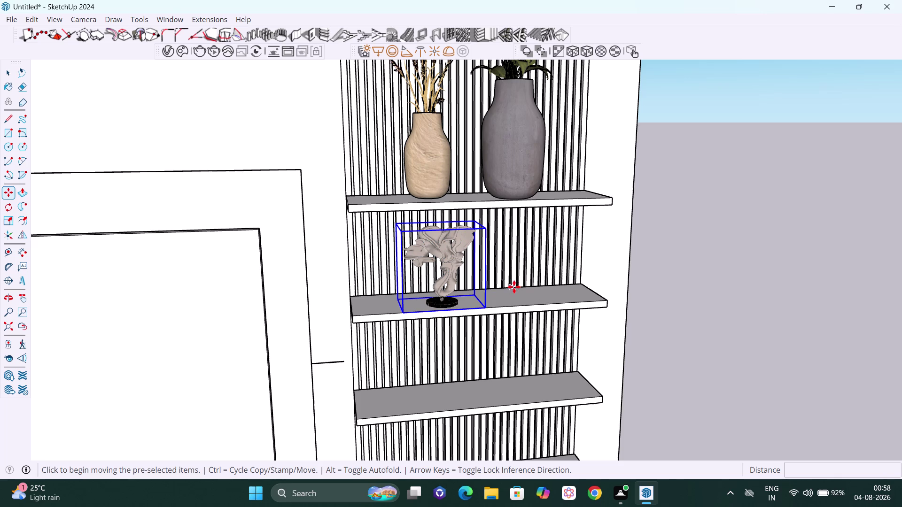
key(Right)
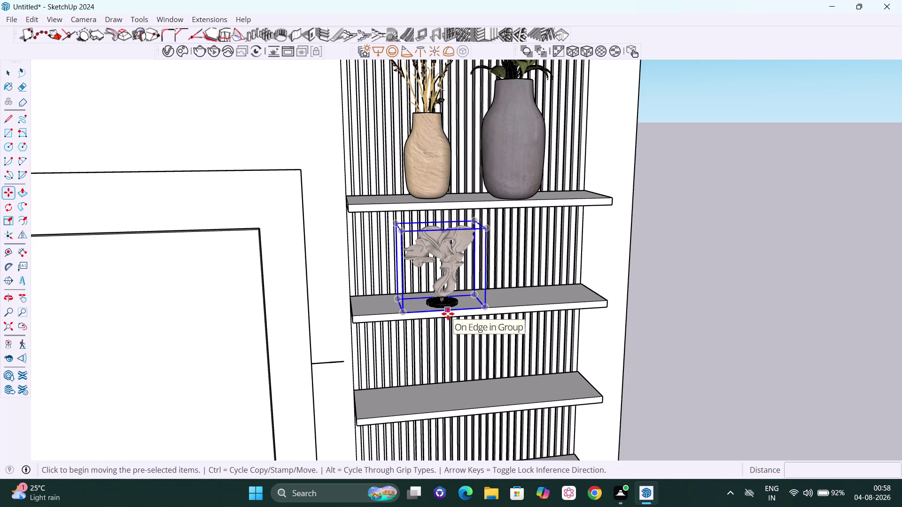
click(448, 314)
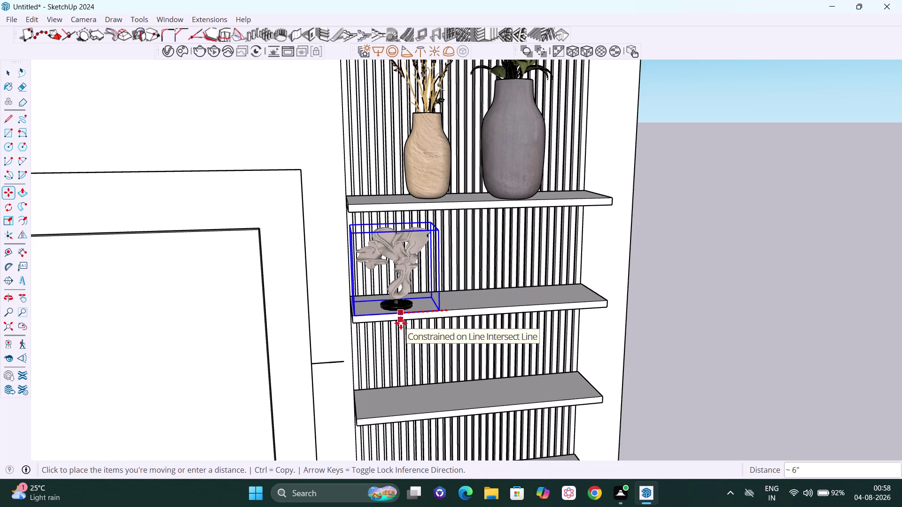
click(400, 323)
Deselect and pull the view back to show the whole TV wall unit.
key(space)
click(700, 303)
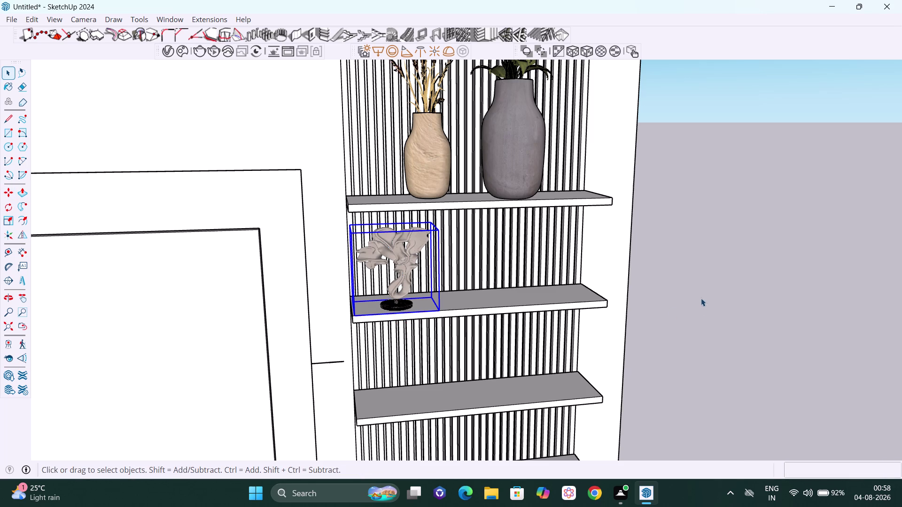
scroll(down, 3)
scroll(down, 3)
scroll(down, 3)
middle_drag(714, 445, 656, 413)
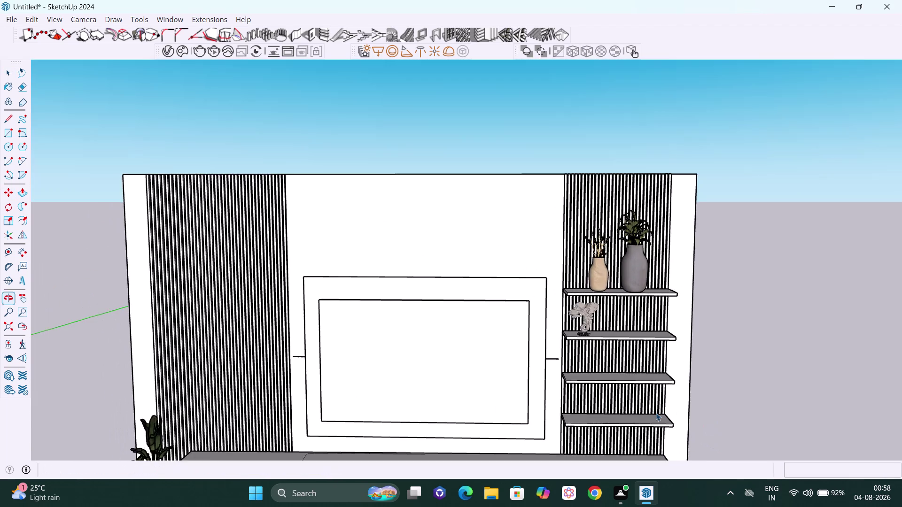
scroll(down, 3)
scroll(down, 3)
key(h)
drag(657, 390, 618, 306)
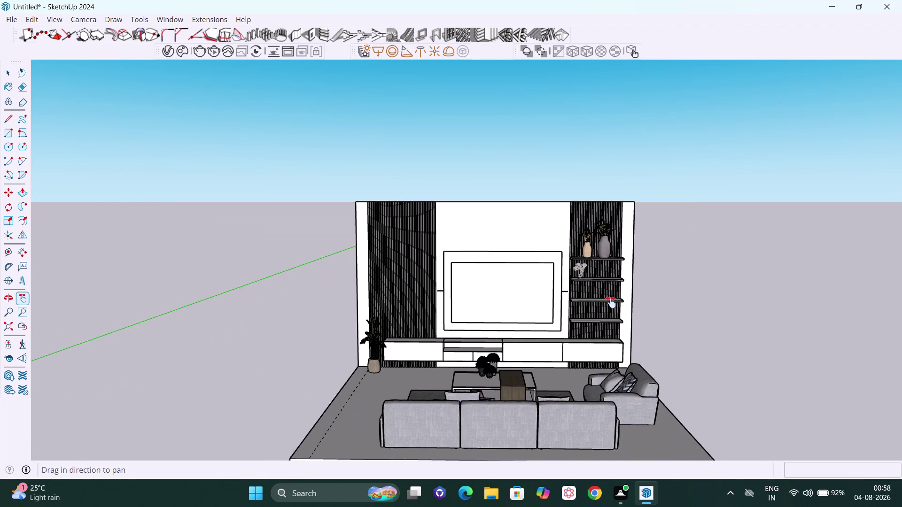
scroll(down, 3)
middle_drag(614, 337, 589, 364)
scroll(up, 3)
scroll(up, 3)
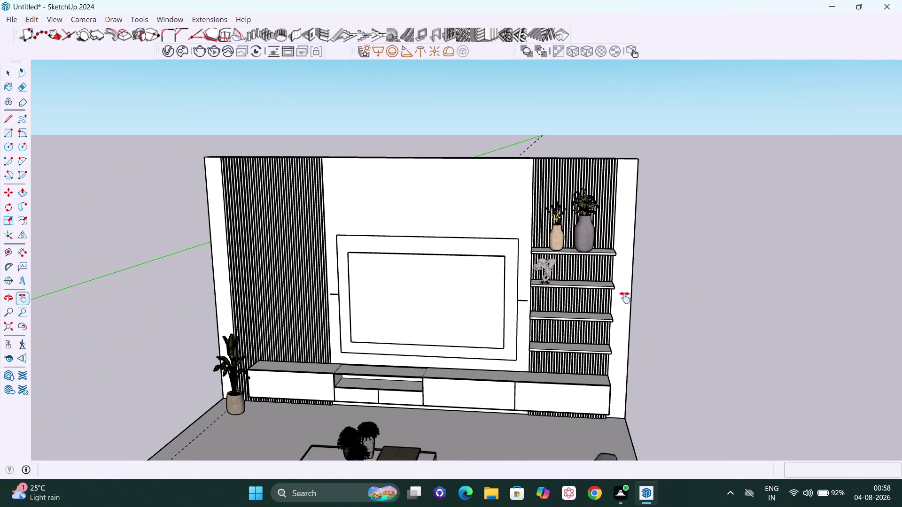
key(space)
scroll(up, 3)
middle_drag(565, 296, 614, 298)
scroll(up, 3)
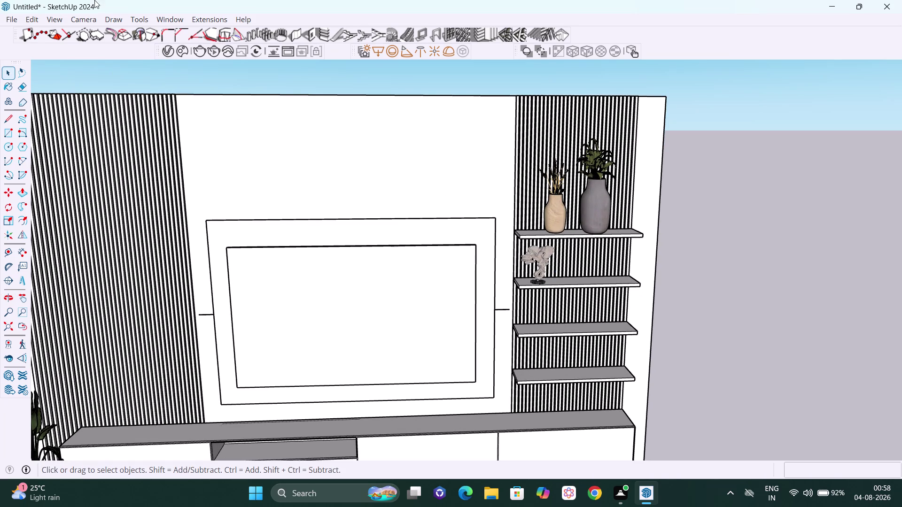
click(156, 19)
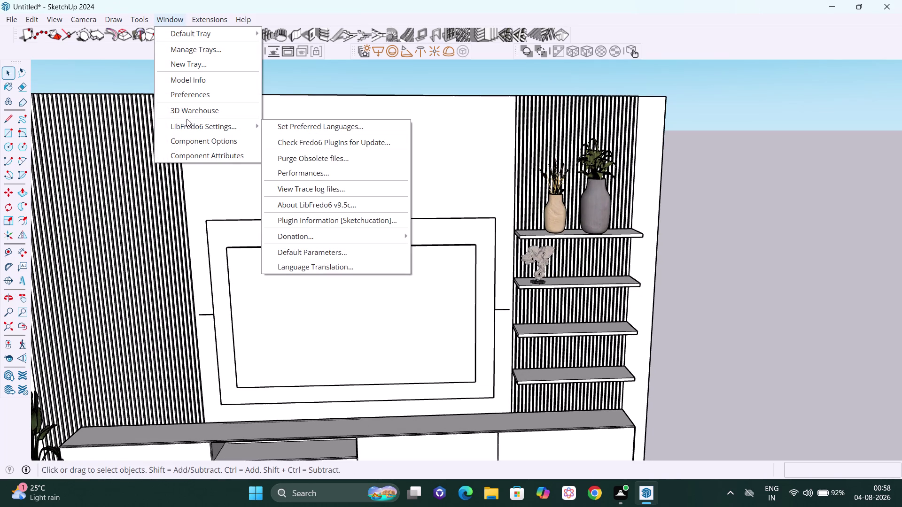
Open 3D Warehouse and browse the modern sculpture search results.
click(190, 115)
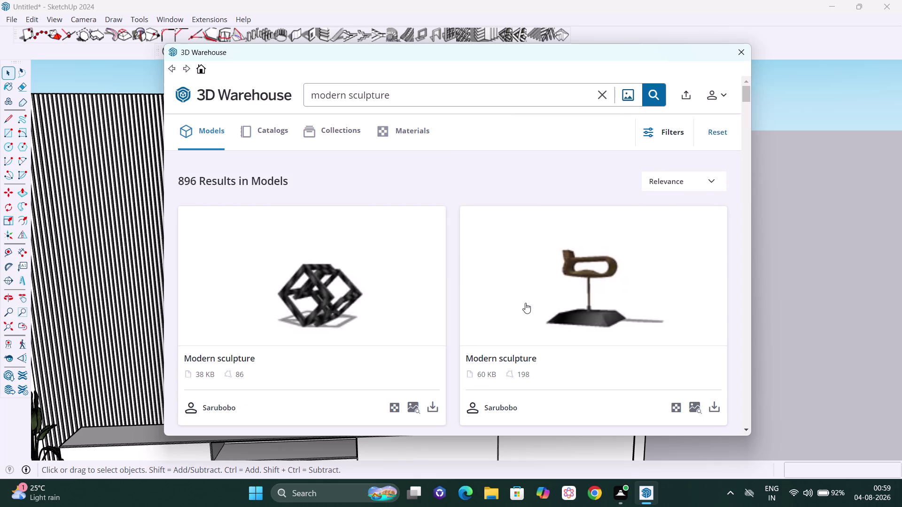
scroll(down, 3)
scroll(down, 3)
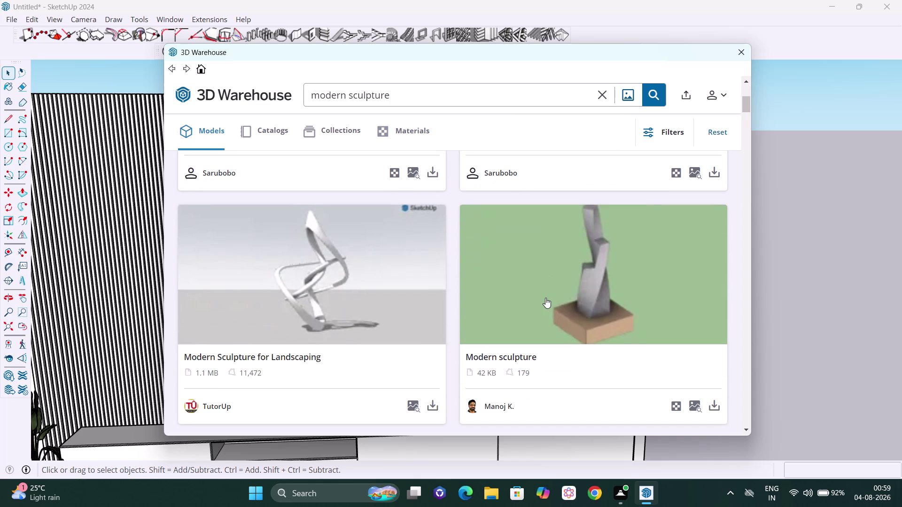
scroll(down, 3)
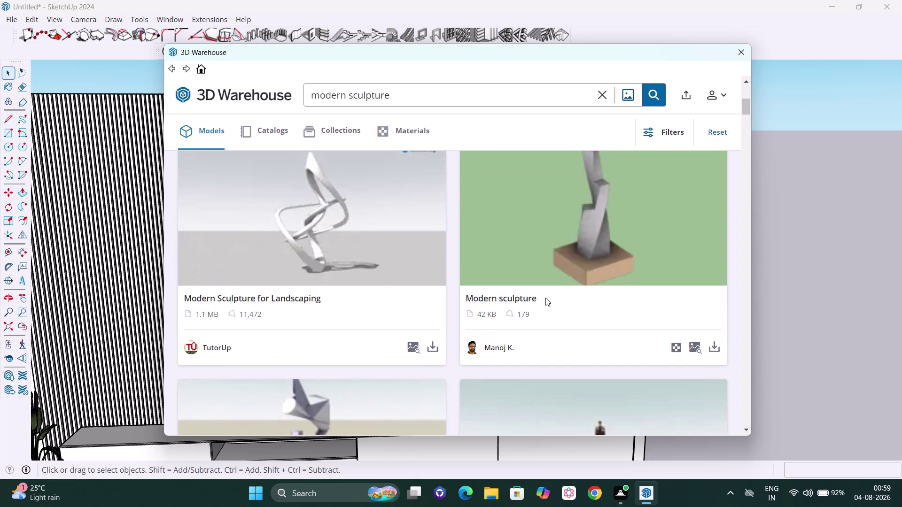
scroll(down, 3)
scroll(down, 3)
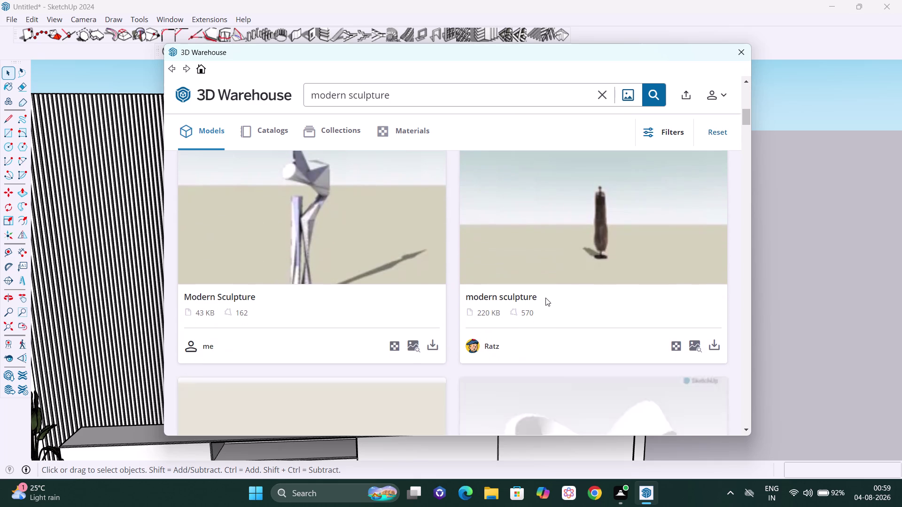
scroll(down, 3)
scroll(down, 3)
scroll(down, 3)
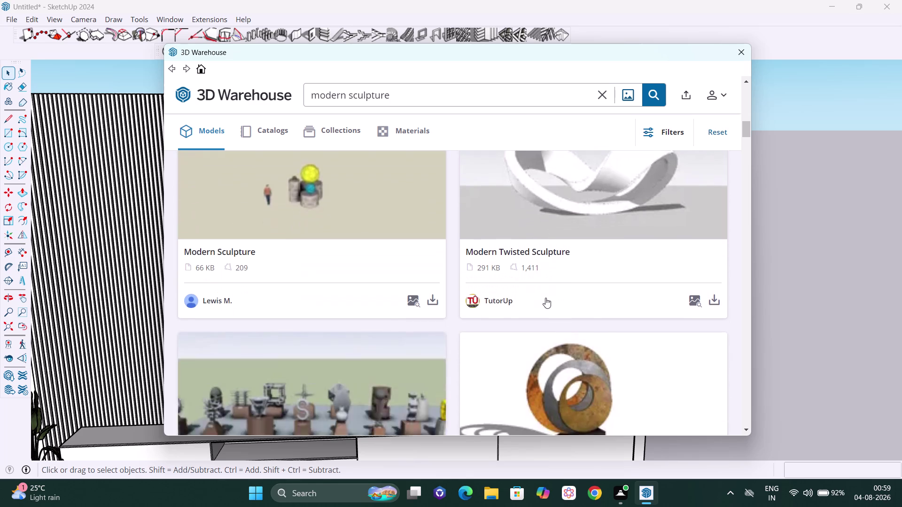
scroll(down, 3)
scroll(down, 3)
scroll(down, 3)
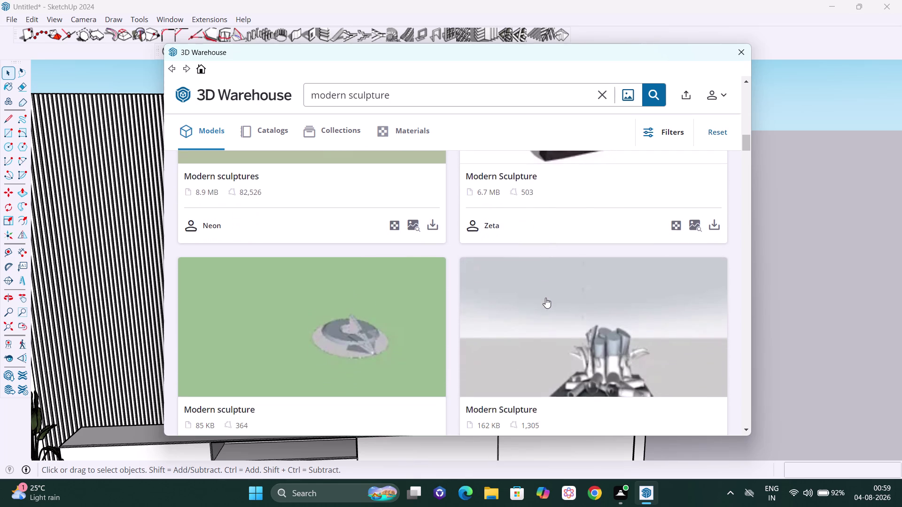
scroll(down, 3)
scroll(down, 3)
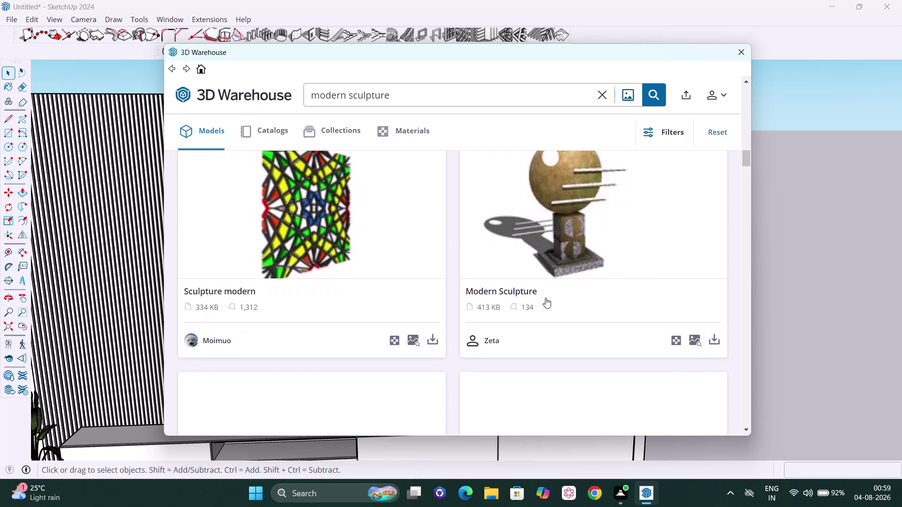
scroll(down, 3)
scroll(down, 3)
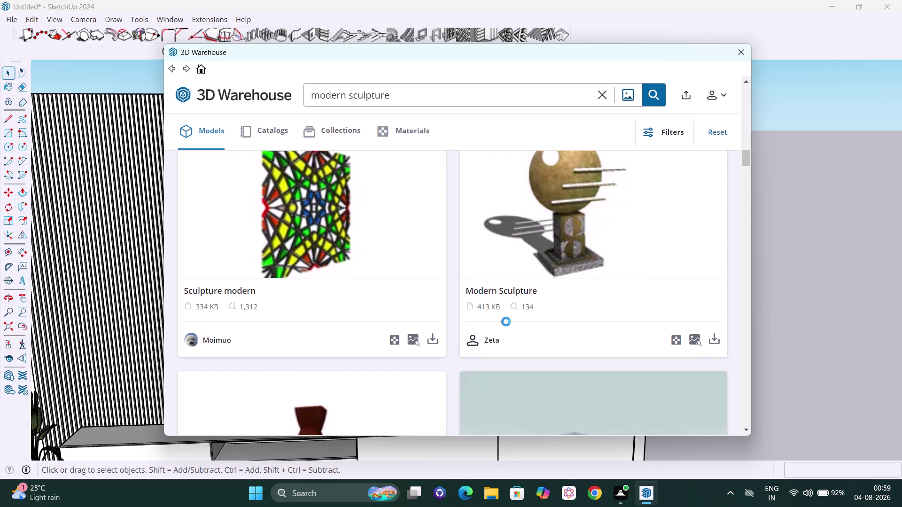
scroll(down, 3)
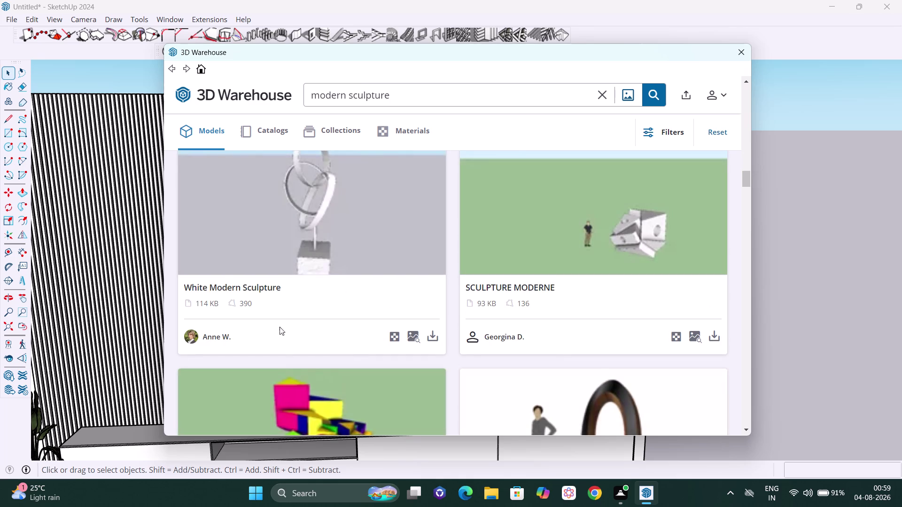
scroll(down, 3)
scroll(down, 3)
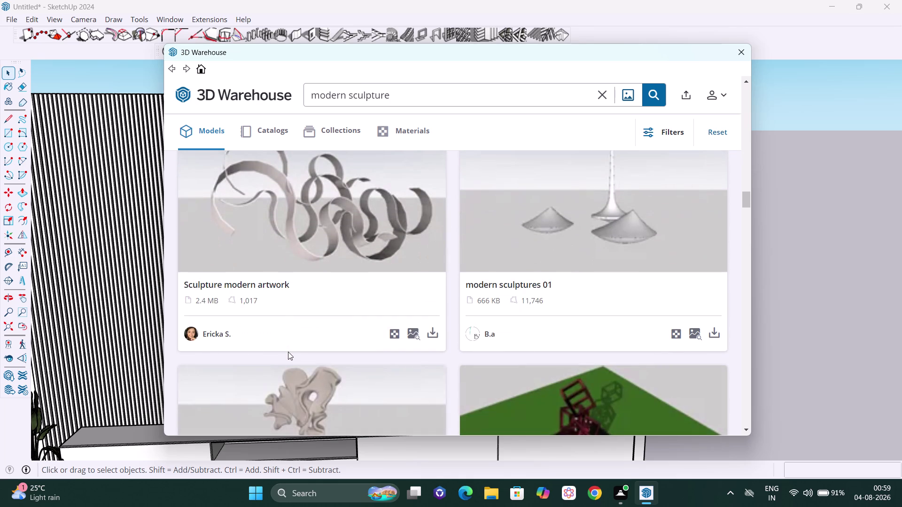
scroll(down, 3)
scroll(down, 3)
scroll(up, 3)
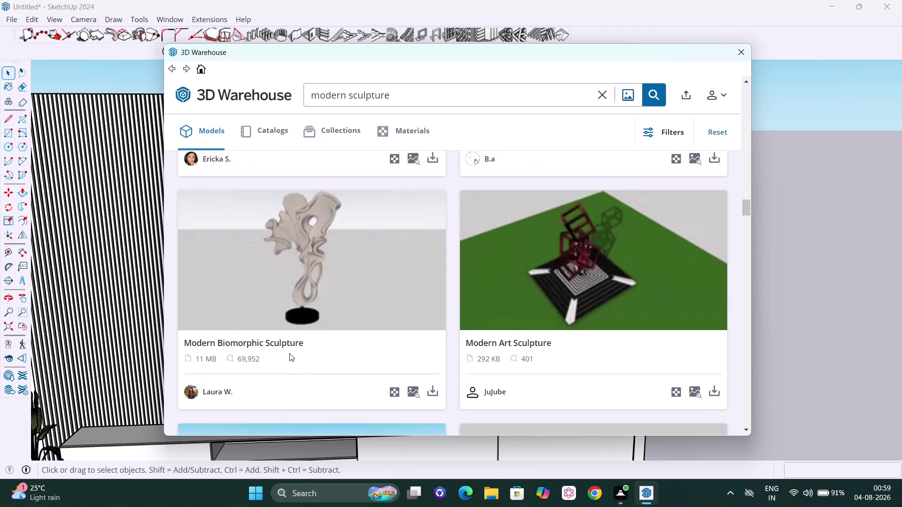
scroll(up, 3)
scroll(up, 3)
scroll(up, 3)
scroll(up, 3)
scroll(up, 3)
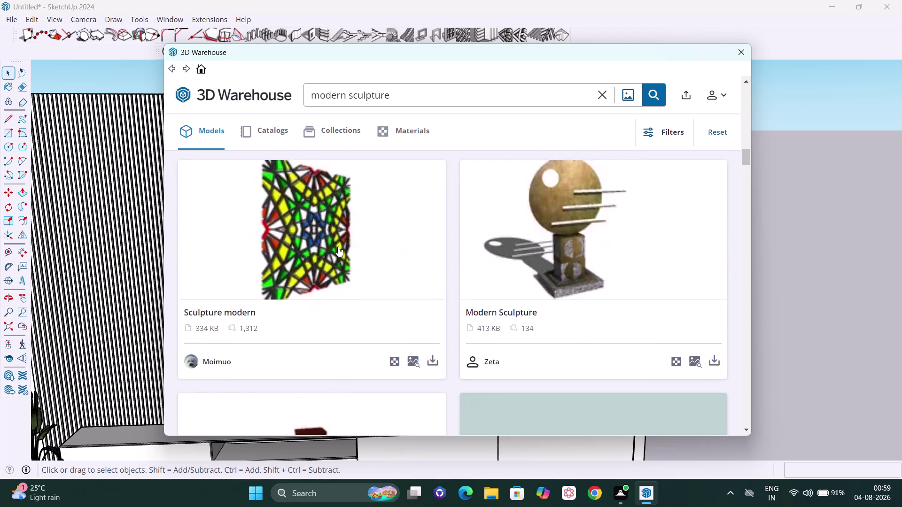
scroll(up, 3)
scroll(up, 3)
scroll(up, 3)
scroll(up, 3)
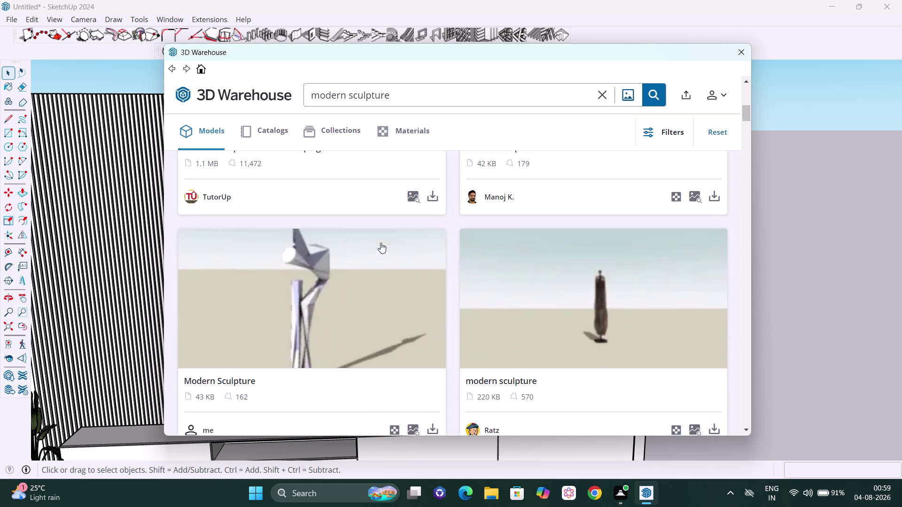
scroll(up, 3)
scroll(down, 3)
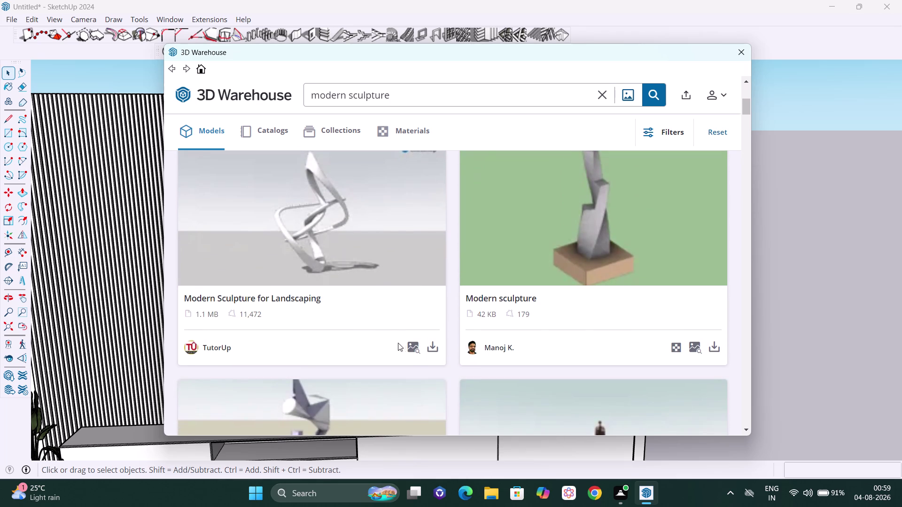
Download Modern Sculpture for Landscaping and load it directly into the model.
click(430, 344)
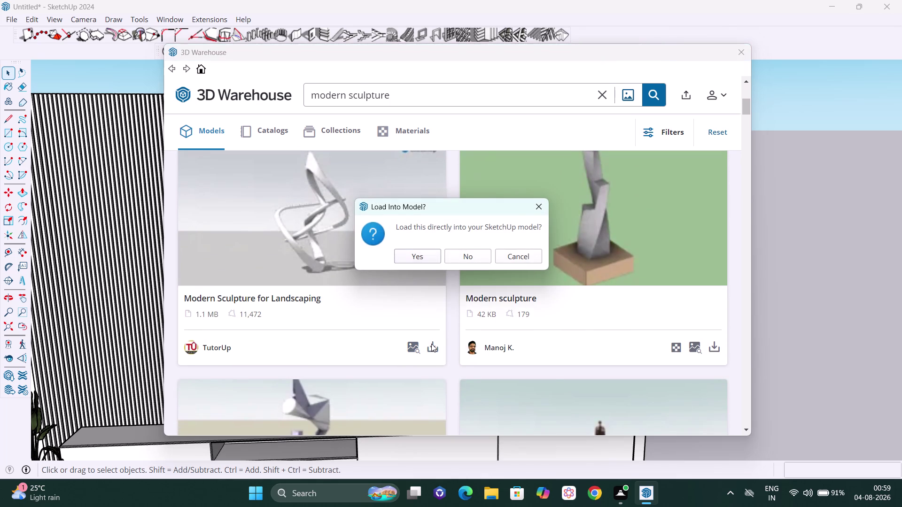
click(415, 257)
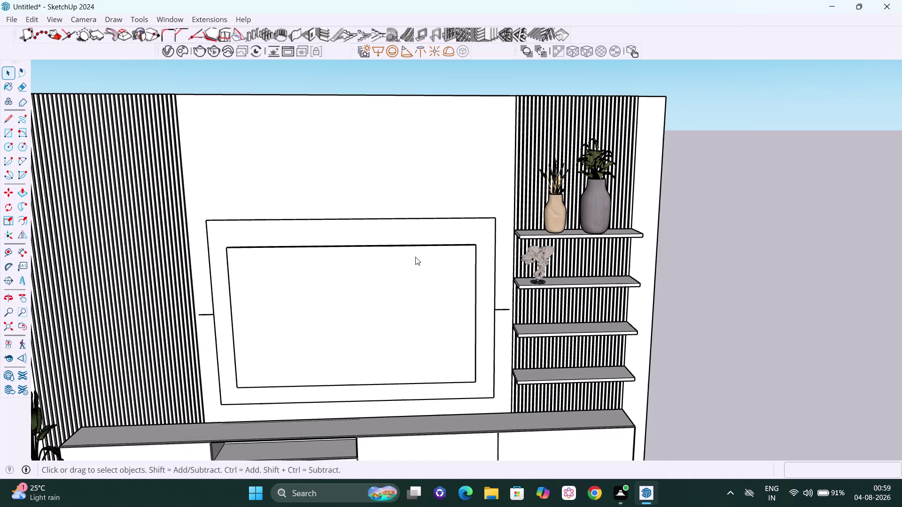
click(565, 271)
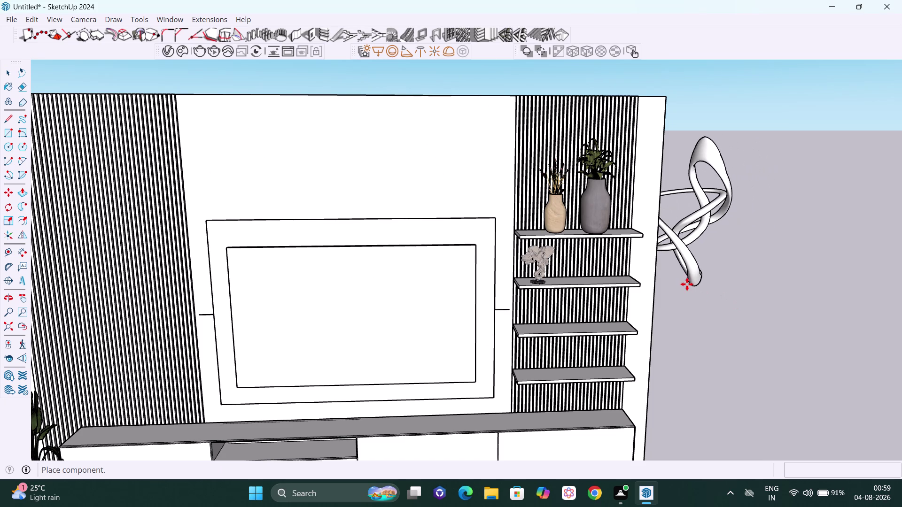
Place the Modern Sculpture for Landscaping at the shelf unit right of the TV.
middle_drag(642, 269, 571, 258)
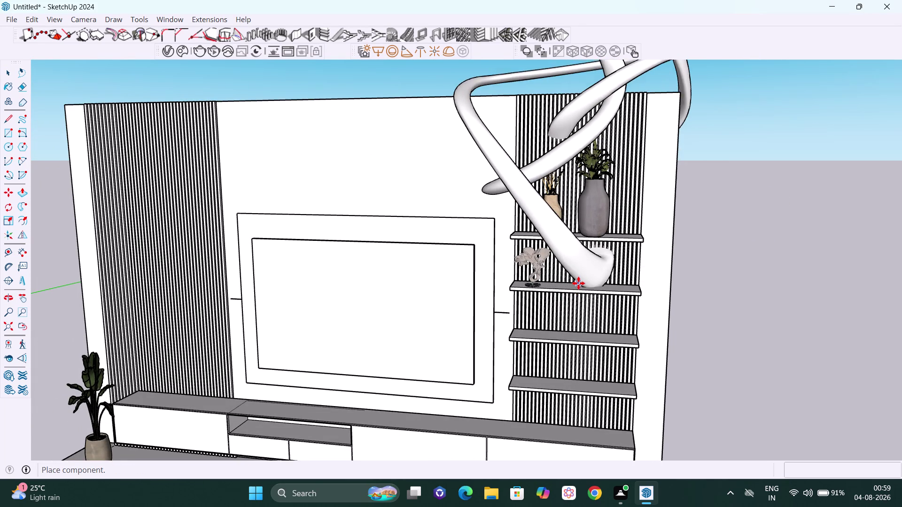
click(579, 283)
scroll(down, 3)
scroll(down, 3)
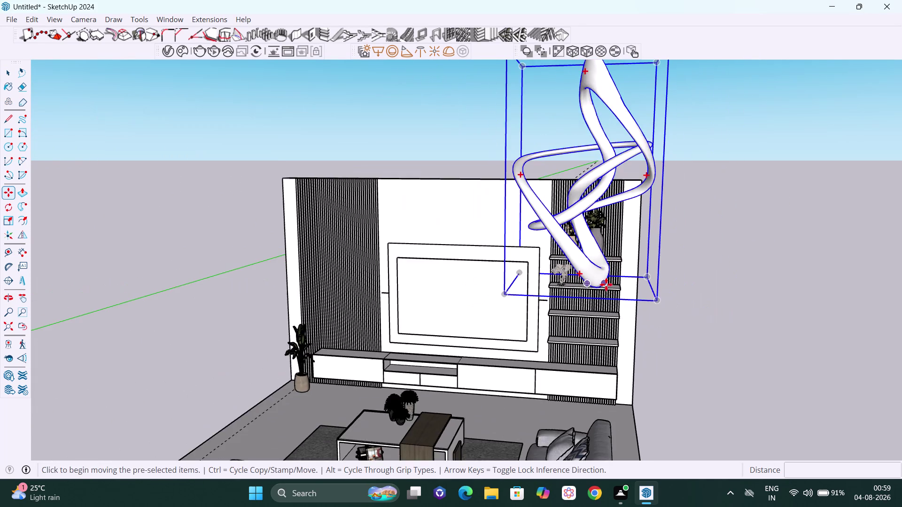
middle_drag(607, 281, 649, 307)
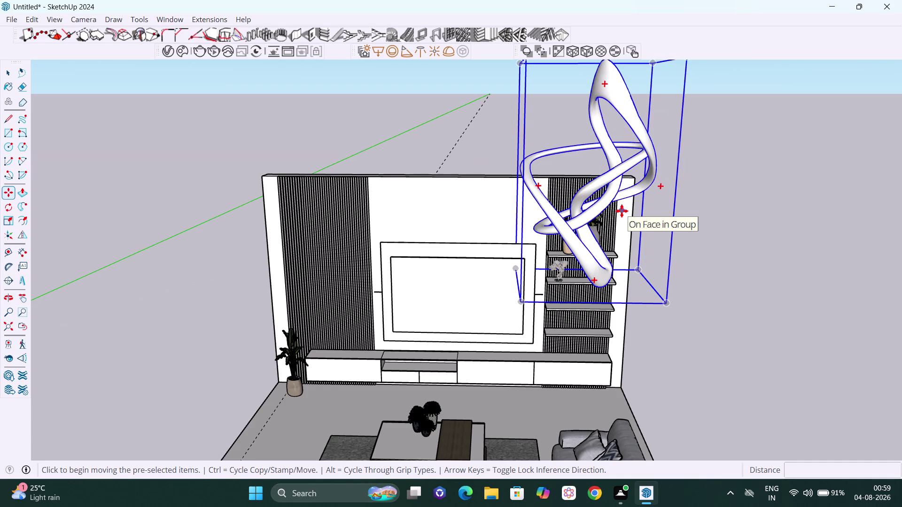
Scale the sculpture's height down to about 0.35.
key(s)
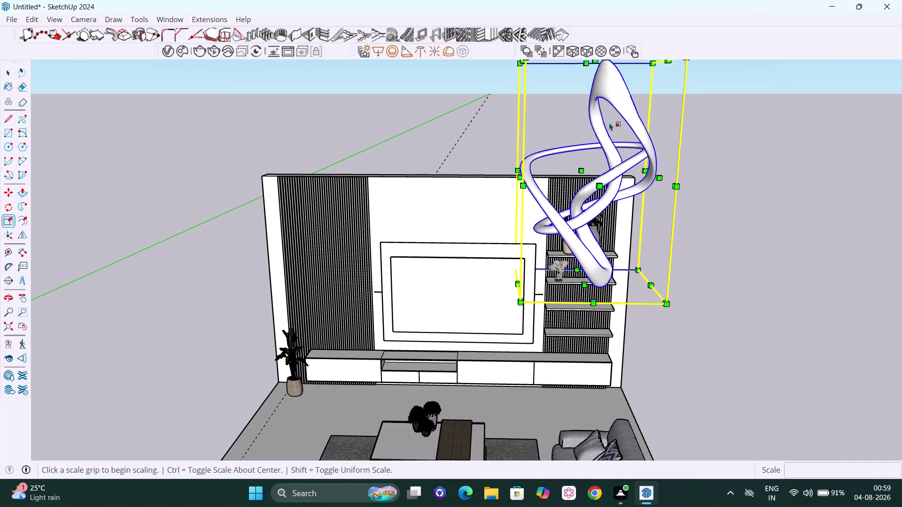
key(h)
drag(598, 148, 584, 222)
middle_drag(595, 220, 605, 188)
key(Escape)
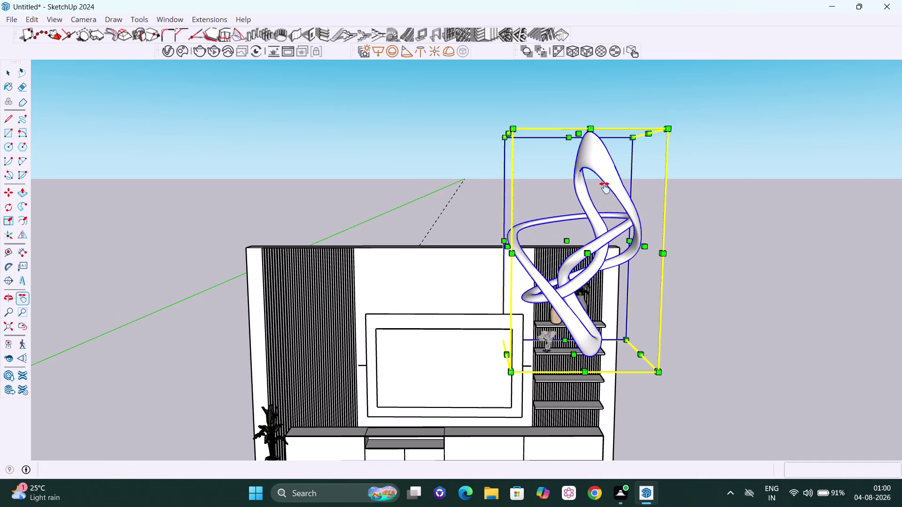
click(577, 135)
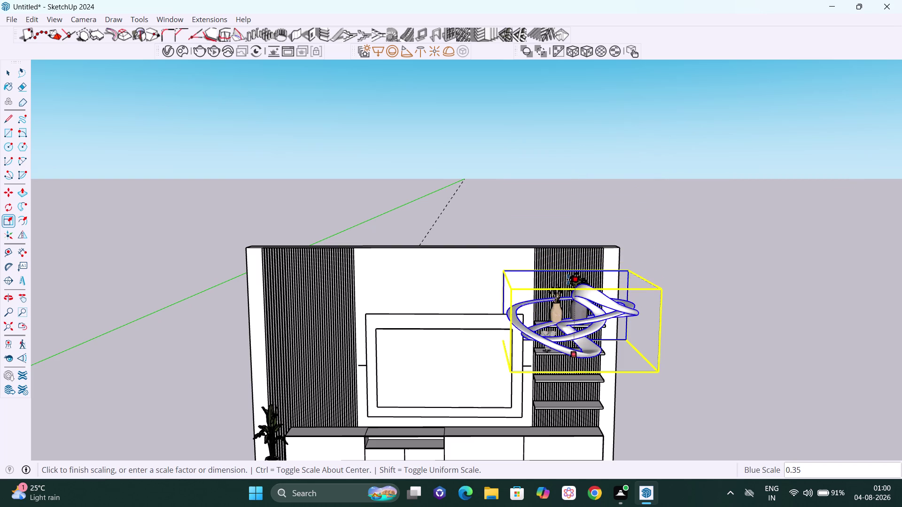
click(568, 280)
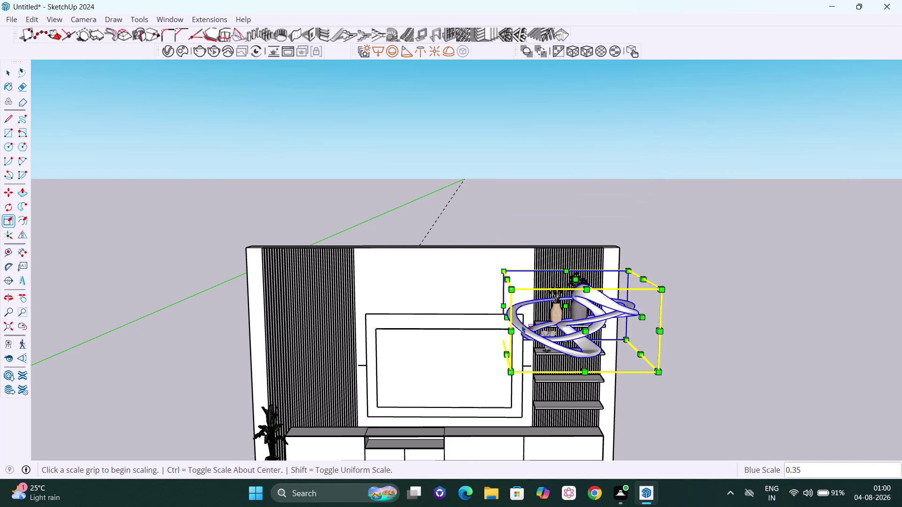
Narrow the sculpture's width to about 0.24.
click(506, 319)
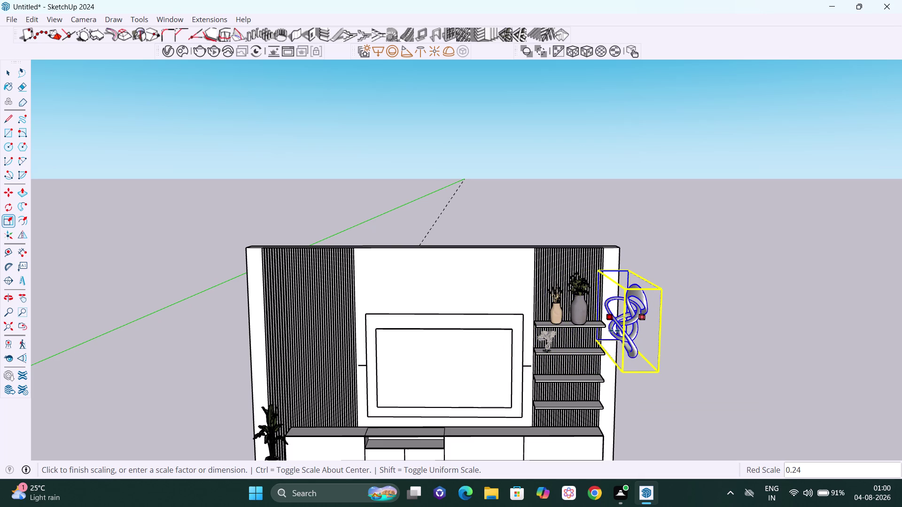
click(614, 330)
middle_drag(663, 336, 551, 341)
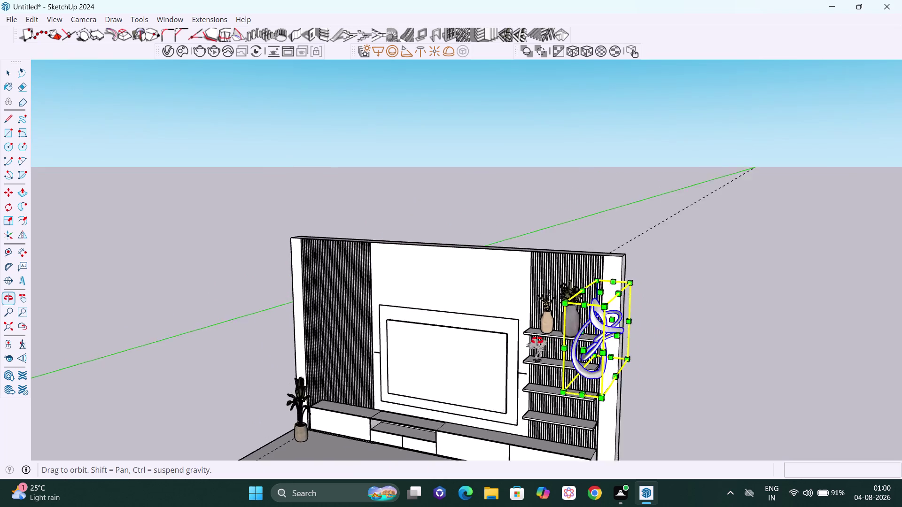
middle_drag(551, 341, 311, 326)
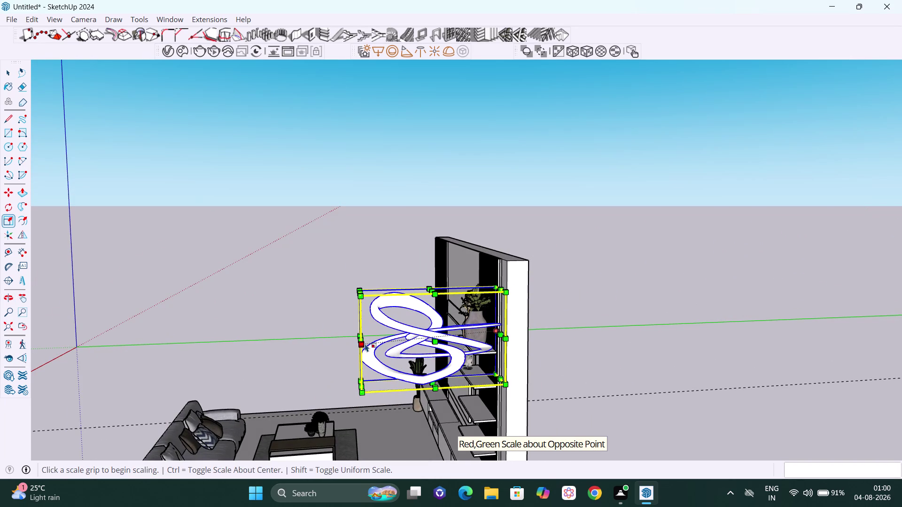
Flatten the sculpture's depth to about 0.27, then reframe the shelves and sculpture.
click(364, 336)
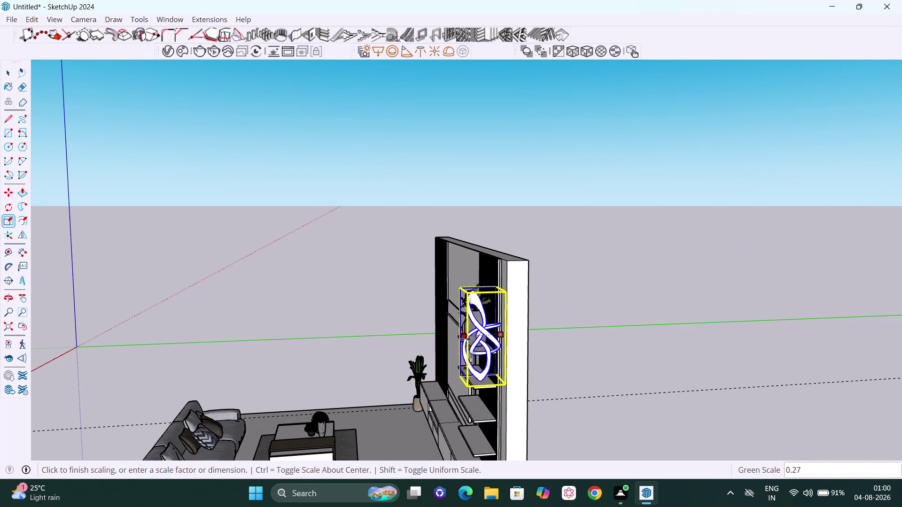
click(465, 339)
scroll(down, 3)
middle_drag(462, 361, 729, 354)
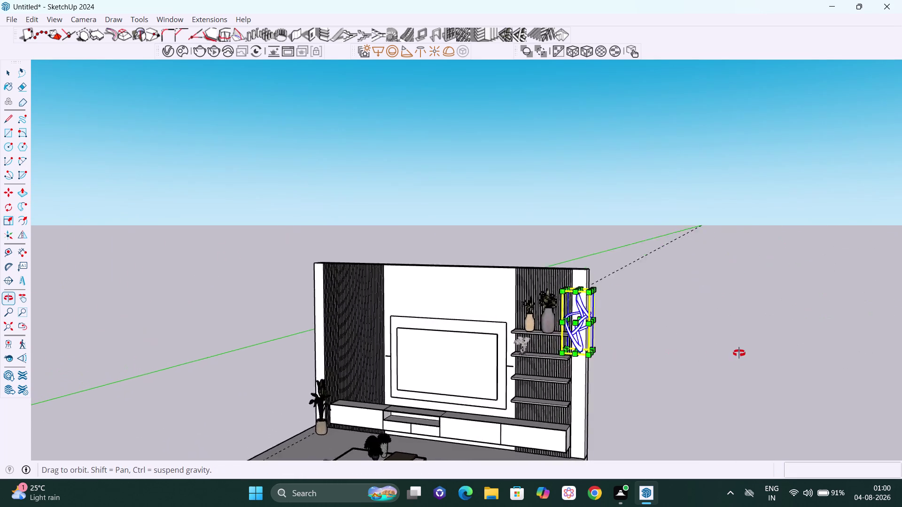
middle_drag(728, 353, 816, 344)
scroll(up, 3)
middle_drag(562, 348, 618, 313)
scroll(up, 3)
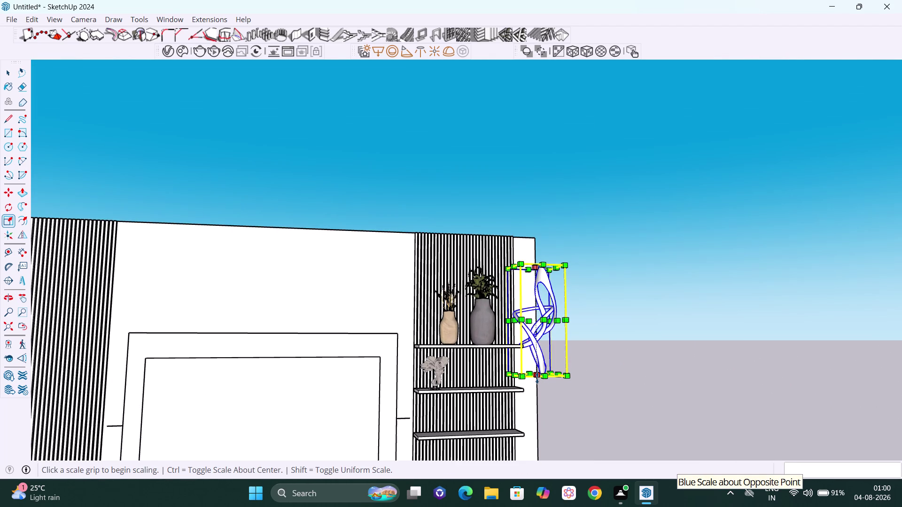
click(537, 379)
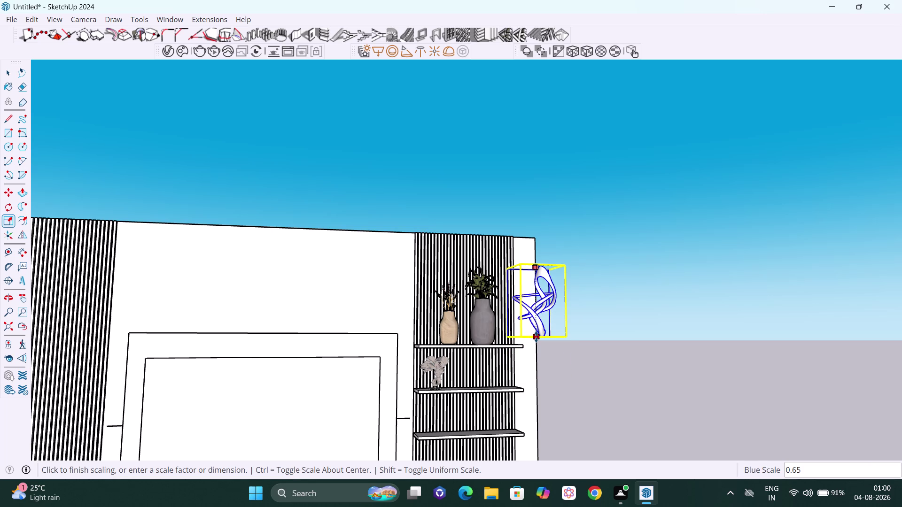
Shorten the sculpture further and narrow it to about half width.
click(533, 312)
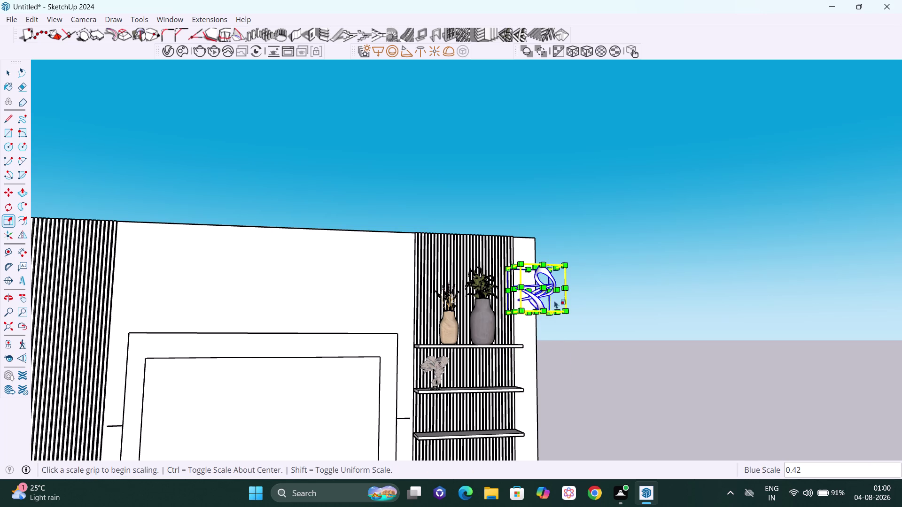
middle_drag(543, 252, 533, 339)
scroll(up, 3)
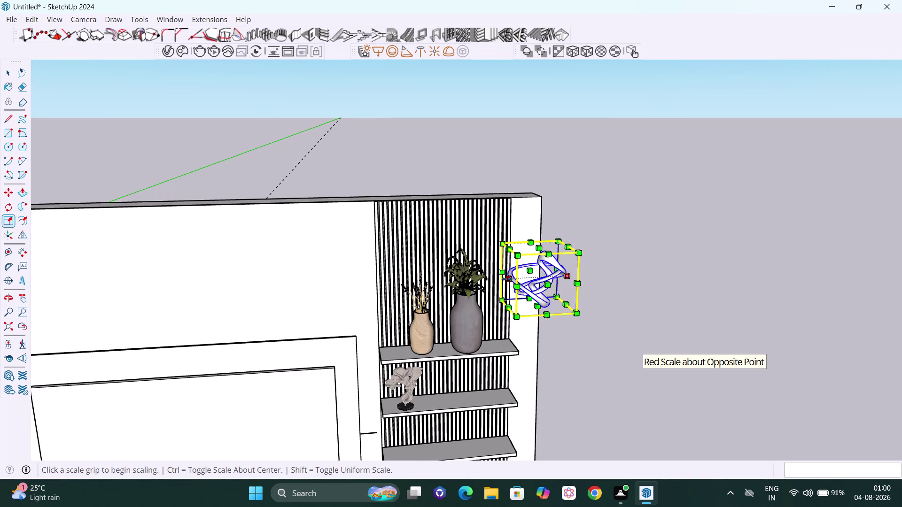
click(507, 279)
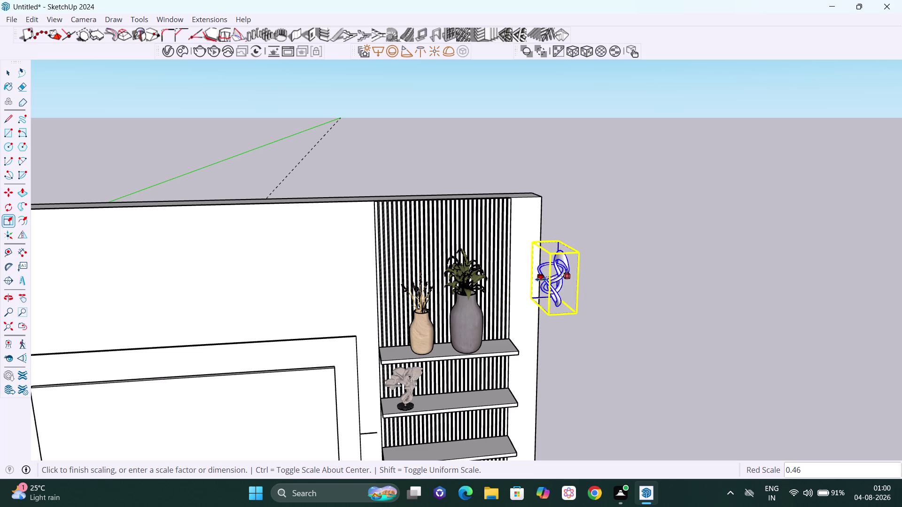
click(543, 279)
middle_drag(605, 287, 592, 283)
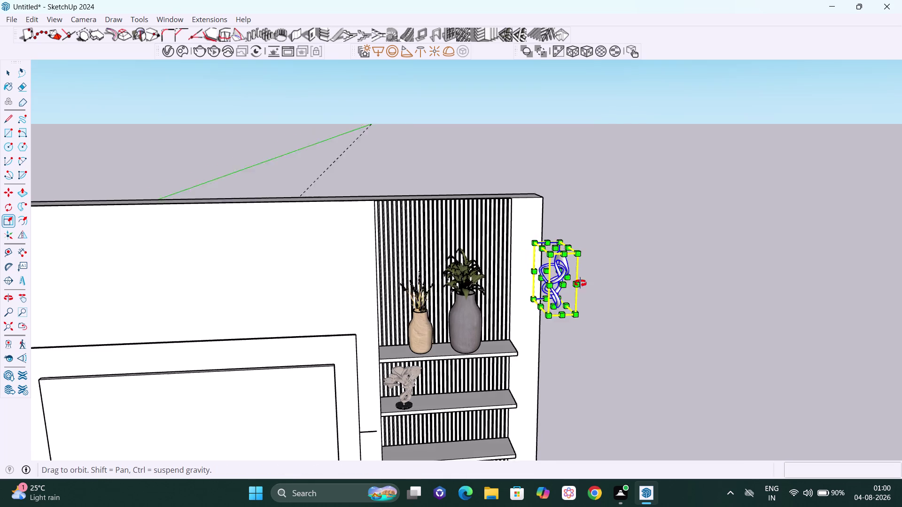
middle_drag(592, 284, 385, 265)
middle_drag(499, 289, 403, 280)
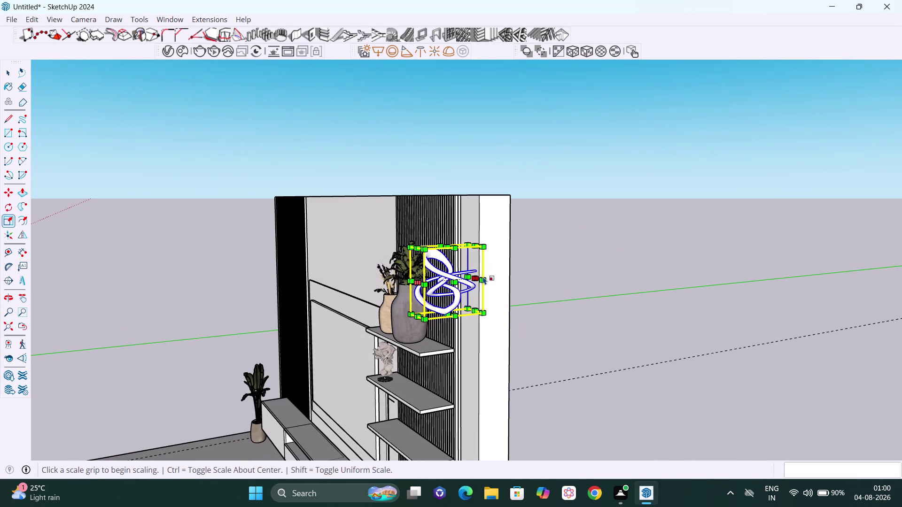
Thin the sculpture's depth to about a third.
click(477, 277)
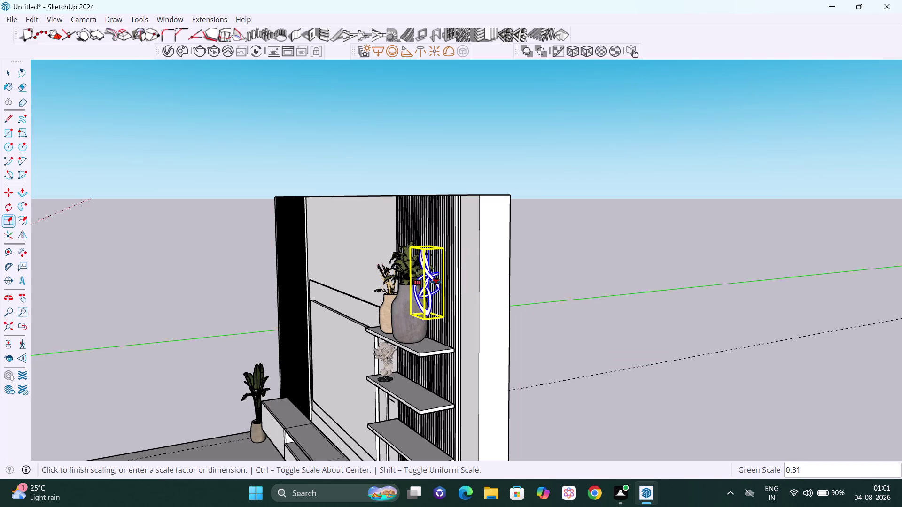
click(436, 282)
scroll(down, 3)
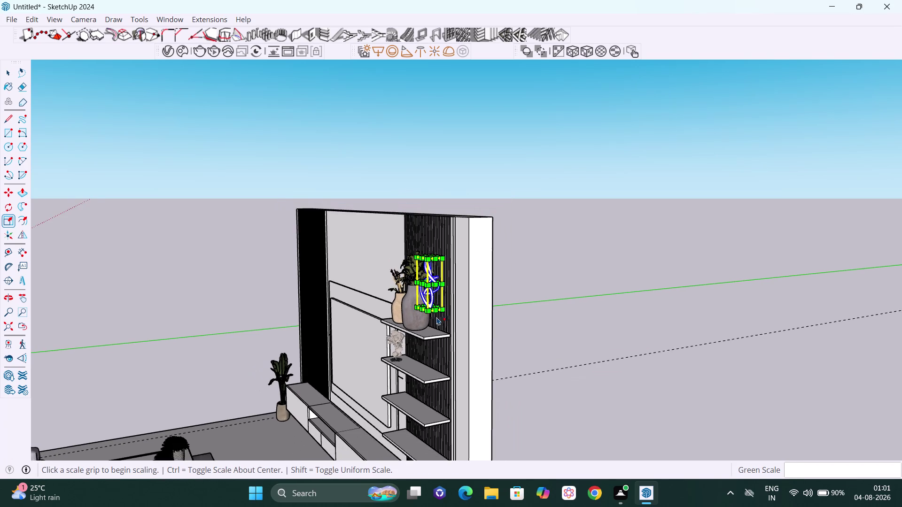
middle_drag(437, 317, 679, 316)
scroll(up, 3)
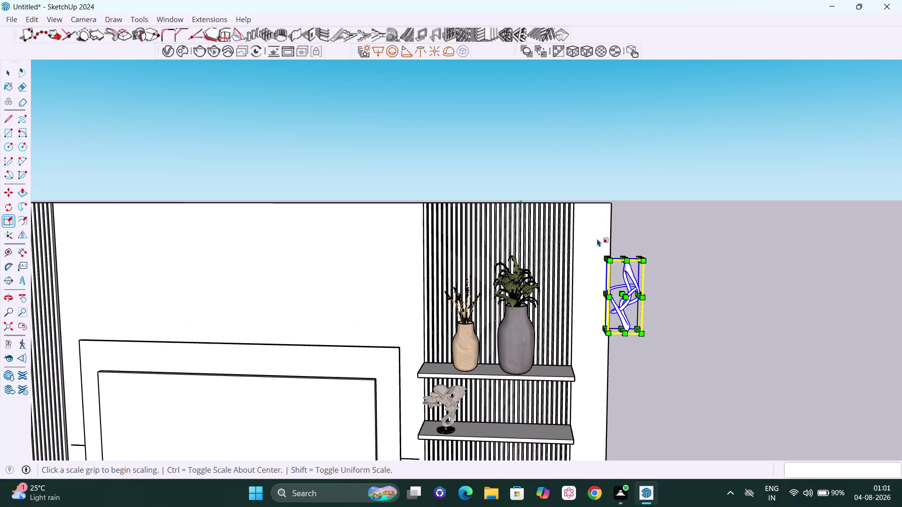
middle_drag(606, 288, 635, 246)
scroll(up, 3)
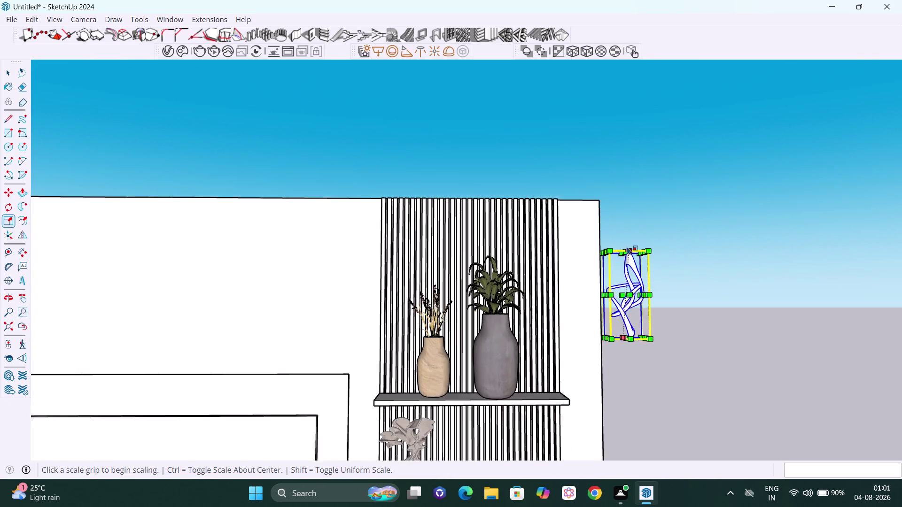
Rescale the sculpture to about 0.73 height and 0.69 width.
click(622, 257)
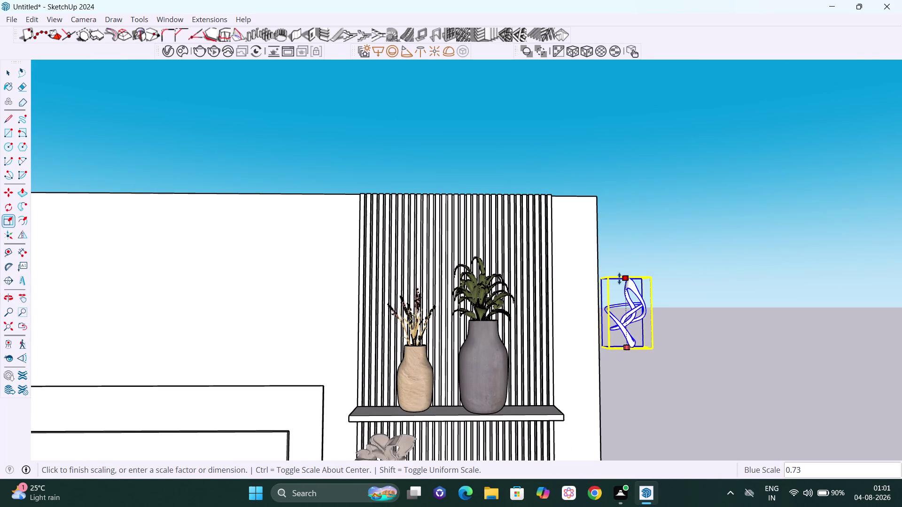
click(619, 279)
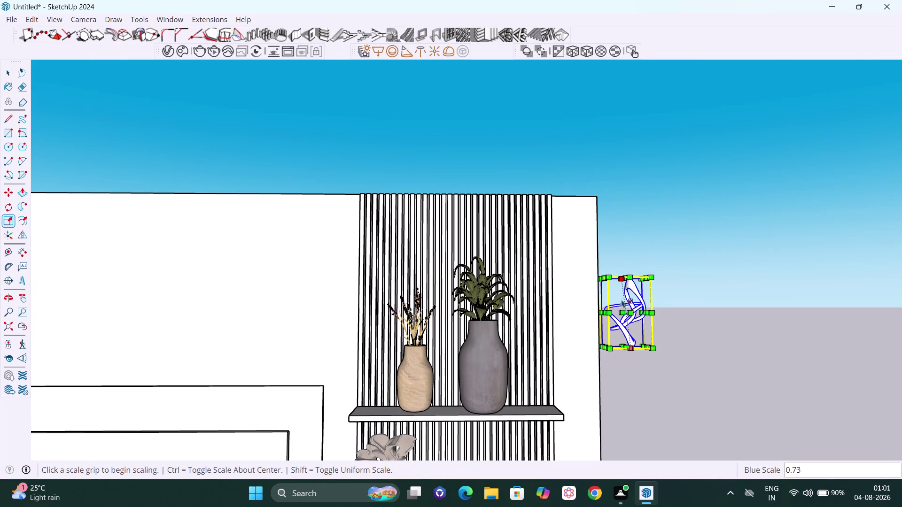
middle_drag(622, 312, 668, 331)
scroll(up, 3)
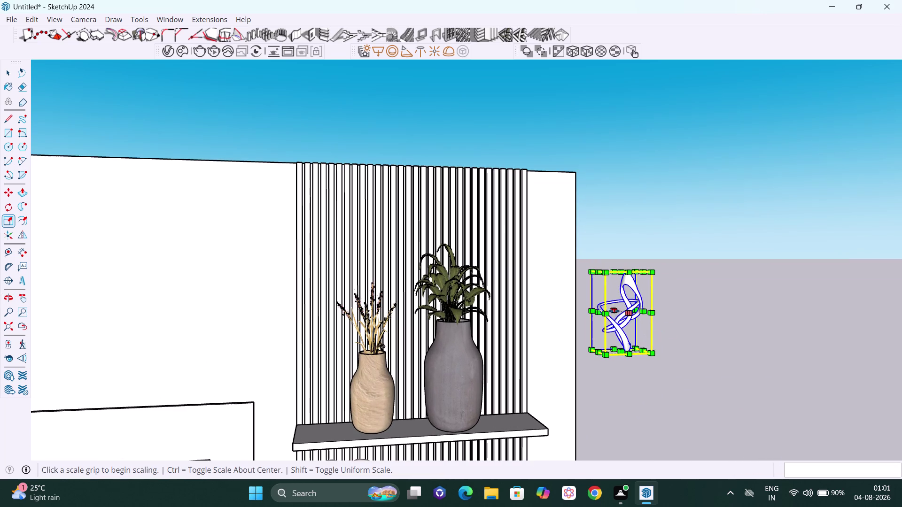
click(597, 315)
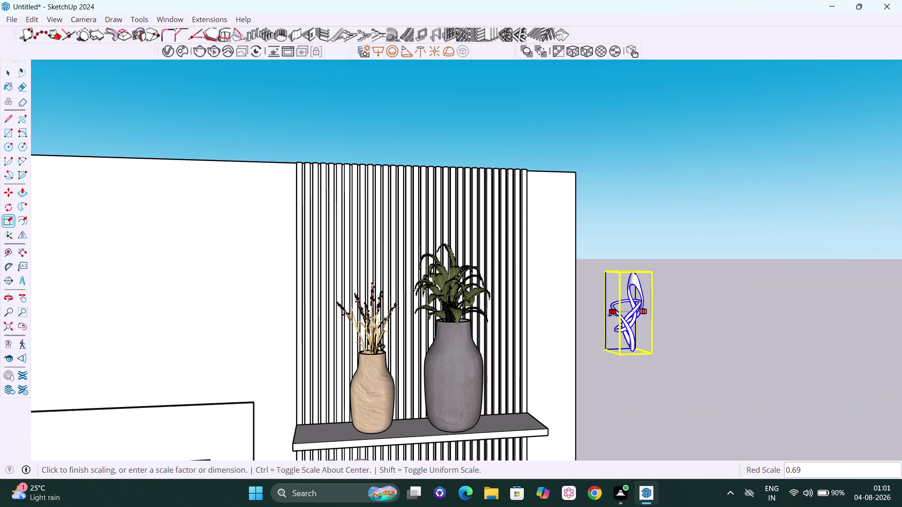
click(613, 315)
scroll(down, 3)
middle_drag(656, 393, 605, 367)
scroll(down, 3)
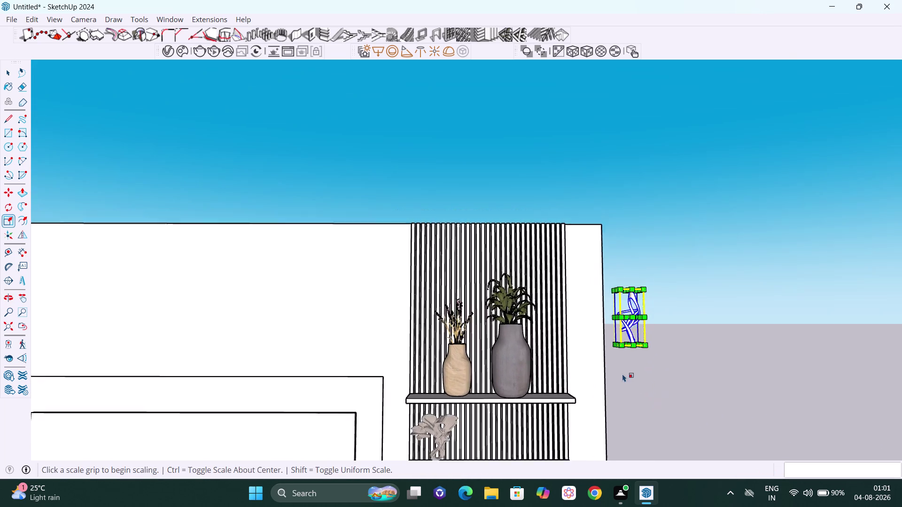
scroll(down, 3)
Exit scaling and frame the wall unit shelves with the sculpture.
key(space)
scroll(down, 3)
middle_drag(679, 373, 634, 385)
scroll(up, 3)
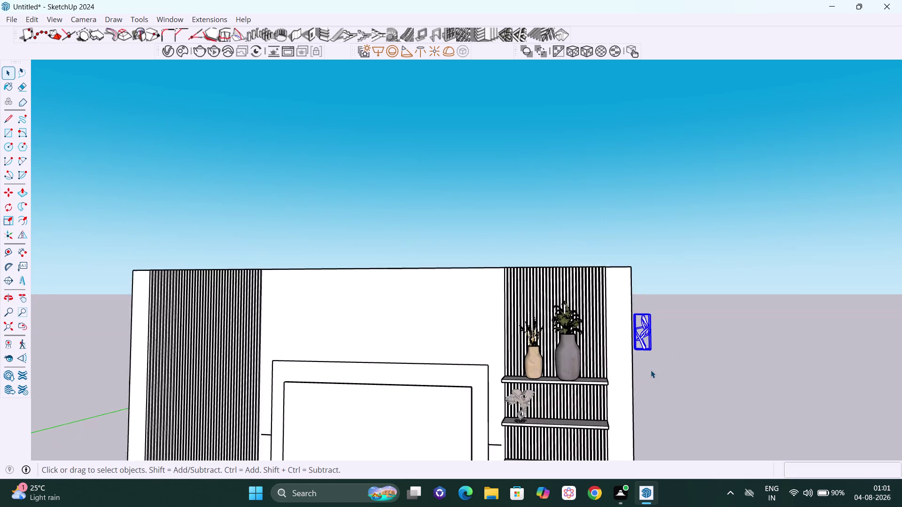
scroll(up, 3)
scroll(up, 3)
middle_drag(650, 370, 661, 389)
scroll(up, 3)
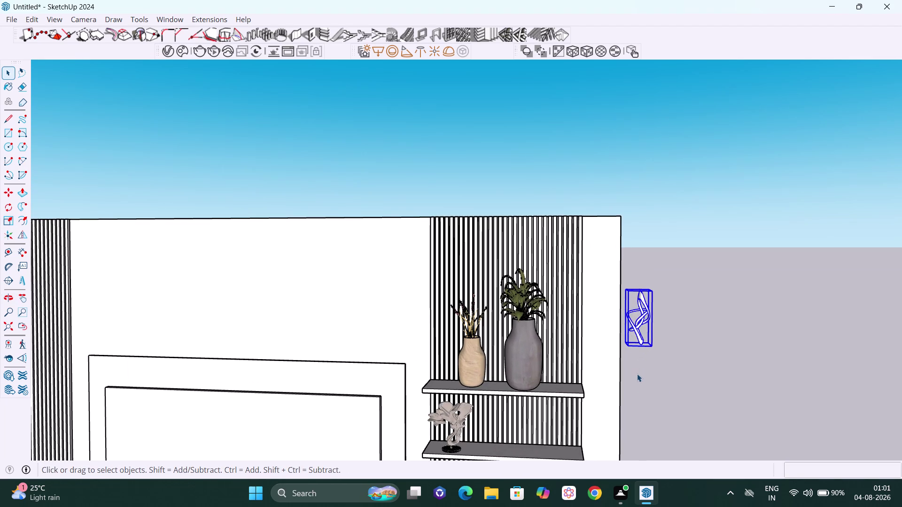
key(m)
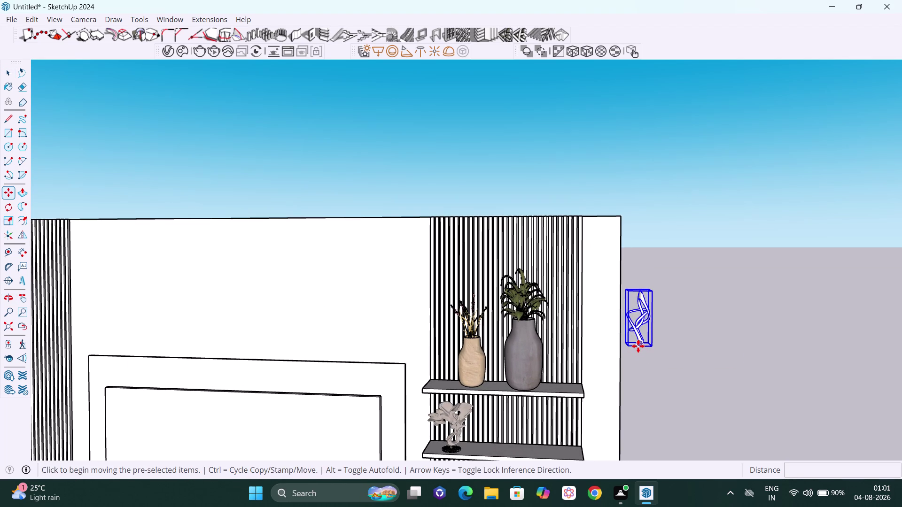
Move the sculpture by its base onto the lower shelf below the vases.
click(638, 346)
scroll(down, 3)
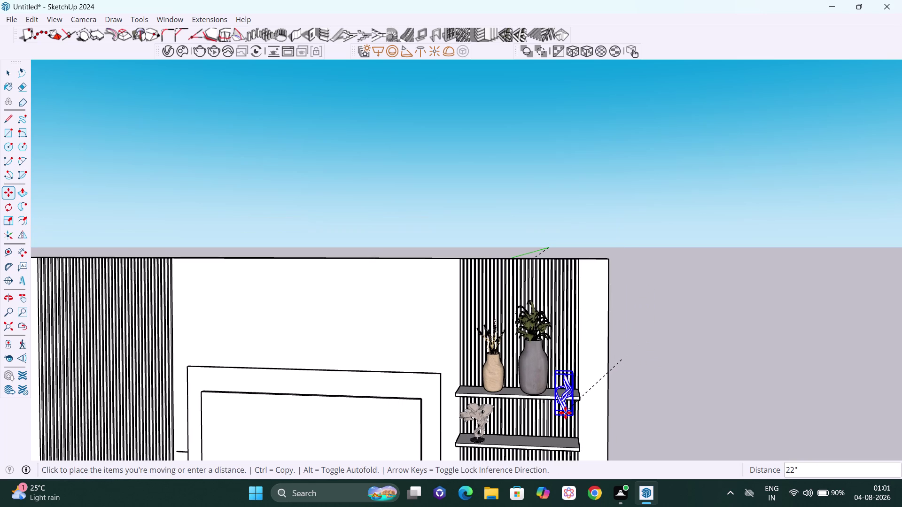
scroll(up, 3)
middle_drag(533, 452, 541, 426)
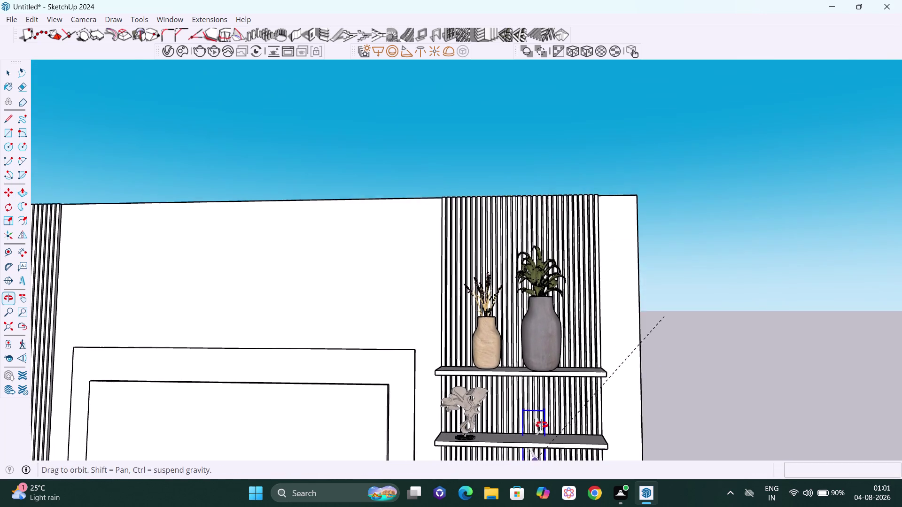
middle_drag(542, 426, 541, 425)
scroll(up, 3)
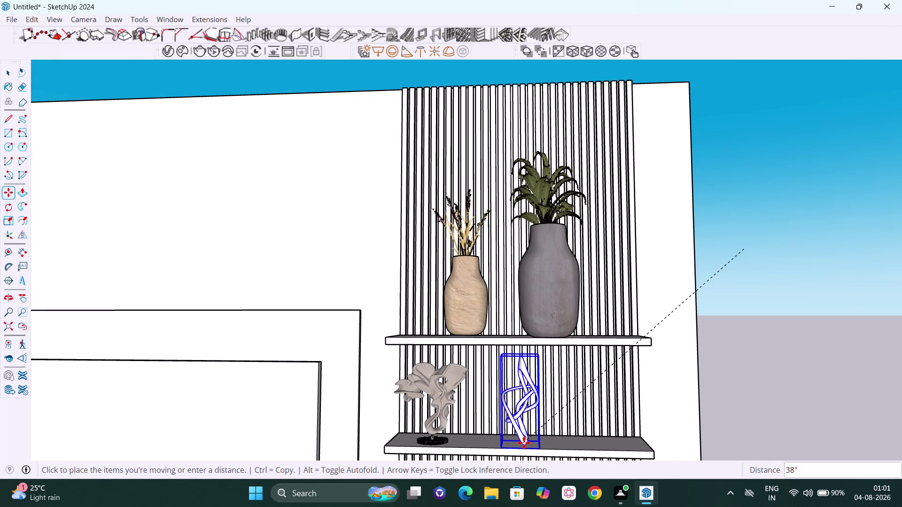
click(524, 443)
key(space)
Deselect the sculpture and orbit around the shelf to check its placement.
click(722, 407)
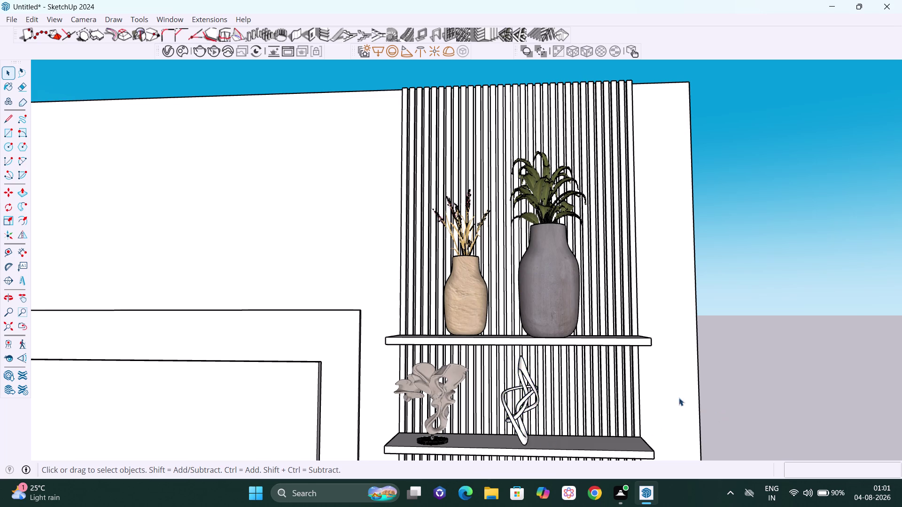
scroll(down, 3)
middle_drag(591, 425, 708, 409)
scroll(up, 3)
scroll(up, 3)
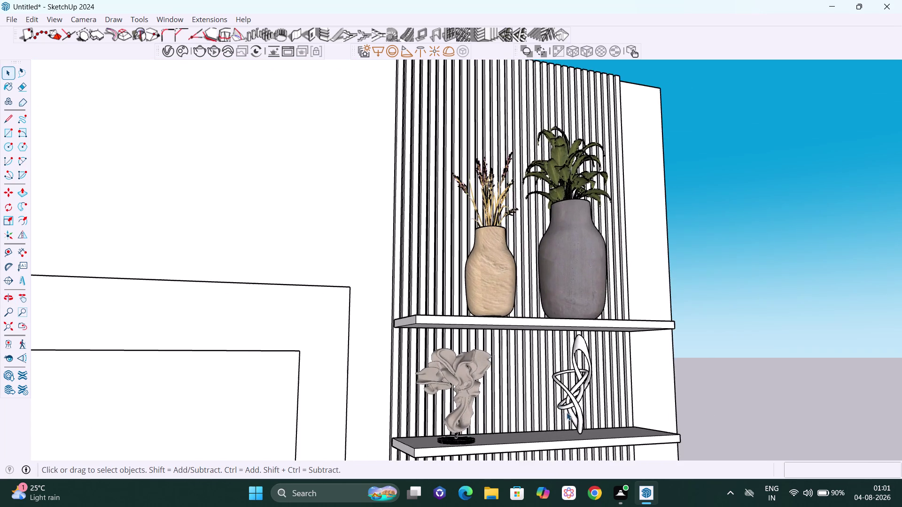
middle_drag(592, 432, 659, 421)
scroll(up, 3)
middle_drag(580, 435, 632, 417)
scroll(down, 3)
scroll(down, 3)
middle_drag(645, 435, 633, 440)
scroll(up, 3)
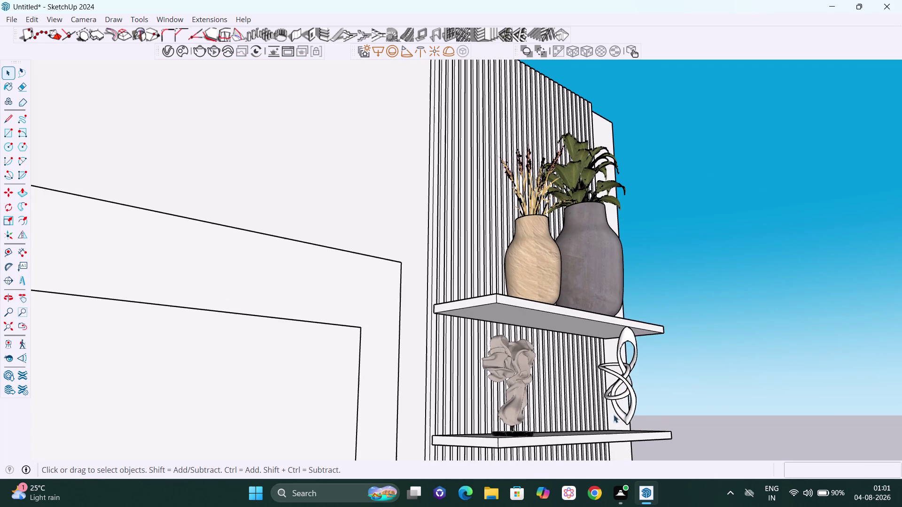
Reposition the twisted sculpture further back on the shelf.
click(632, 416)
middle_drag(632, 416, 633, 423)
key(m)
middle_drag(625, 428, 629, 449)
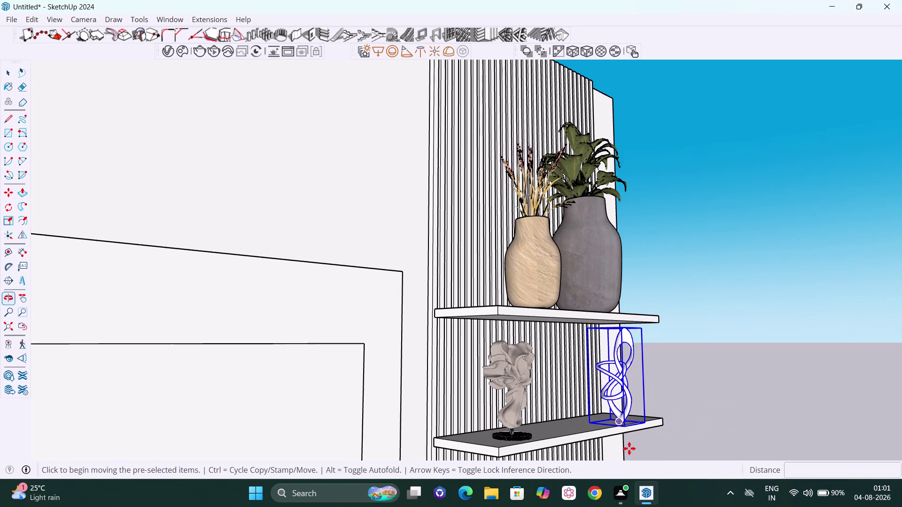
click(620, 421)
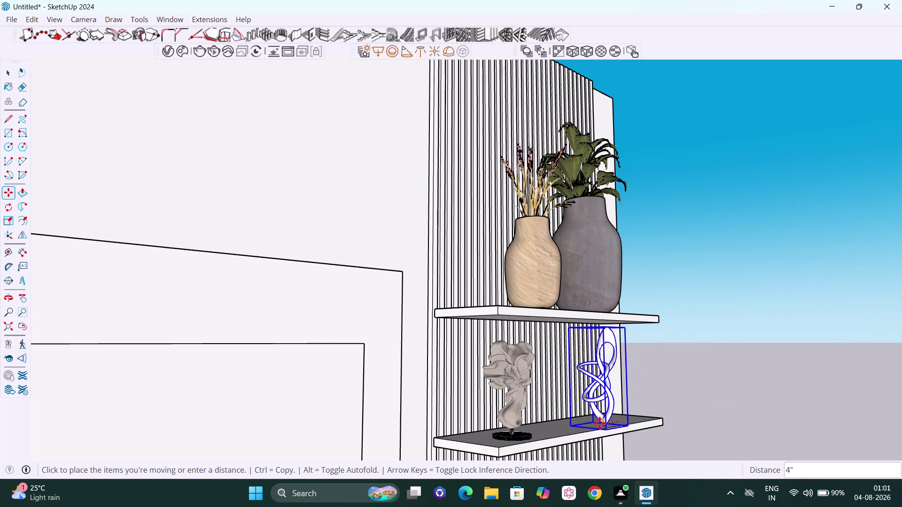
click(572, 428)
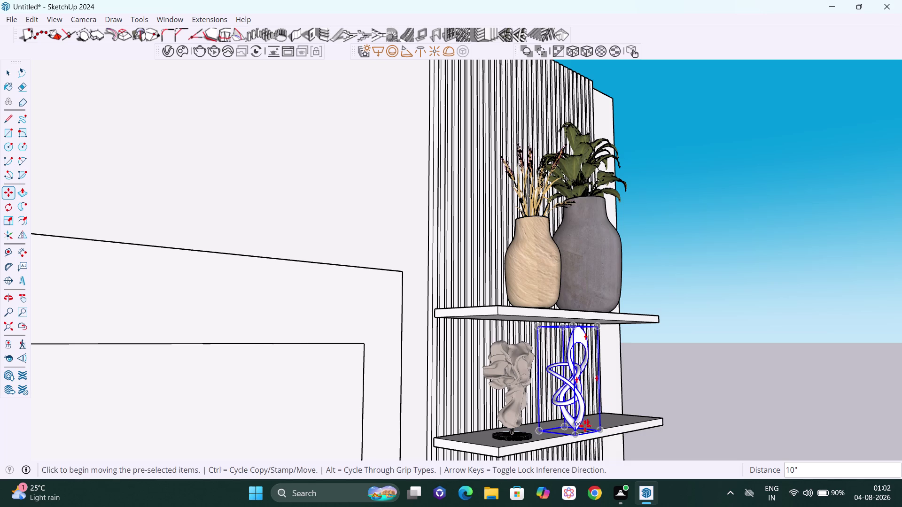
Orbit out to view the wall unit, then frame both sculptures on the shelf.
scroll(down, 3)
middle_drag(622, 427, 391, 365)
scroll(down, 3)
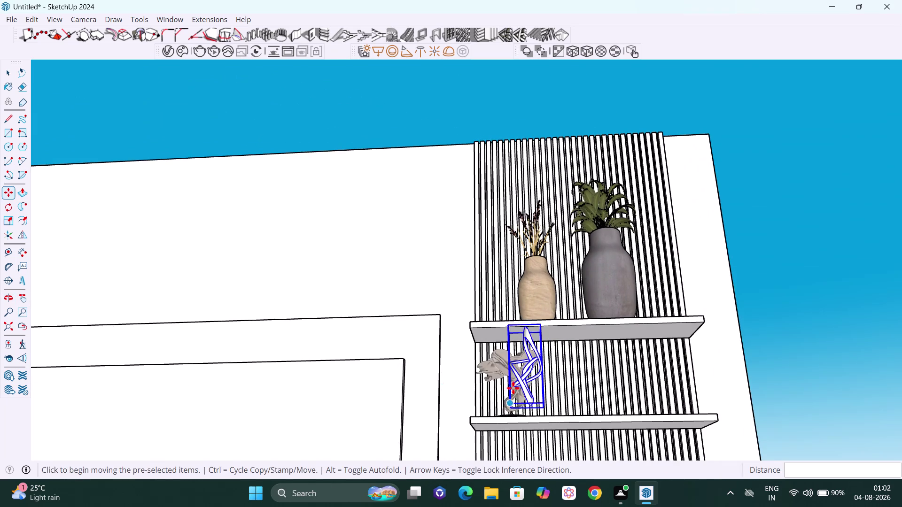
scroll(down, 3)
middle_drag(612, 440, 534, 414)
scroll(down, 3)
scroll(down, 3)
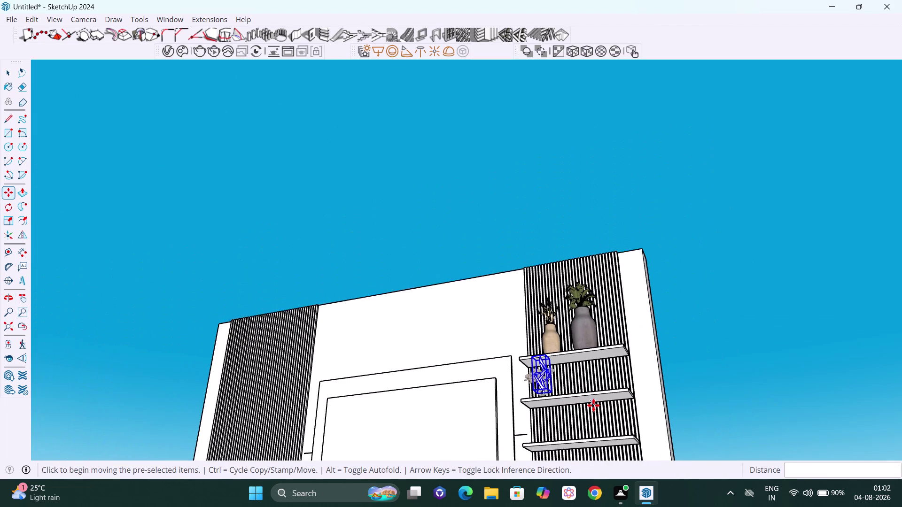
middle_drag(588, 416, 527, 506)
scroll(up, 3)
middle_drag(582, 394, 563, 420)
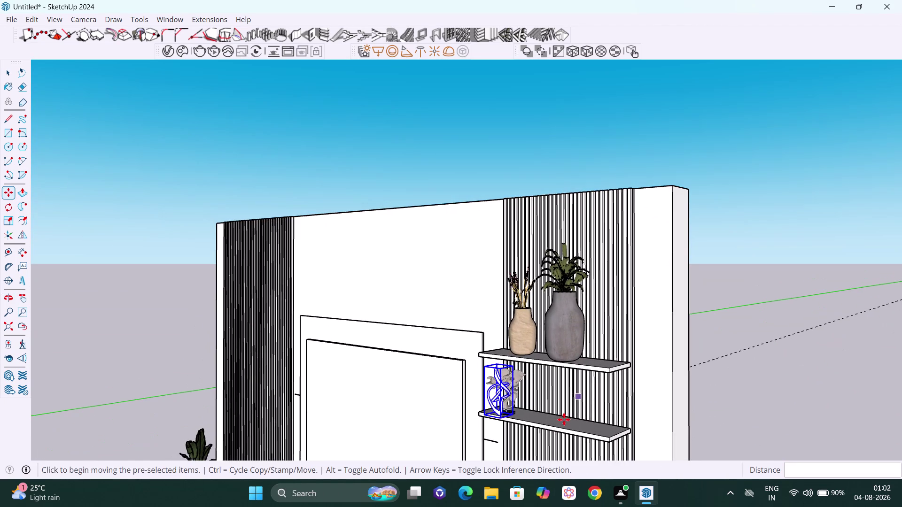
key(h)
drag(566, 401, 586, 275)
middle_drag(606, 278, 605, 281)
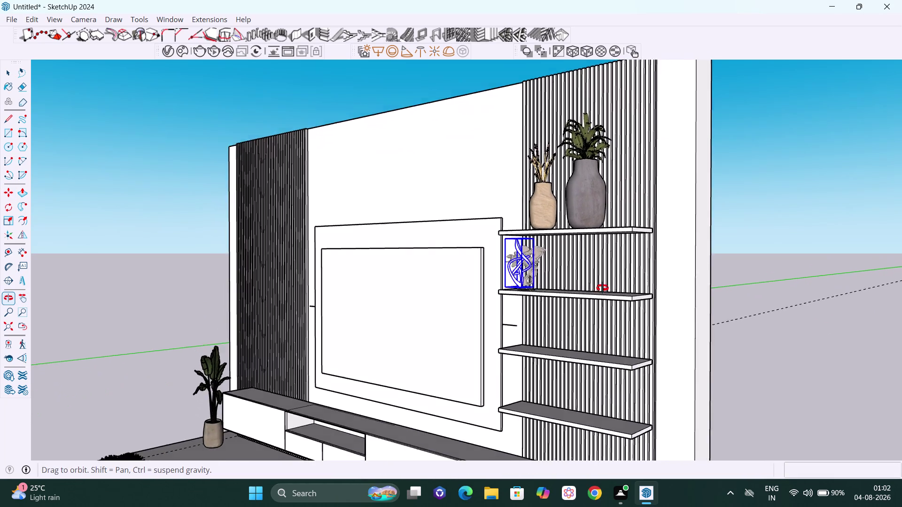
middle_drag(604, 281, 581, 363)
scroll(up, 3)
middle_drag(572, 332, 538, 329)
scroll(up, 3)
middle_drag(499, 333, 506, 360)
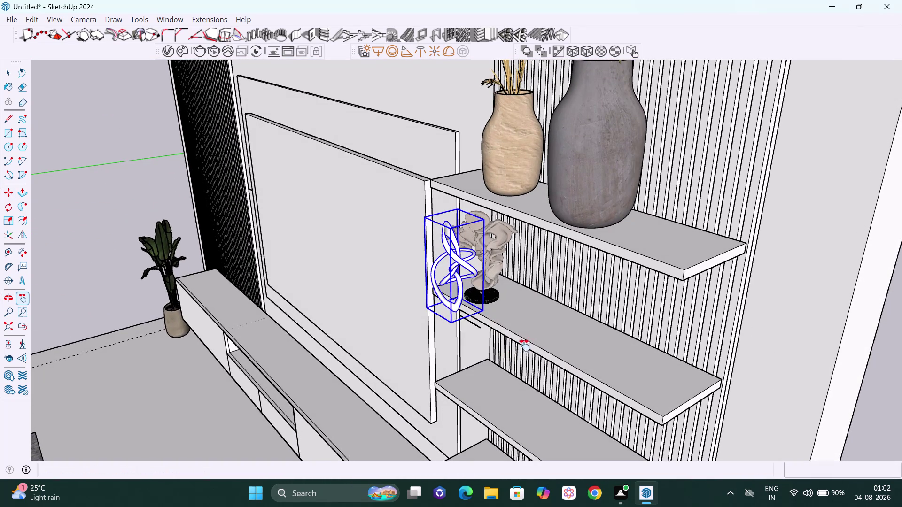
Move the twisted sculpture to the right of the crumpled sculpture, then deselect it.
key(m)
click(482, 311)
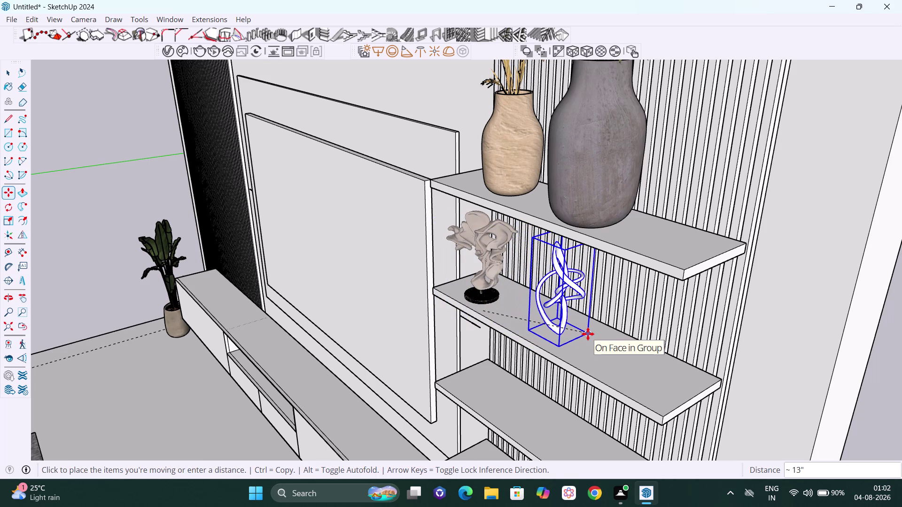
click(588, 334)
scroll(down, 3)
middle_drag(583, 352, 585, 348)
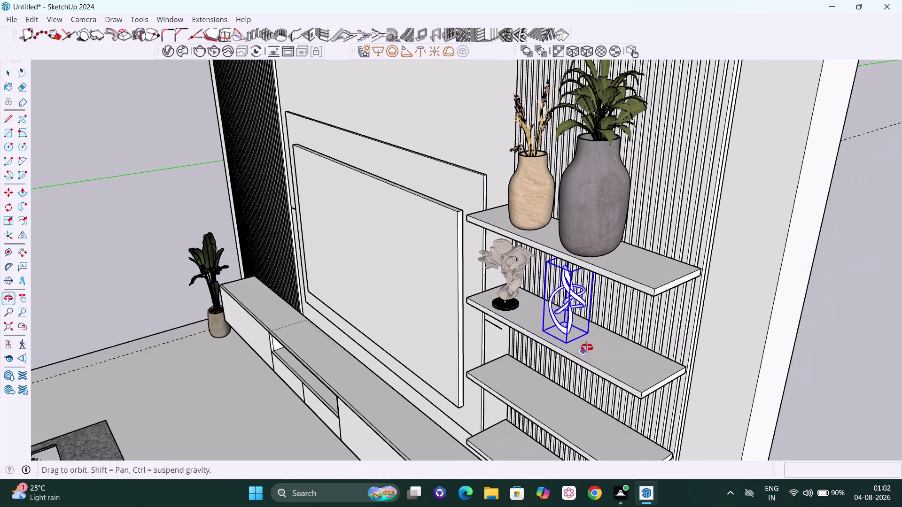
middle_drag(585, 349, 685, 304)
scroll(up, 3)
middle_drag(581, 315, 594, 313)
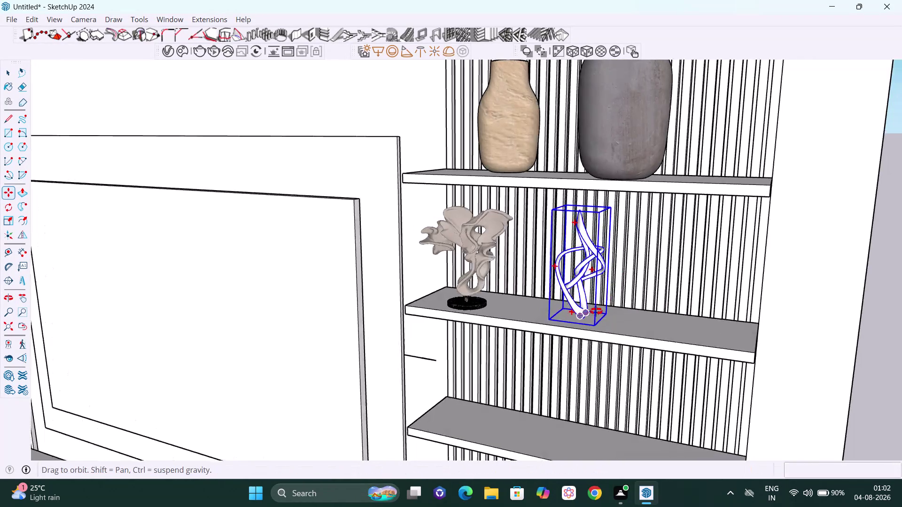
middle_drag(594, 312, 672, 277)
scroll(down, 3)
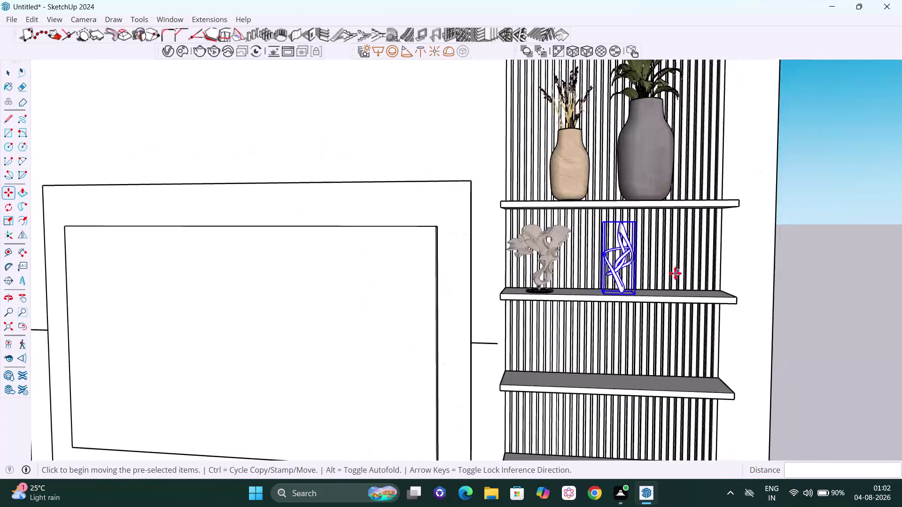
scroll(down, 3)
key(space)
click(804, 242)
Review the whole wall unit, then select the crumpled sculpture.
scroll(down, 3)
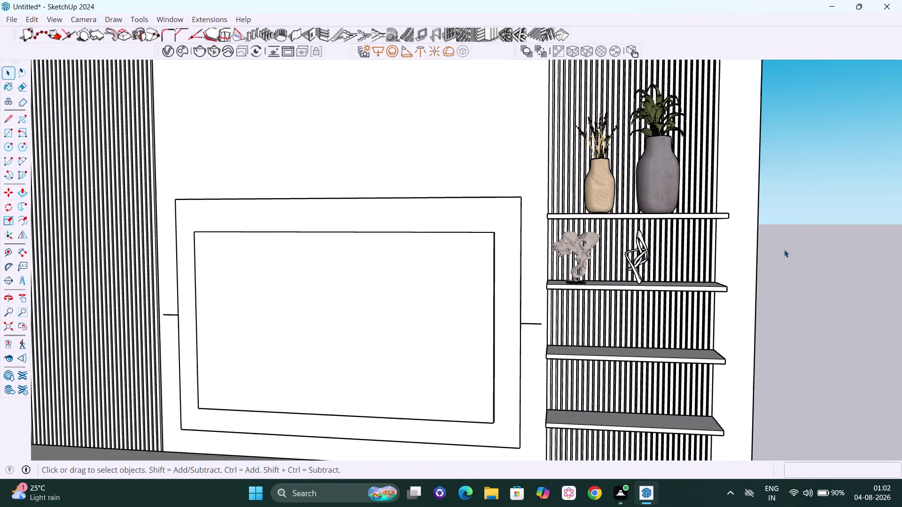
middle_drag(784, 250, 772, 228)
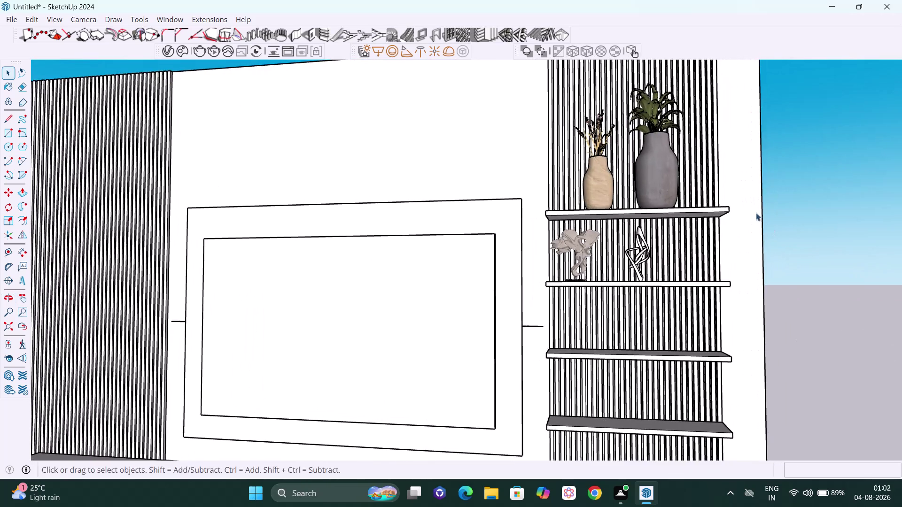
scroll(down, 3)
scroll(down, 3)
middle_drag(743, 235, 762, 299)
scroll(up, 3)
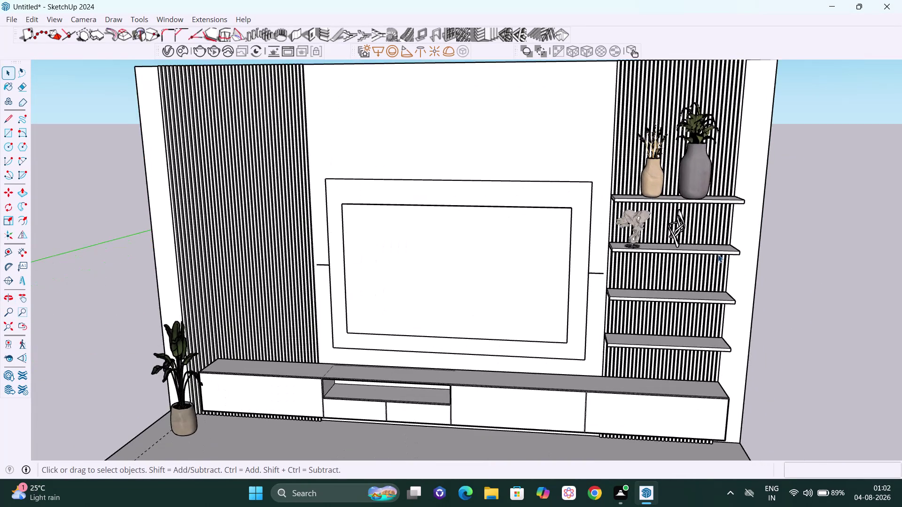
scroll(up, 3)
middle_drag(708, 254, 716, 285)
scroll(up, 3)
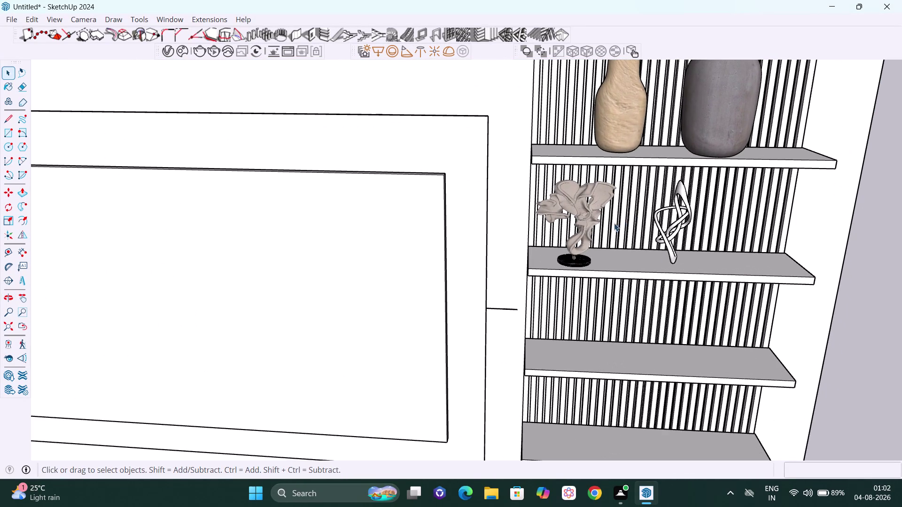
click(578, 225)
Move the crumpled sculpture about 3 inches right along the red axis.
key(m)
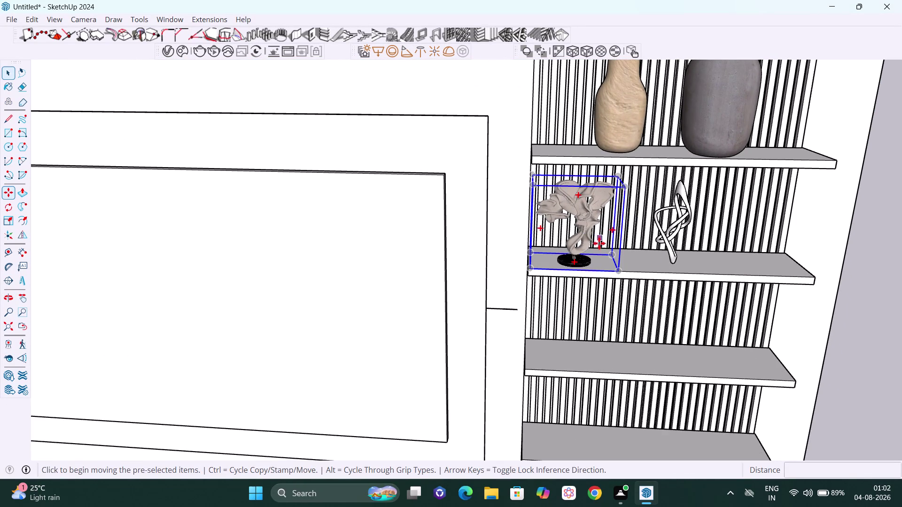
click(618, 269)
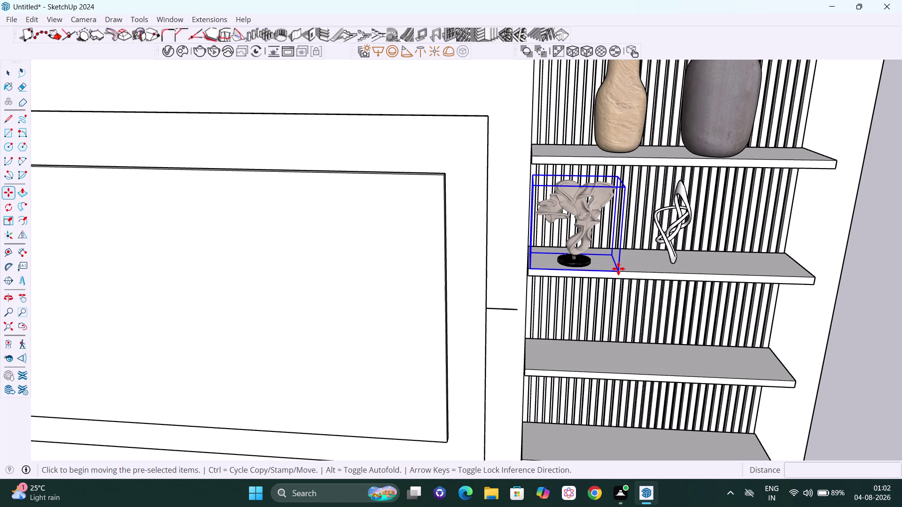
key(Right)
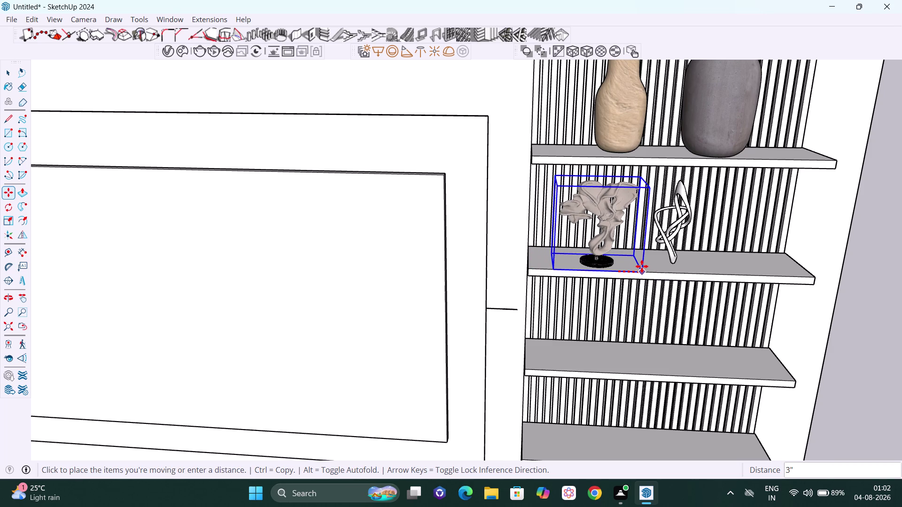
click(642, 266)
key(space)
scroll(down, 3)
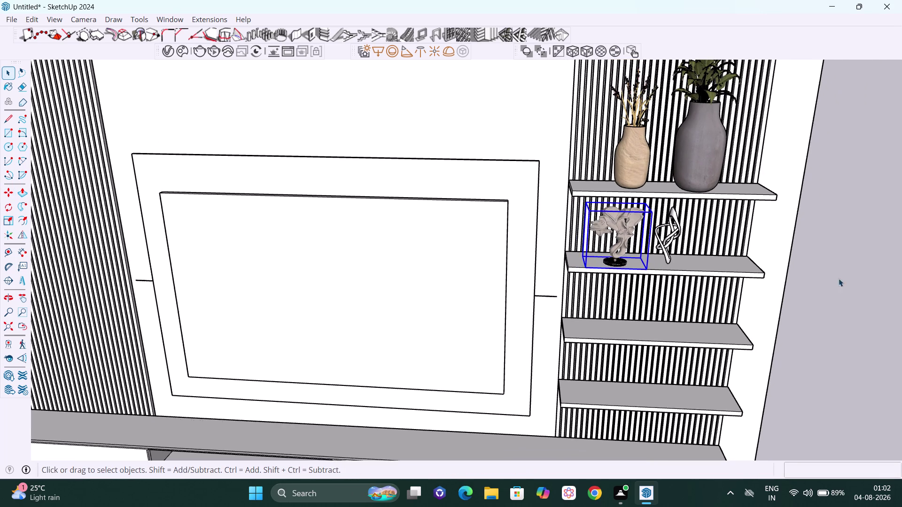
click(862, 276)
Orbit out to face the whole TV wall and open the windows list.
scroll(down, 3)
middle_drag(846, 293, 490, 248)
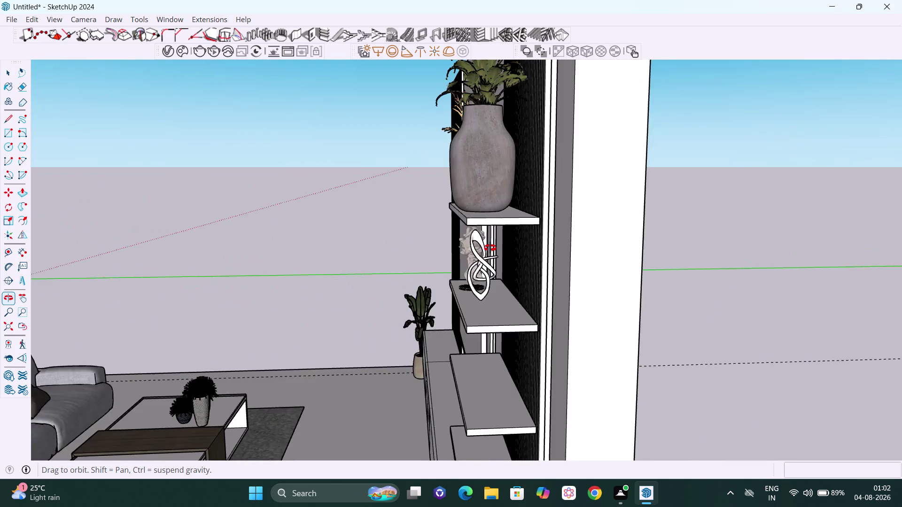
middle_drag(490, 248, 724, 217)
scroll(down, 3)
middle_drag(762, 237, 792, 281)
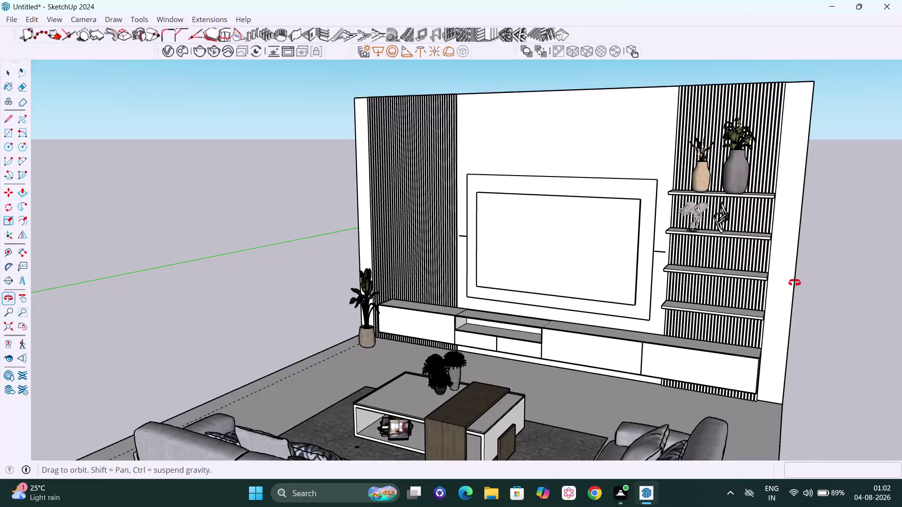
middle_drag(792, 281, 886, 260)
scroll(up, 3)
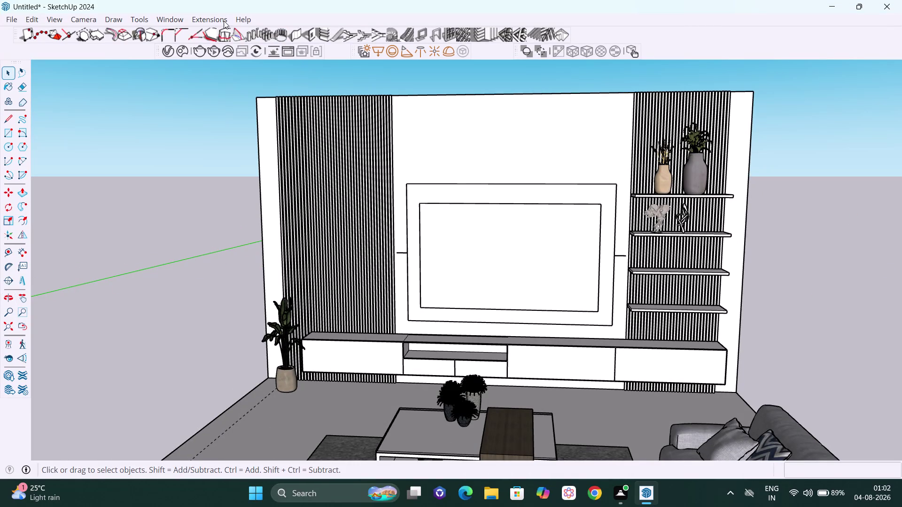
click(165, 18)
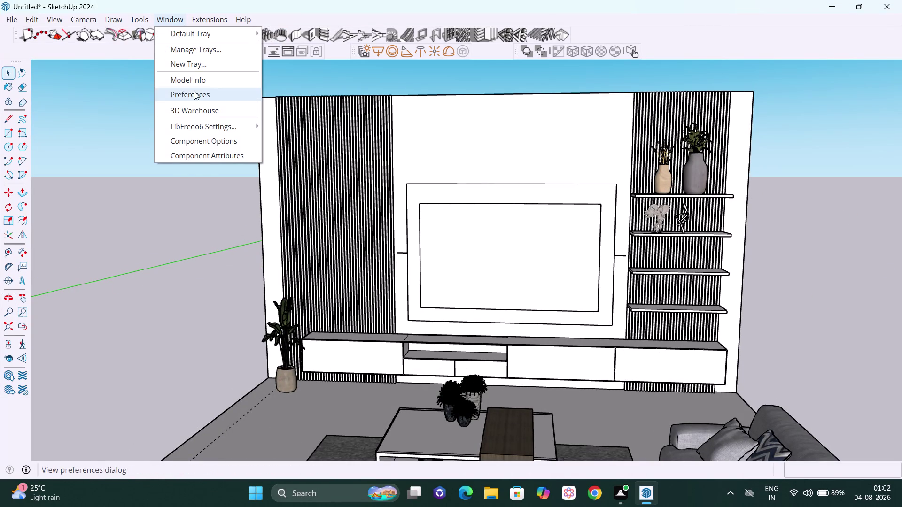
Open 3D Warehouse and clear the previous modern sculpture search.
click(197, 112)
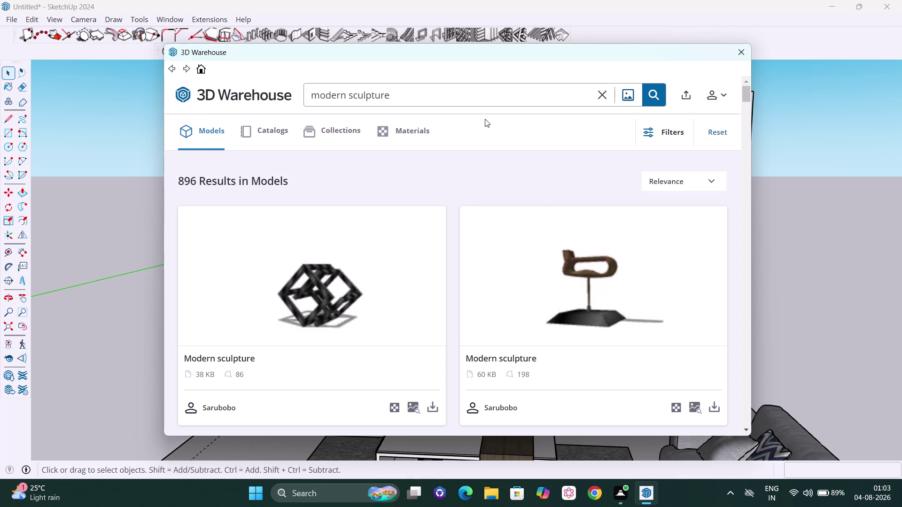
click(452, 100)
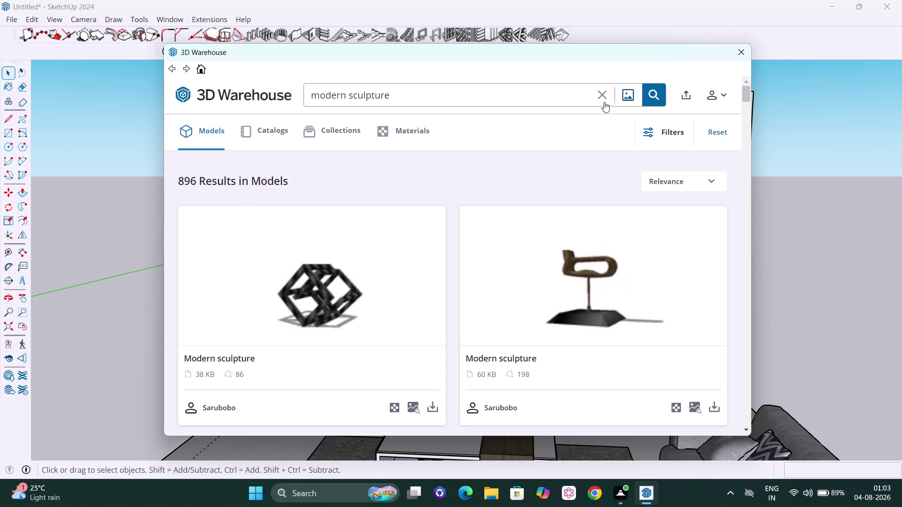
click(605, 93)
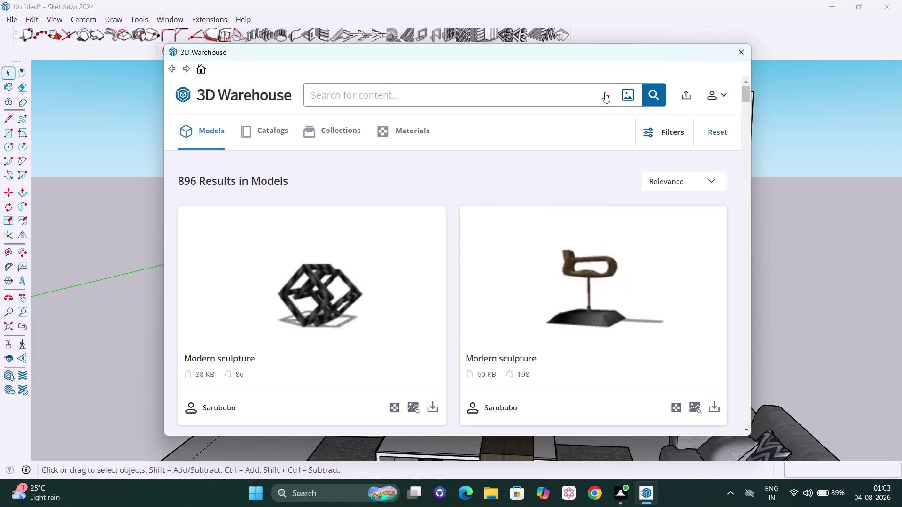
Search 3D Warehouse for 'ceramic vase' instead of the partly typed 'indoor plant'.
text(ind)
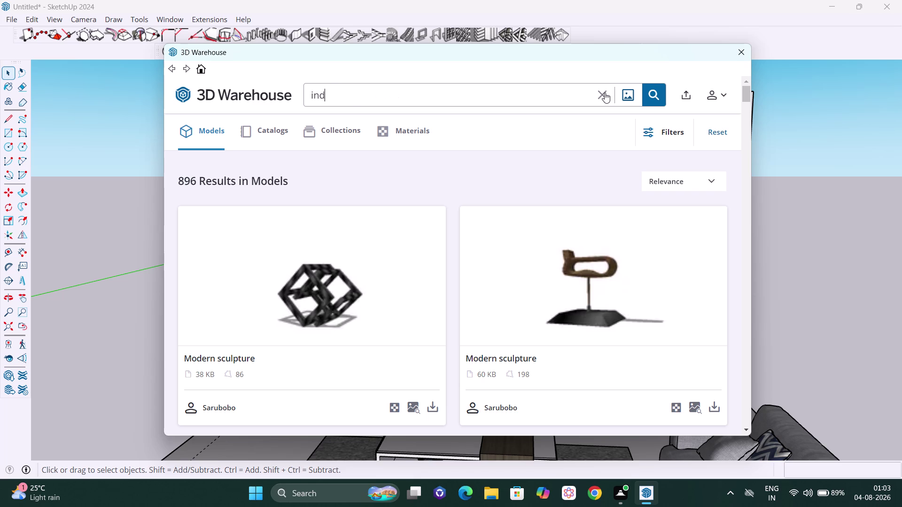
text(oor pla)
text(nt)
key(BackSpace)
key(BackSpace)
key(BackSpace)
text(cer)
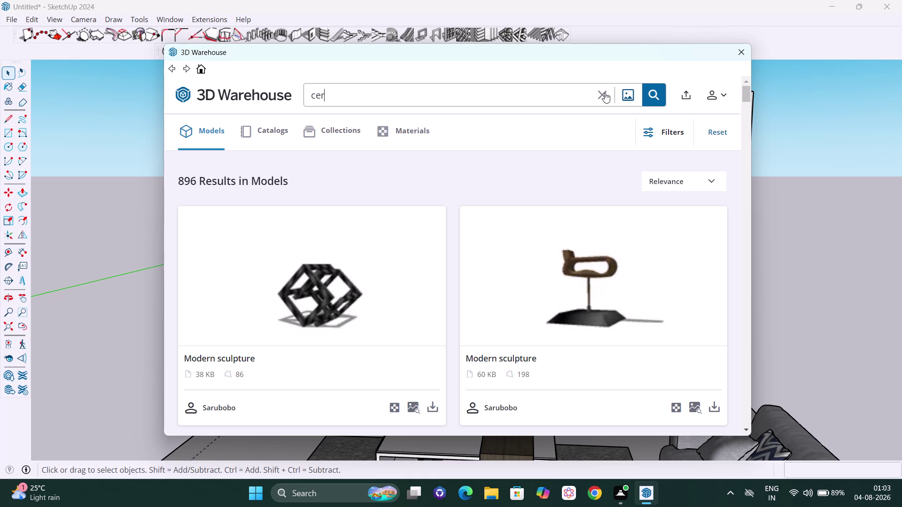
text(amic v)
text(ase)
key(Return)
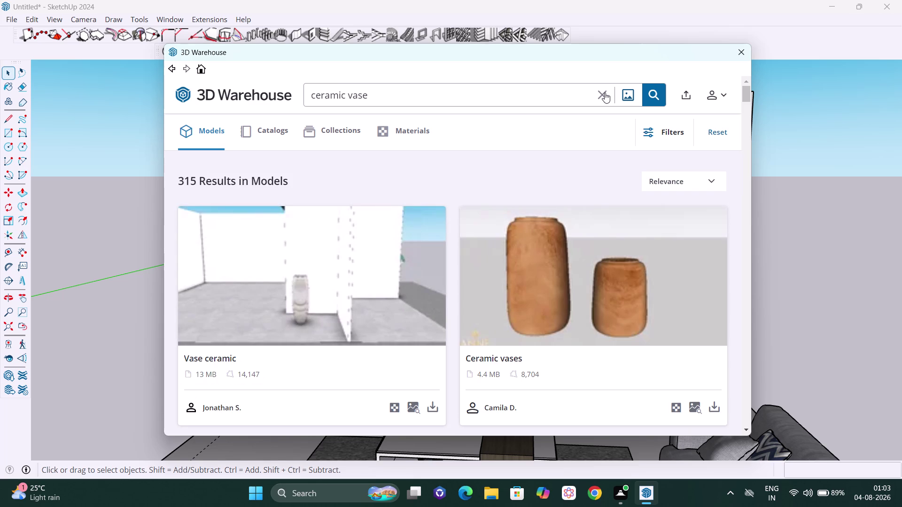
scroll(down, 3)
scroll(down, 3)
scroll(down, 3)
scroll(down, 3)
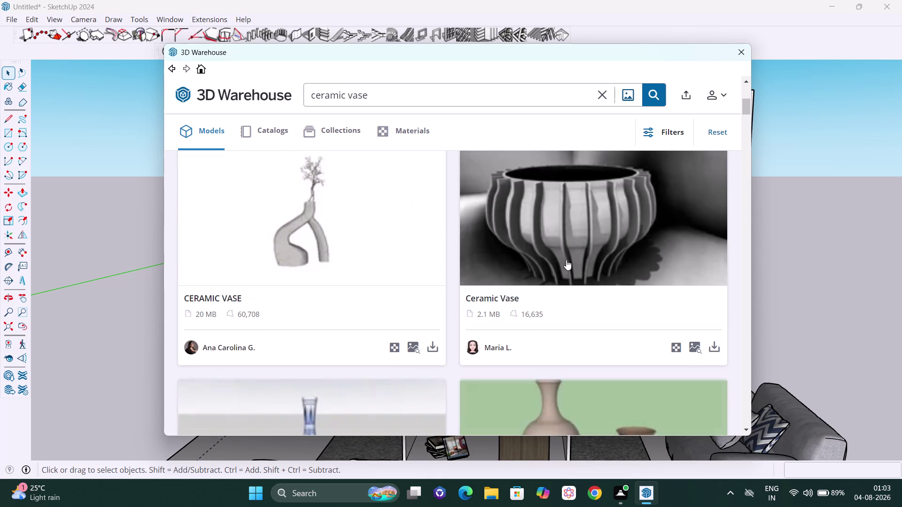
scroll(down, 3)
scroll(down, 3)
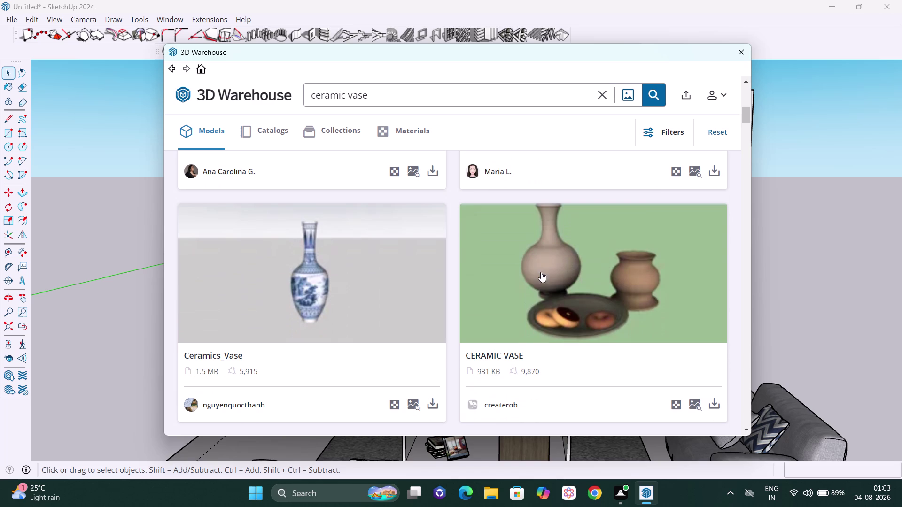
scroll(down, 3)
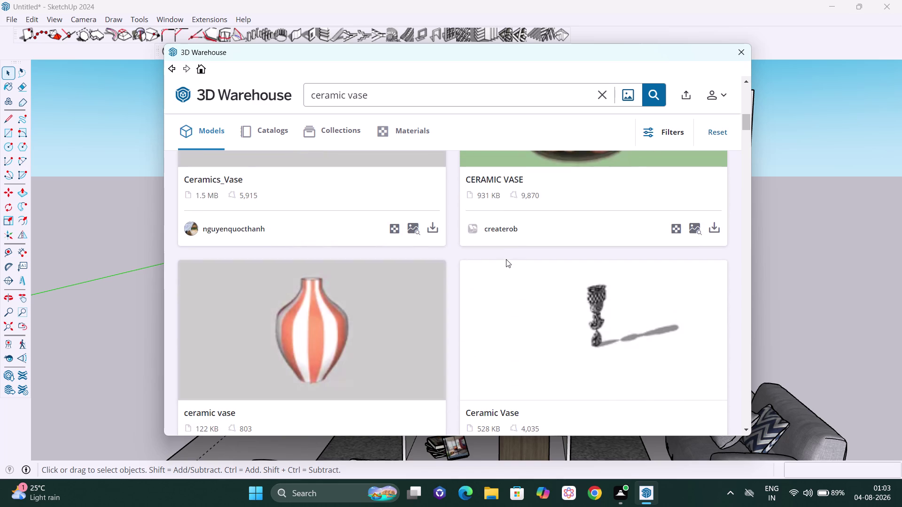
scroll(down, 3)
scroll(down, 3)
scroll(down, 3)
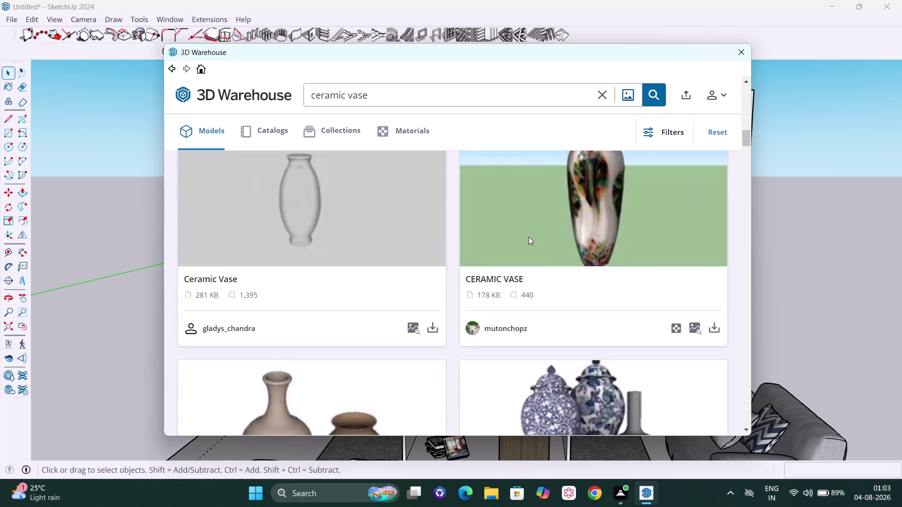
scroll(down, 3)
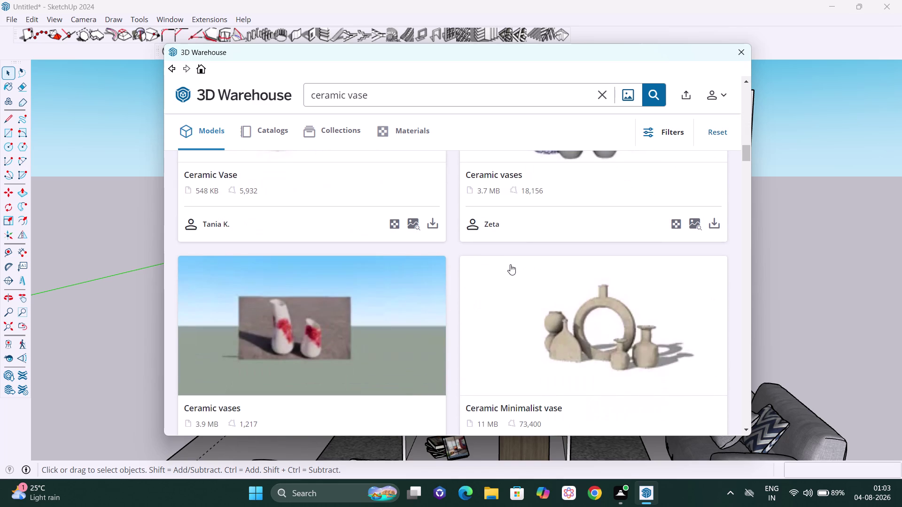
scroll(down, 3)
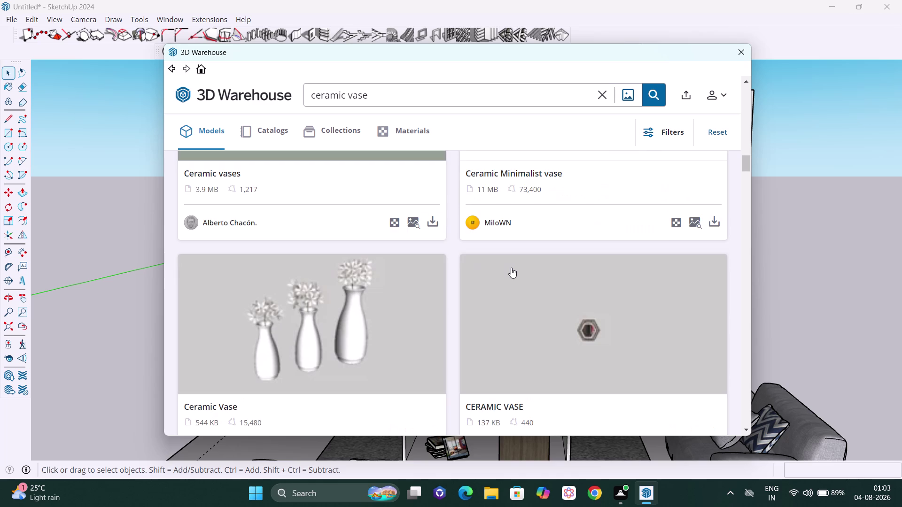
scroll(down, 3)
scroll(down, 3)
scroll(down, 3)
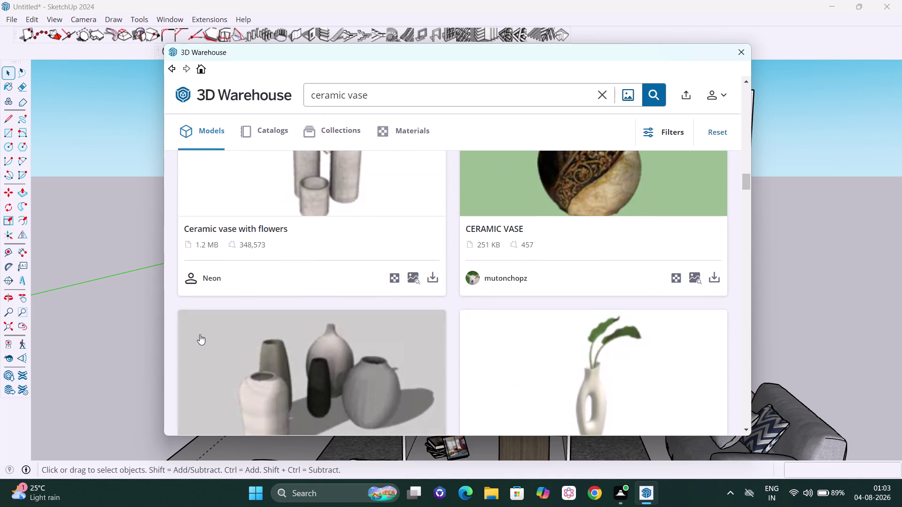
scroll(down, 3)
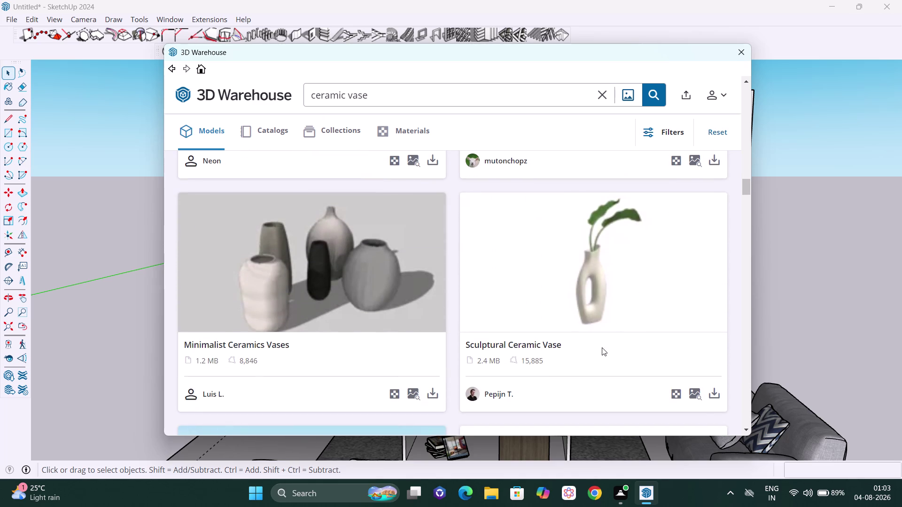
click(717, 392)
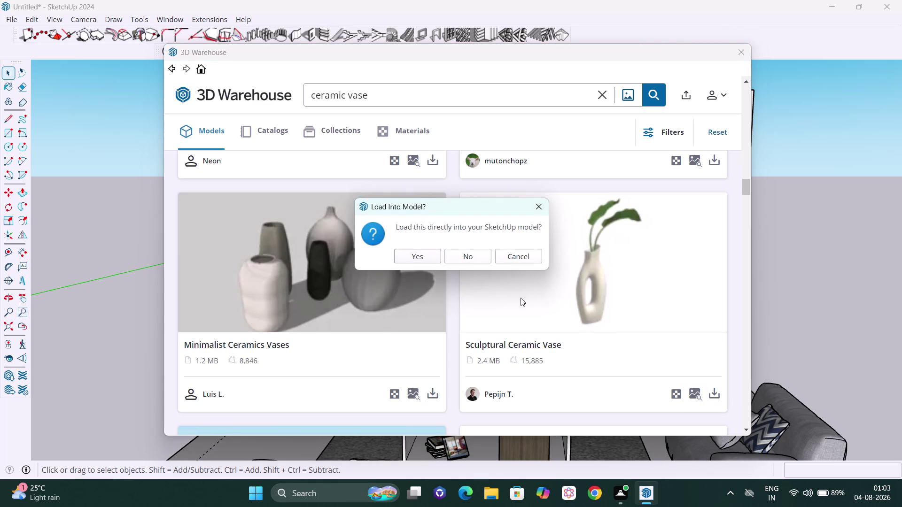
click(543, 206)
scroll(up, 3)
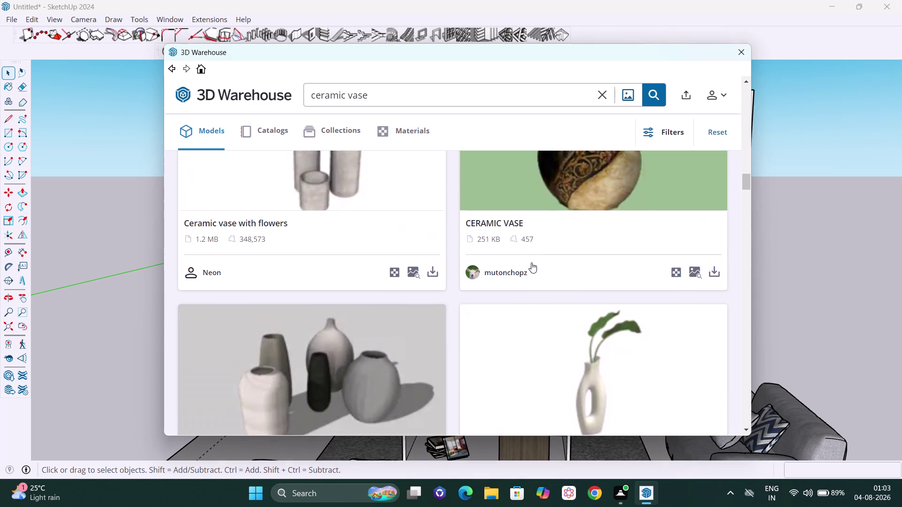
scroll(up, 3)
scroll(up, 3)
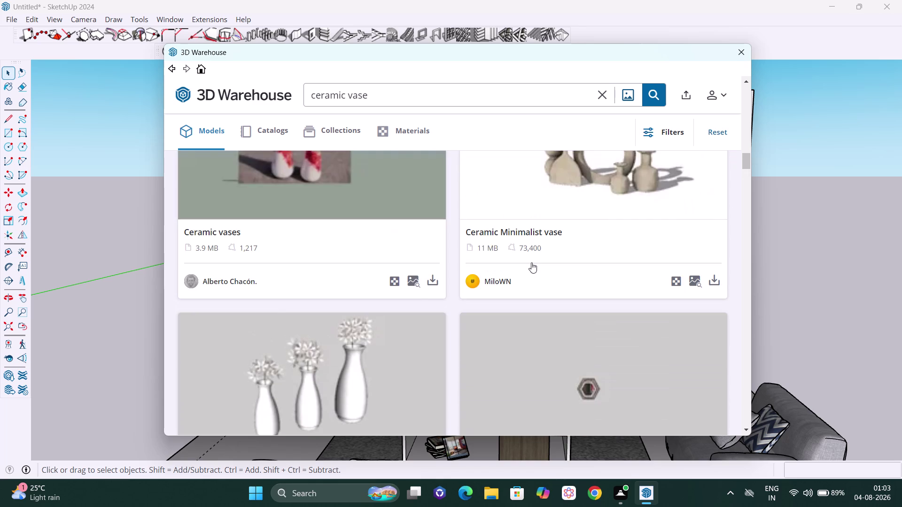
scroll(down, 3)
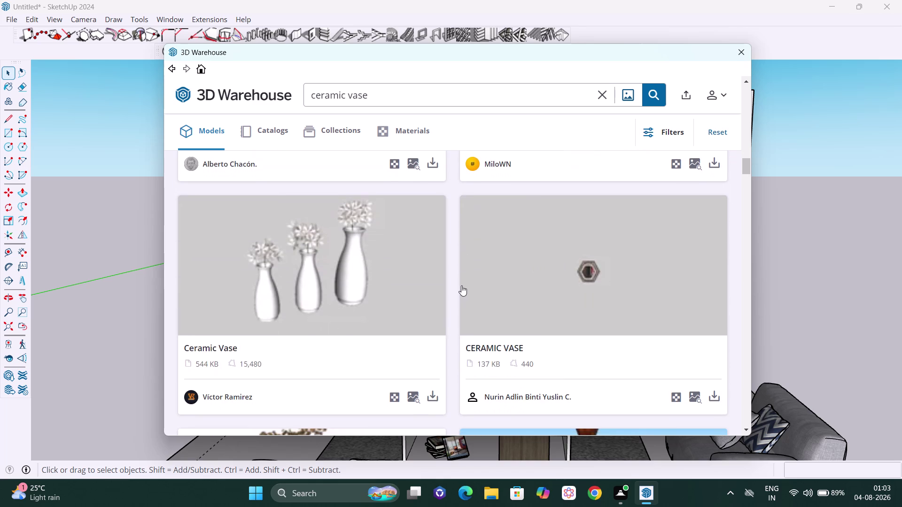
scroll(down, 3)
scroll(down, 3)
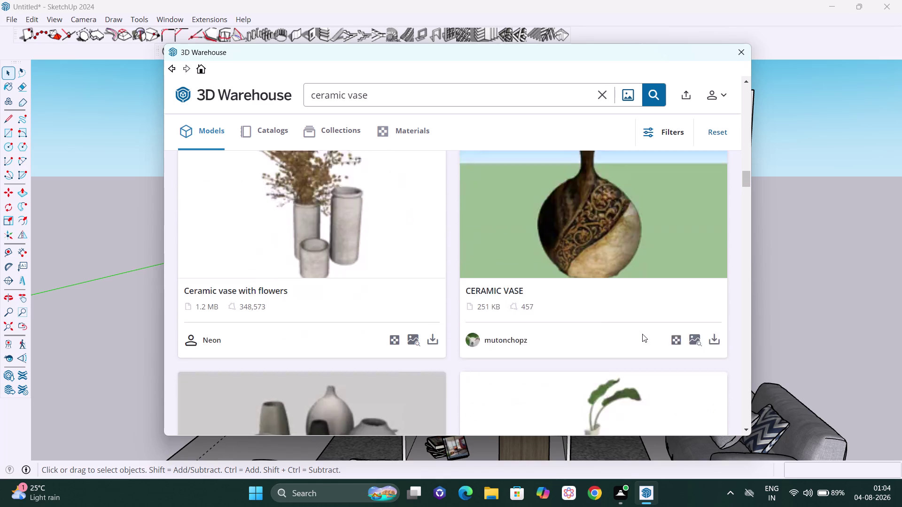
scroll(down, 3)
scroll(up, 3)
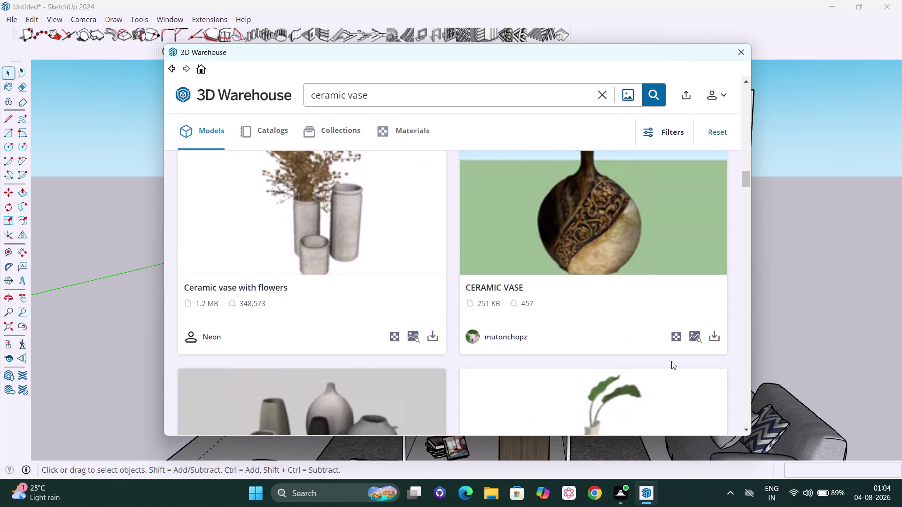
scroll(up, 3)
scroll(down, 3)
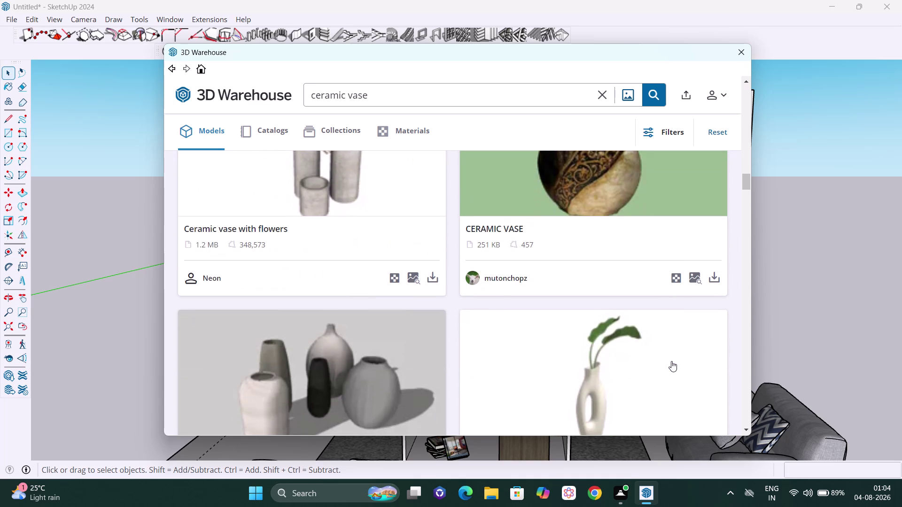
scroll(down, 3)
scroll(up, 3)
scroll(up, 3)
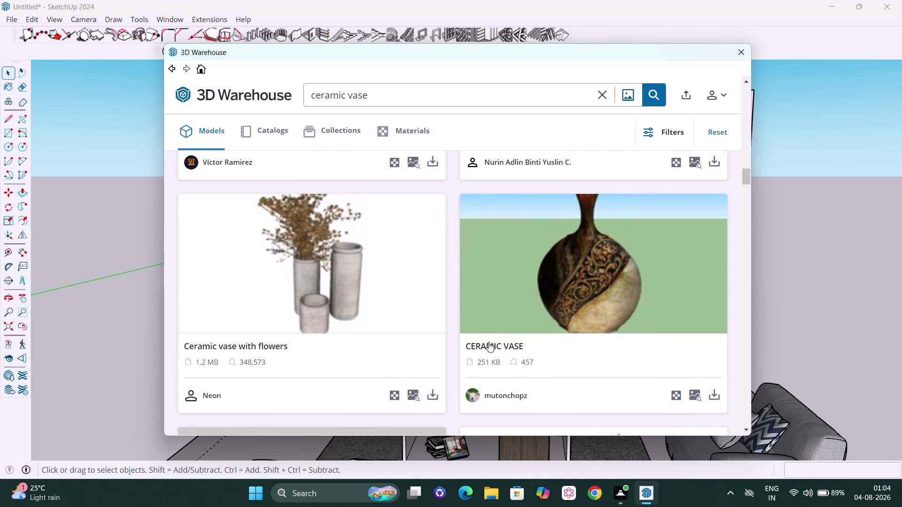
scroll(down, 3)
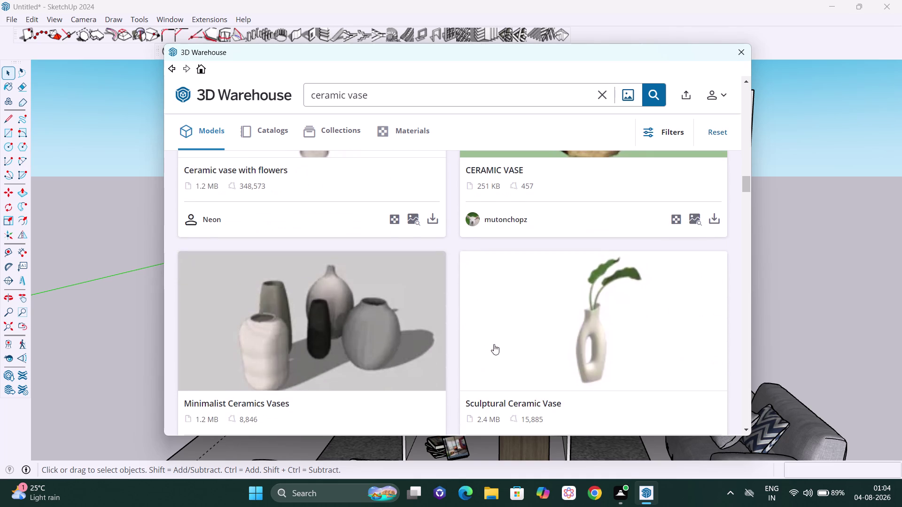
scroll(down, 3)
scroll(down, 3)
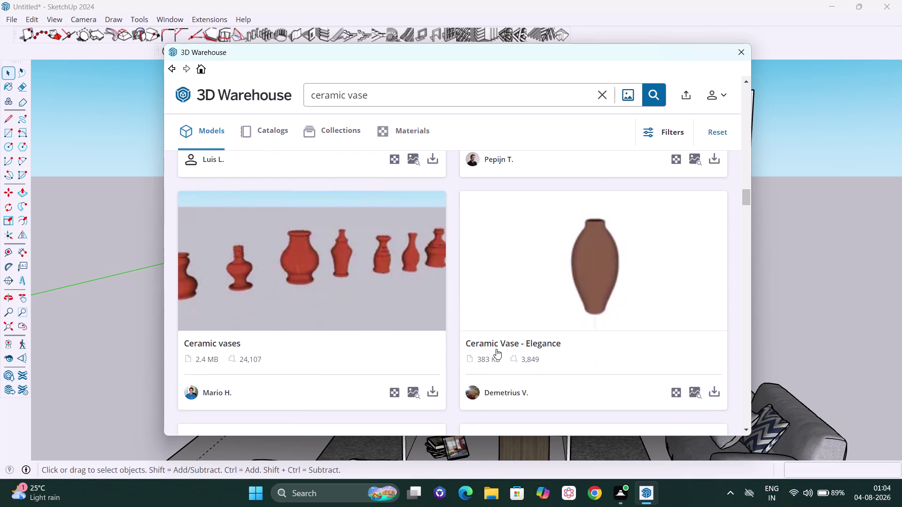
scroll(down, 3)
scroll(down, 3)
scroll(down, 3)
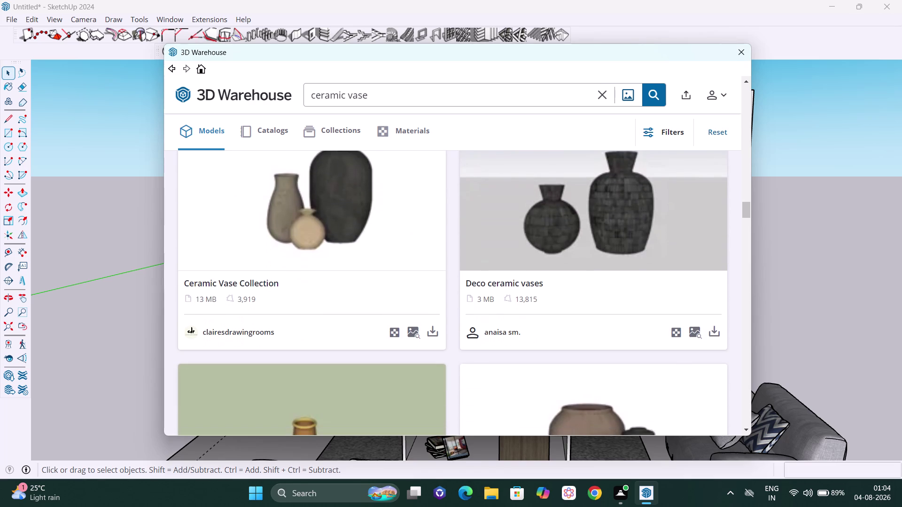
scroll(down, 3)
scroll(down, 3)
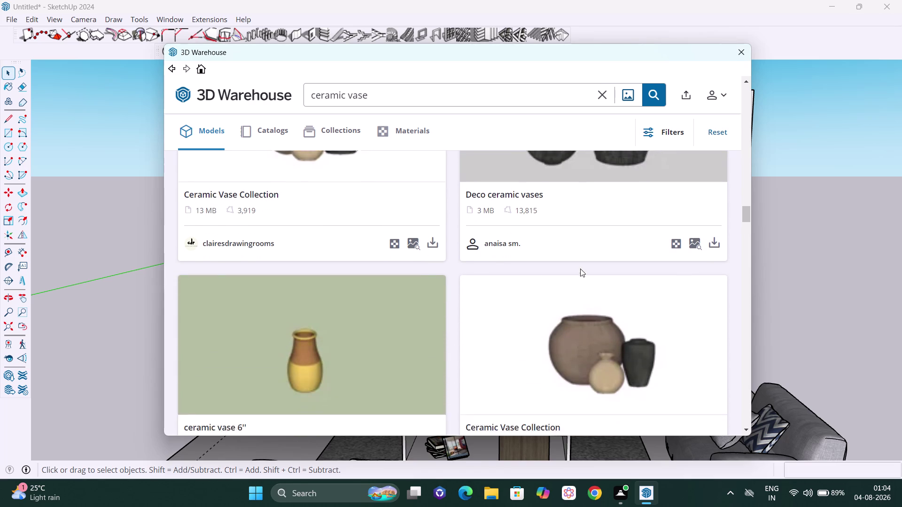
scroll(down, 3)
scroll(down, 3)
scroll(down, 3)
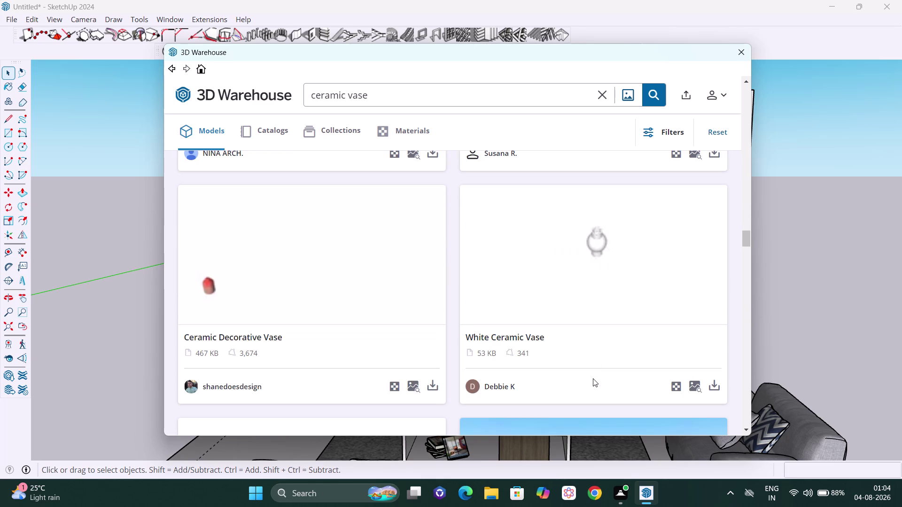
scroll(down, 3)
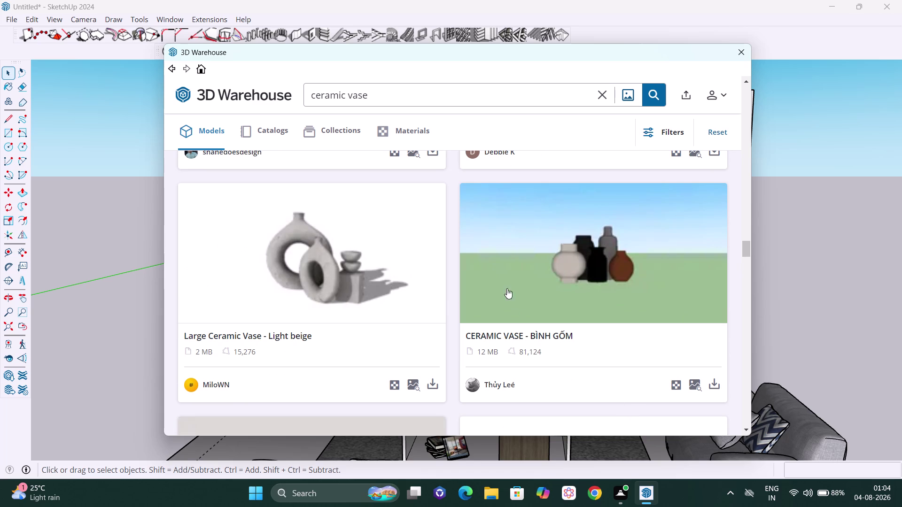
scroll(down, 3)
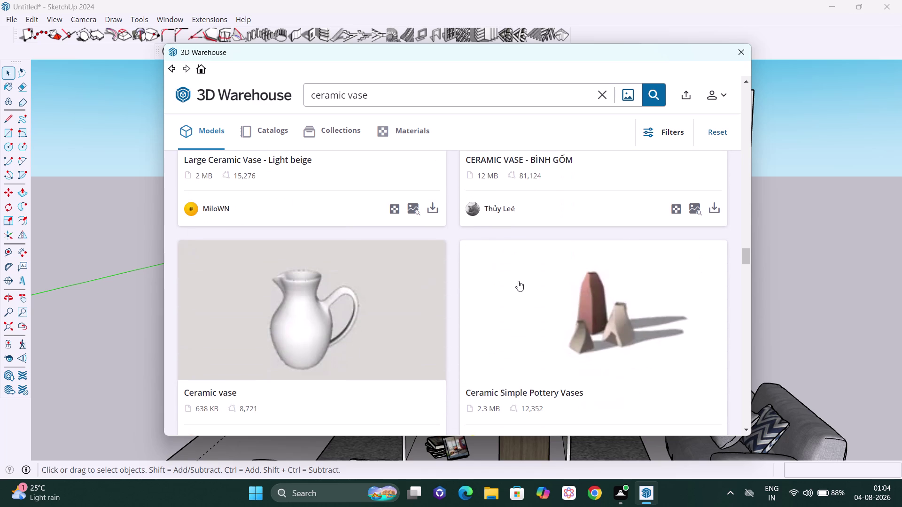
scroll(down, 3)
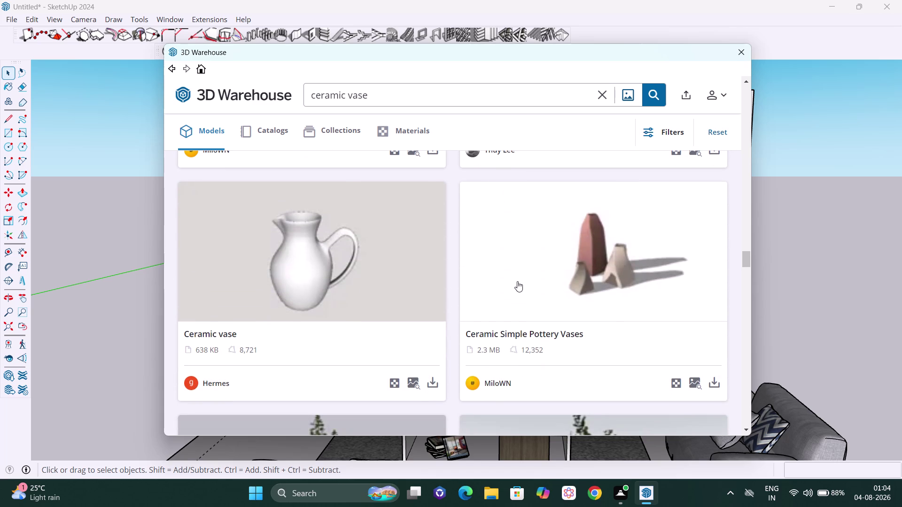
scroll(down, 3)
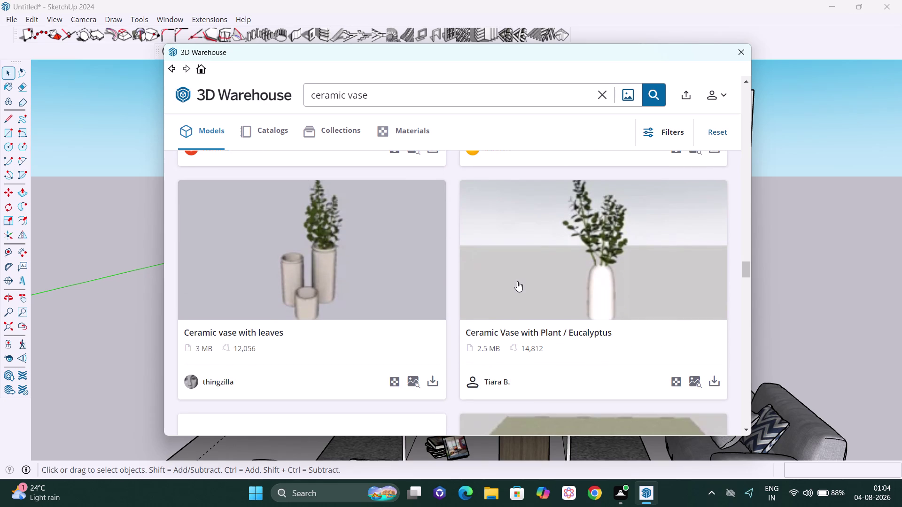
scroll(down, 3)
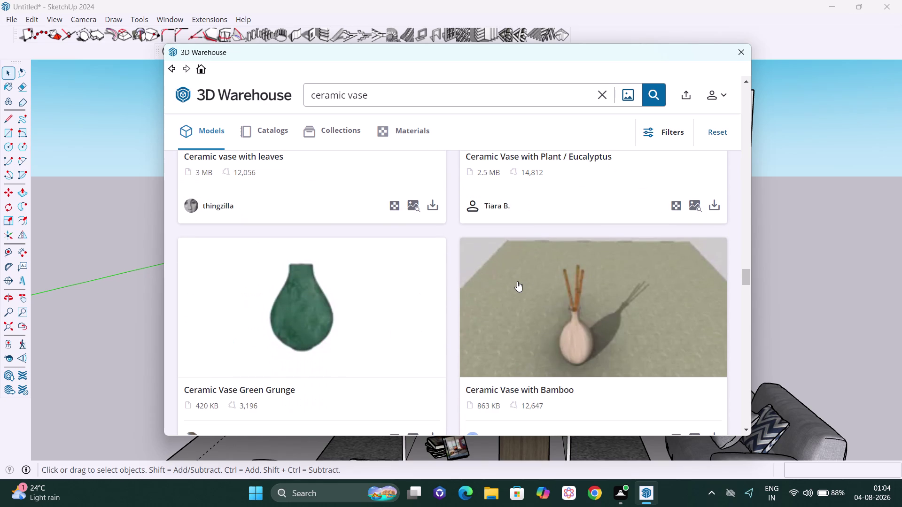
scroll(down, 3)
scroll(down, 3)
scroll(down, 3)
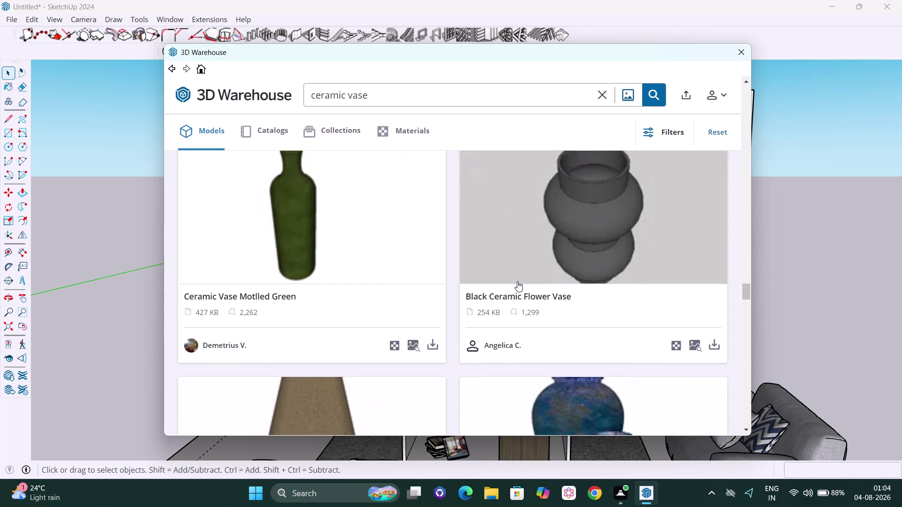
scroll(down, 3)
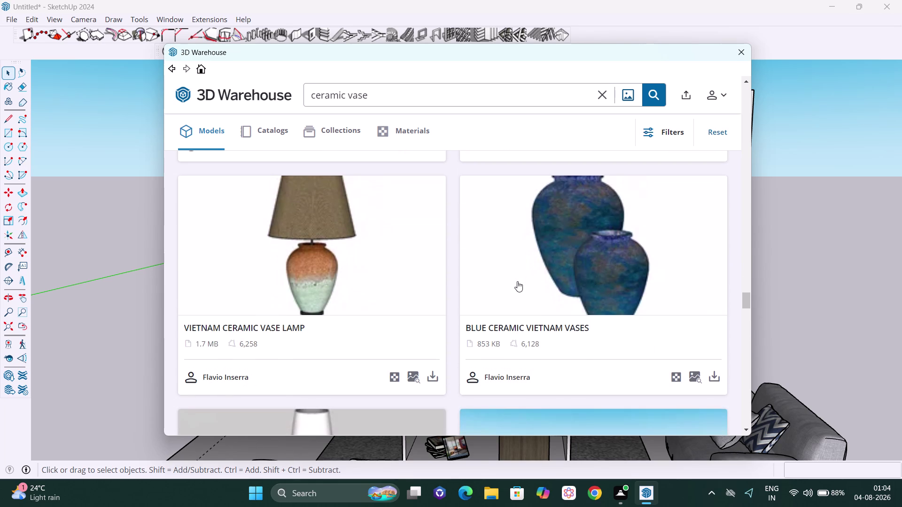
scroll(down, 3)
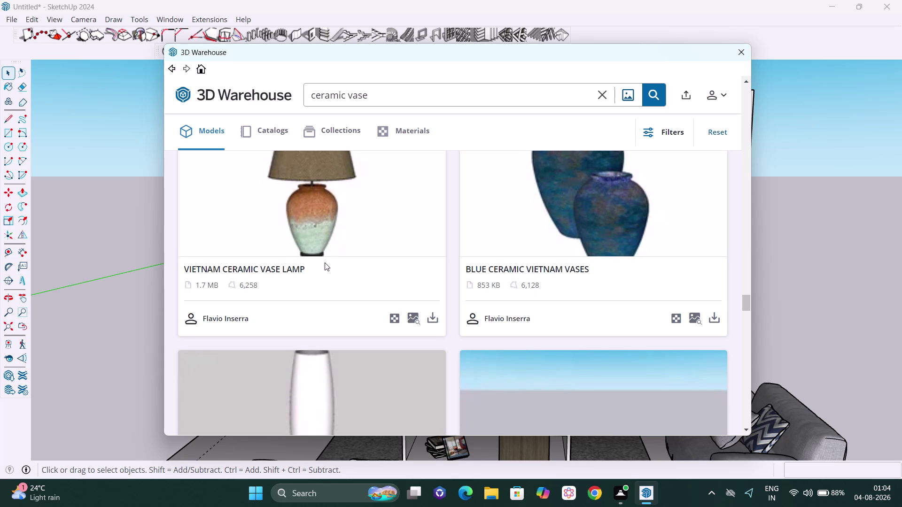
scroll(down, 3)
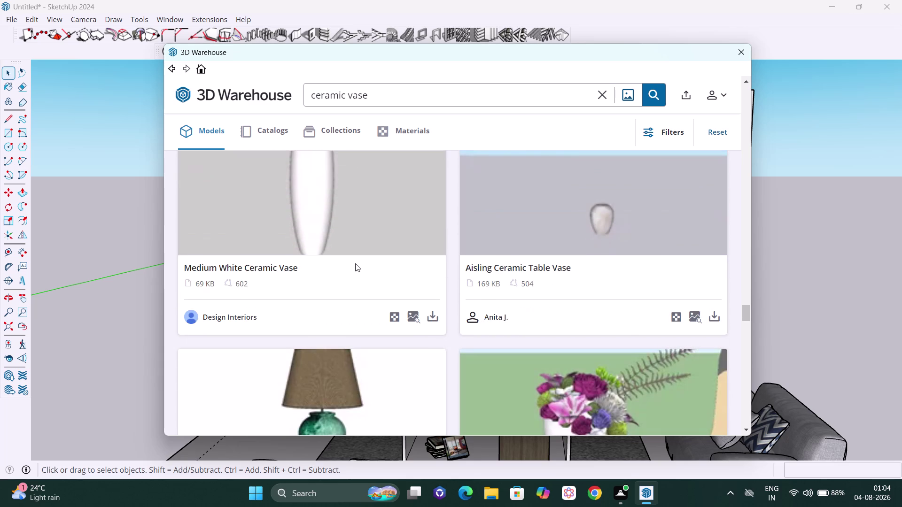
scroll(down, 3)
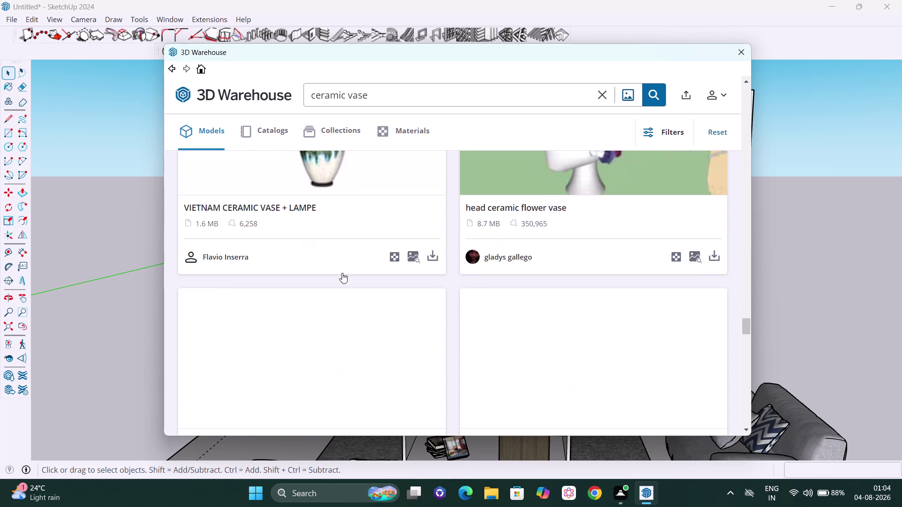
scroll(up, 3)
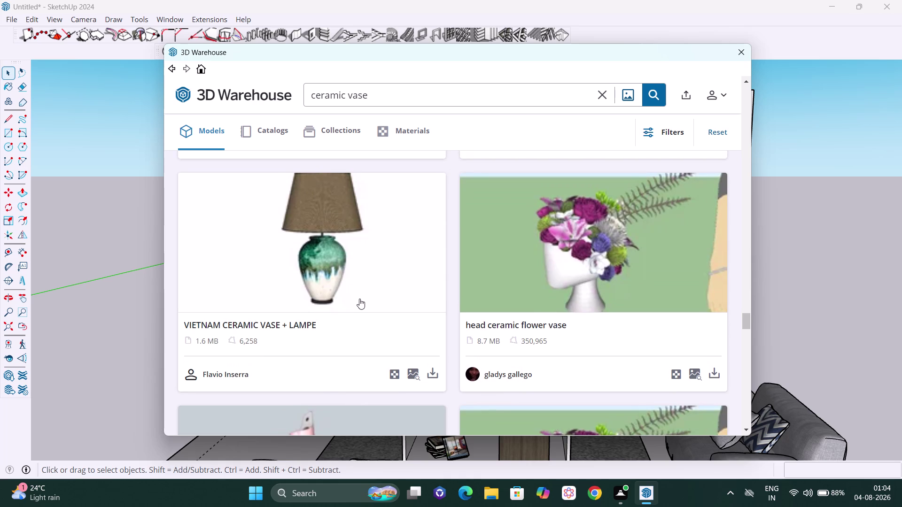
scroll(down, 3)
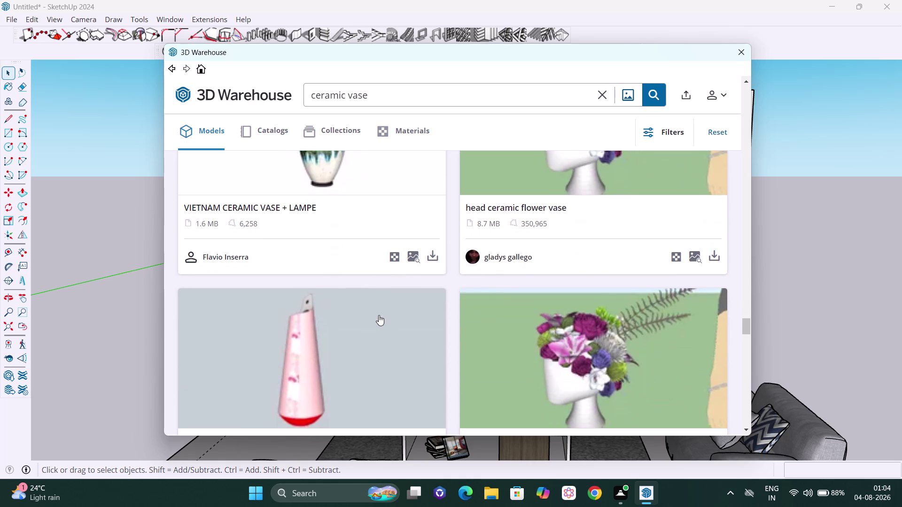
Browse the ceramic vase results and download VIETNAM CERAMIC VASE + LAMPE.
scroll(down, 3)
scroll(down, 3)
scroll(down, 3)
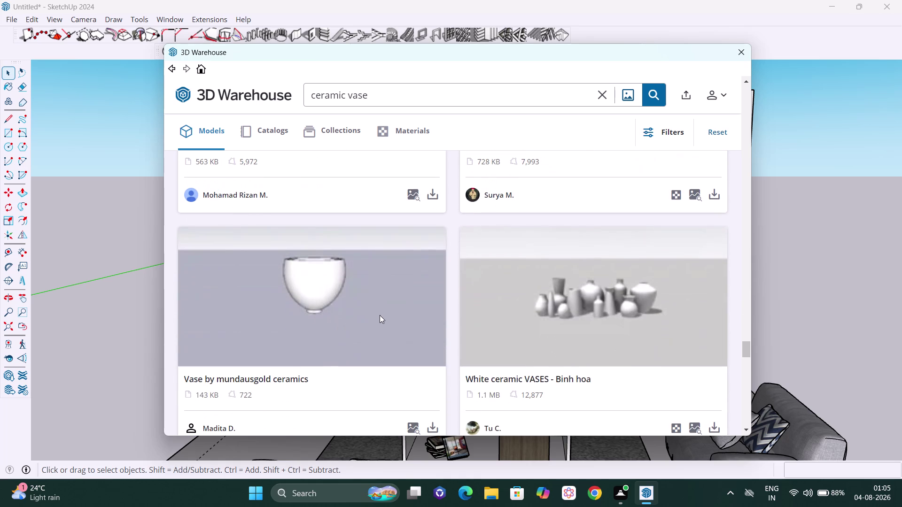
scroll(up, 3)
scroll(down, 3)
scroll(down, 3)
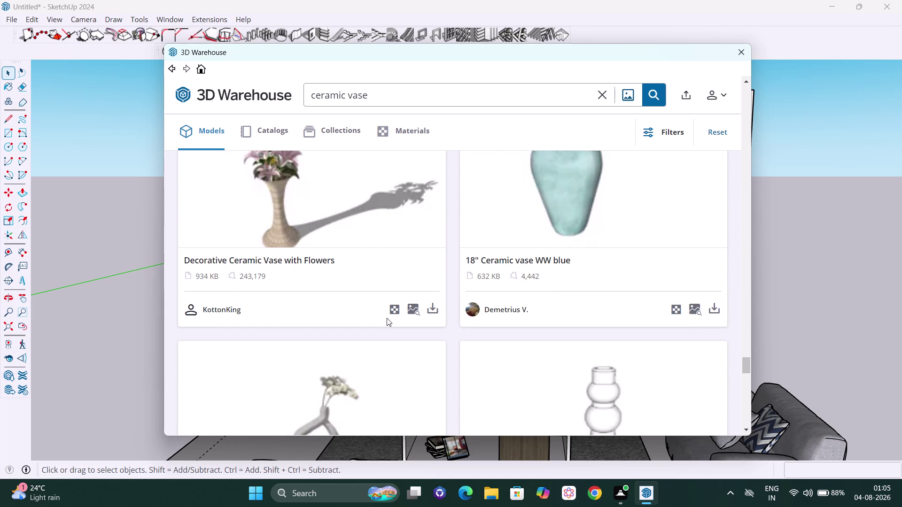
scroll(up, 3)
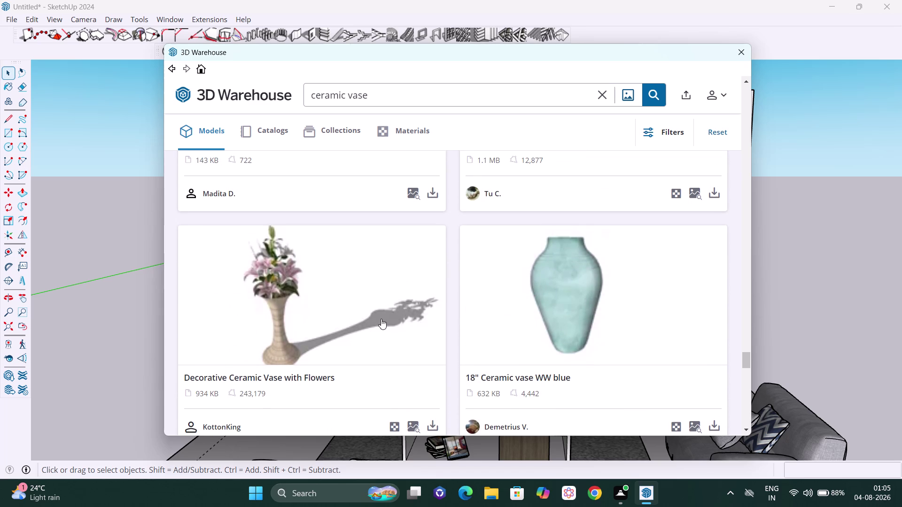
scroll(down, 3)
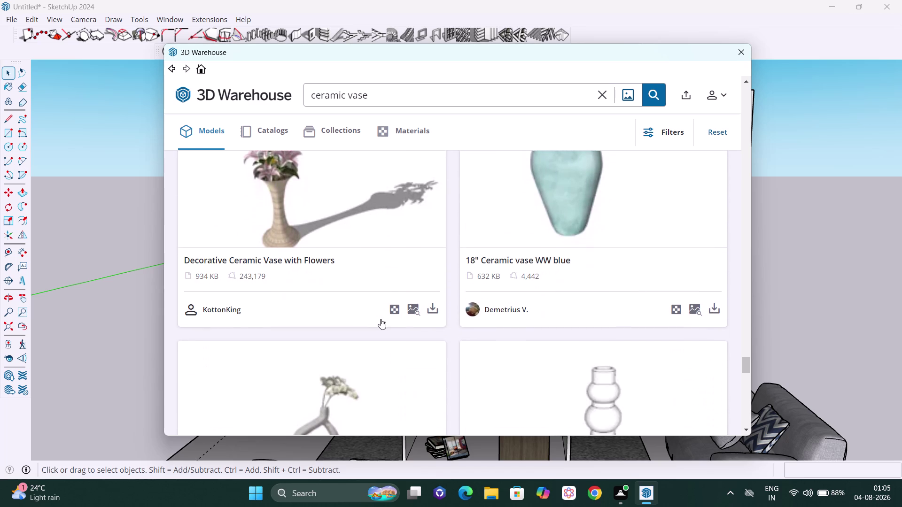
scroll(down, 3)
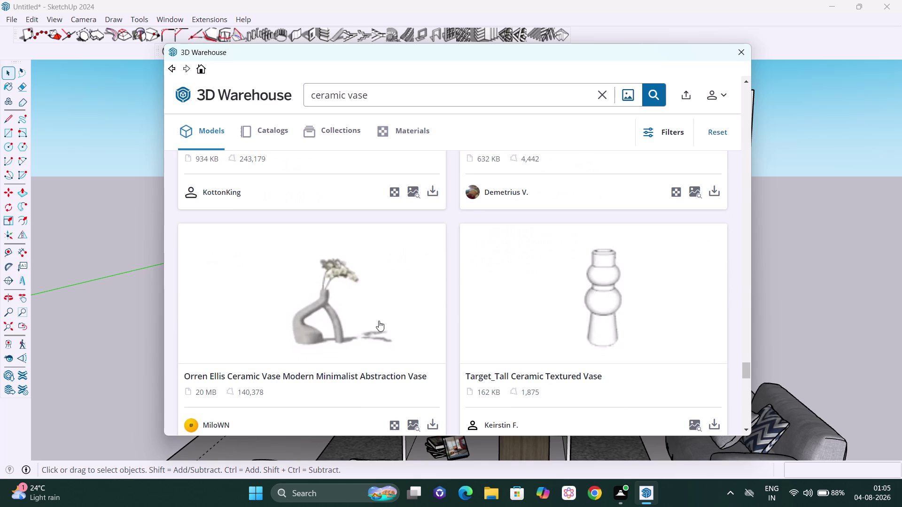
scroll(down, 3)
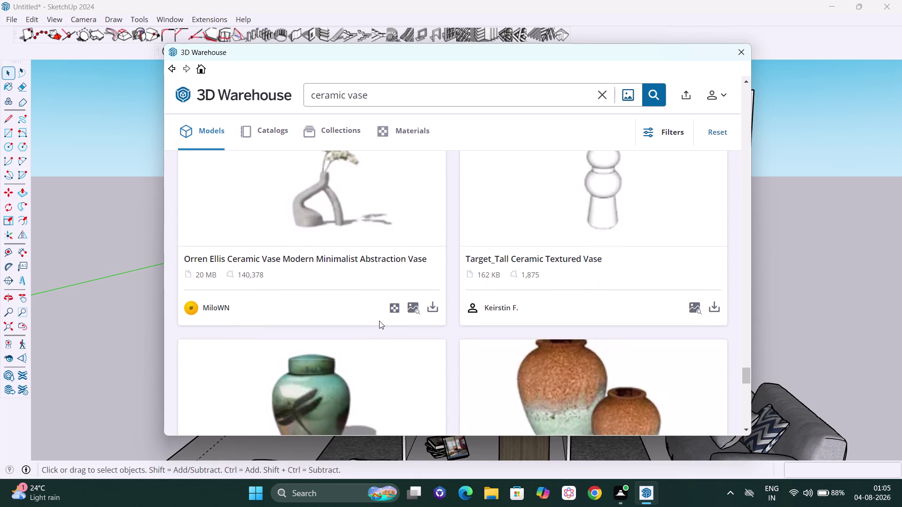
scroll(down, 3)
scroll(down, 3)
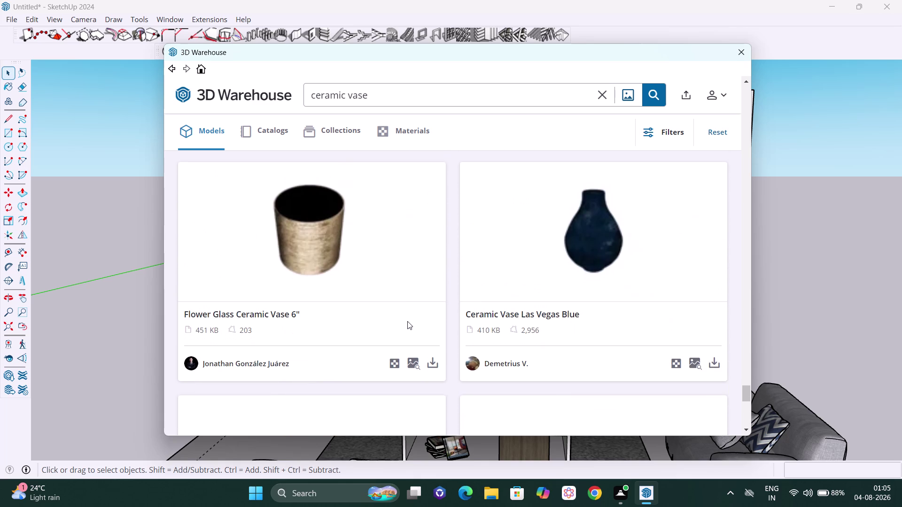
scroll(down, 3)
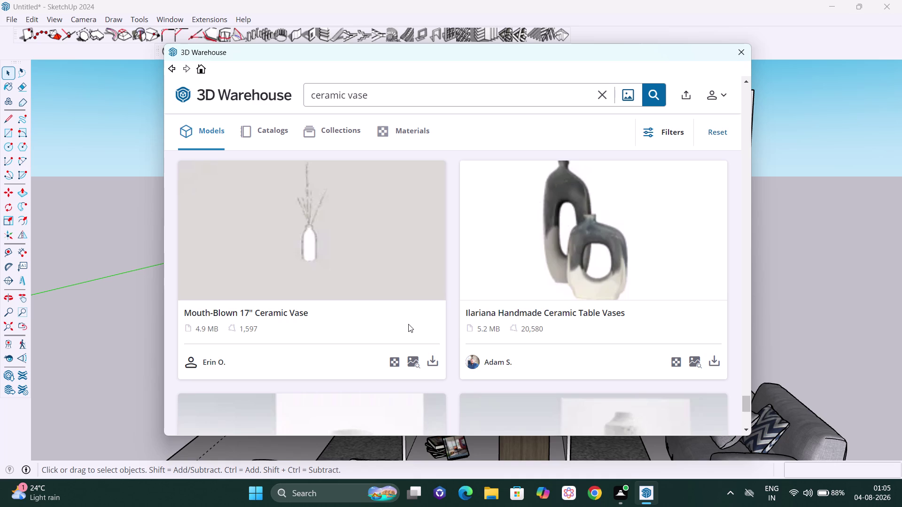
scroll(down, 3)
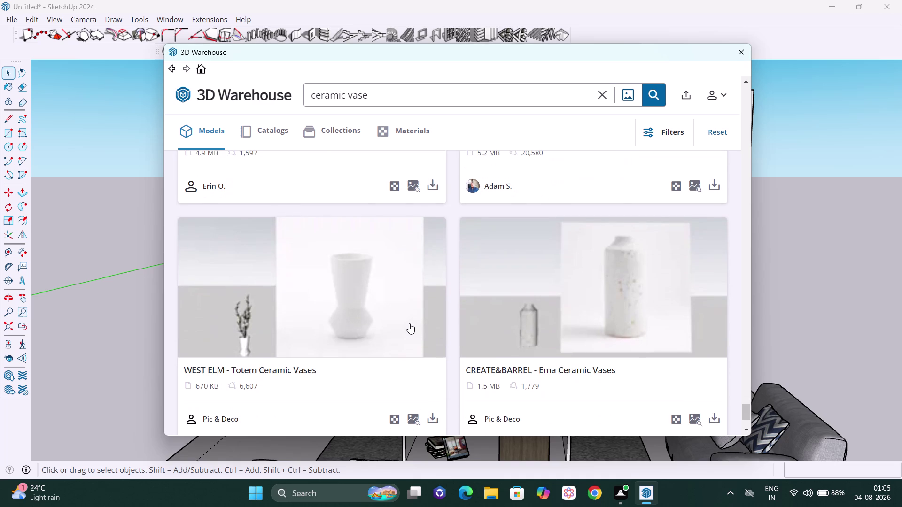
scroll(down, 3)
scroll(down, 3)
scroll(up, 3)
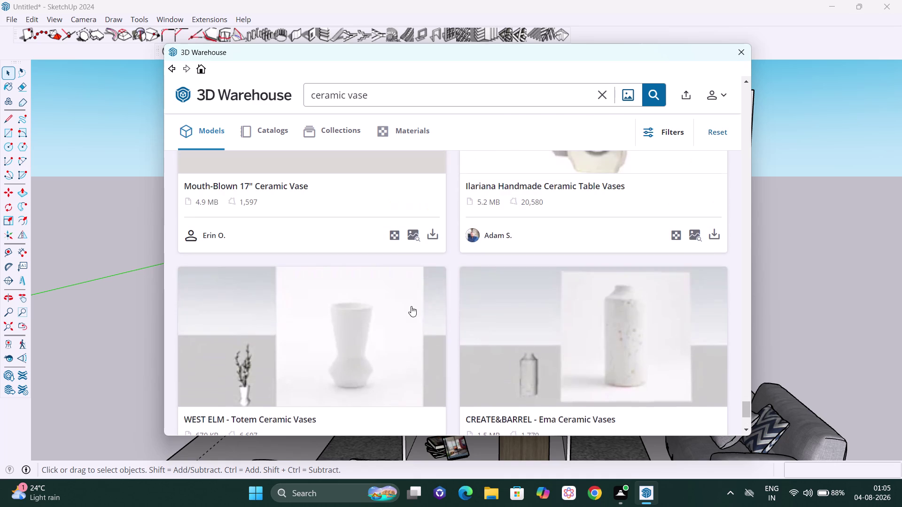
scroll(up, 3)
scroll(up, 3)
scroll(up, 3)
scroll(up, 3)
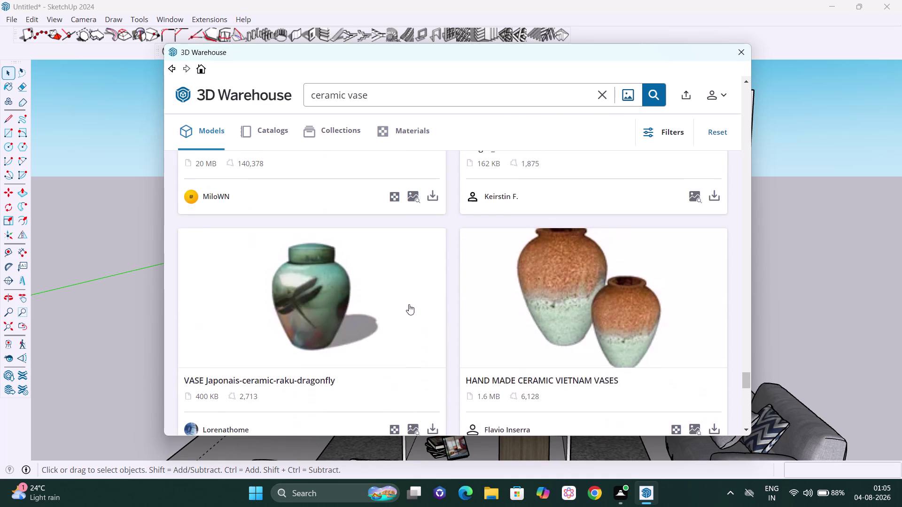
scroll(up, 3)
scroll(down, 3)
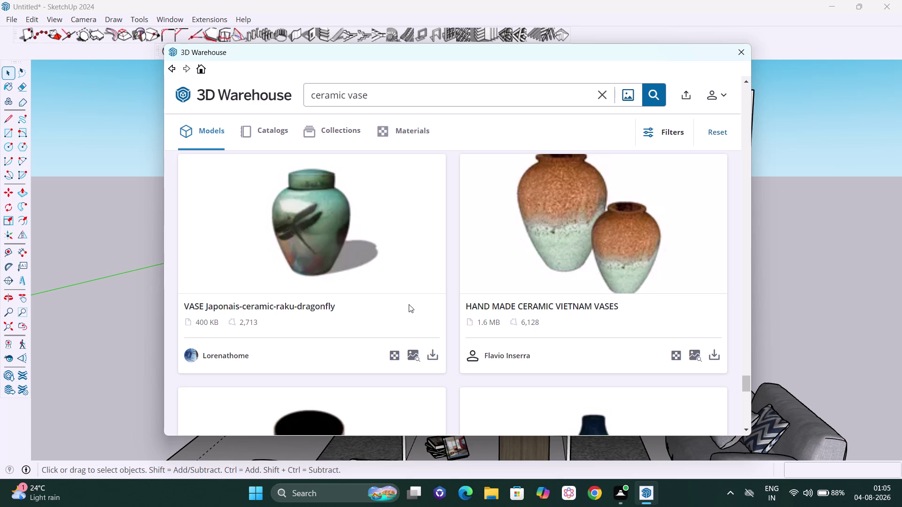
scroll(up, 3)
scroll(up, 3)
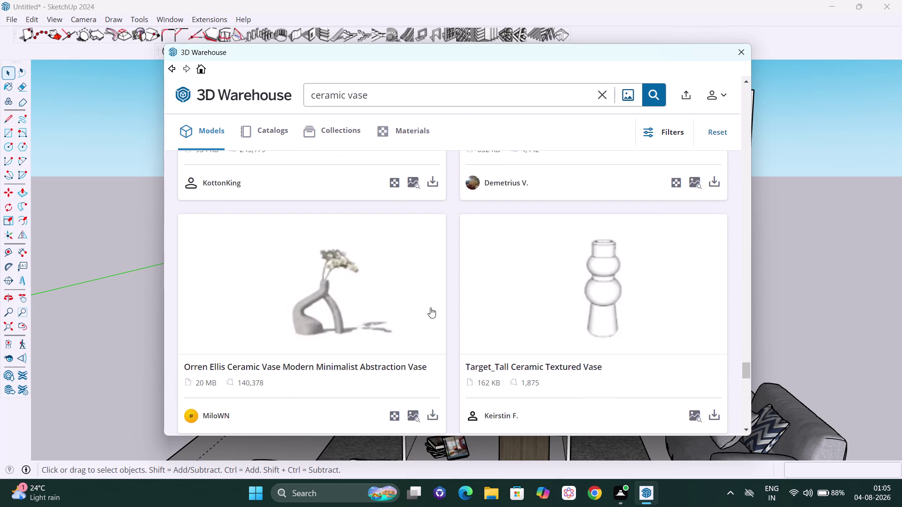
scroll(up, 3)
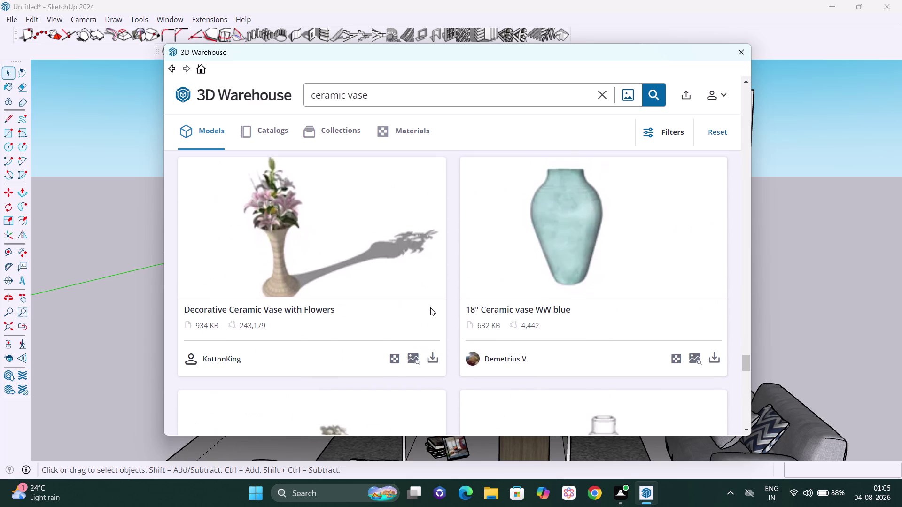
scroll(down, 3)
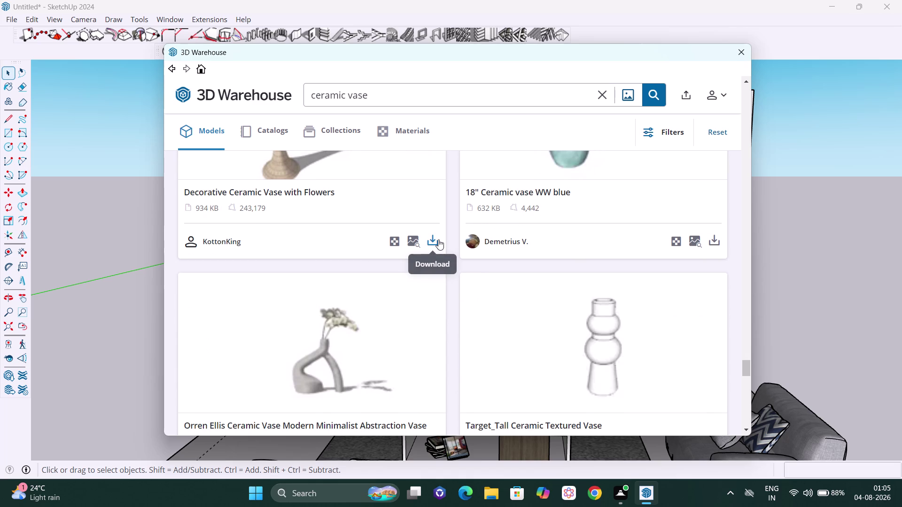
scroll(down, 3)
scroll(down, 3)
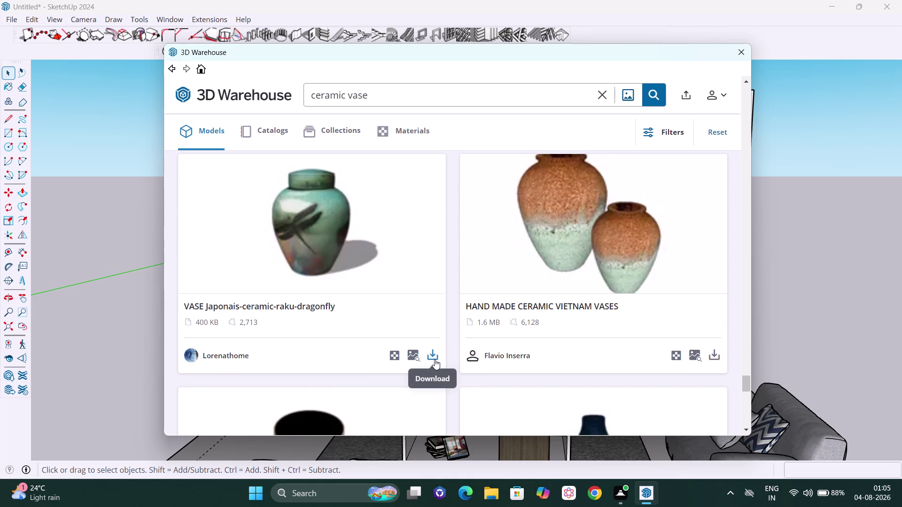
scroll(up, 3)
scroll(up, 3)
scroll(up, 3)
scroll(down, 3)
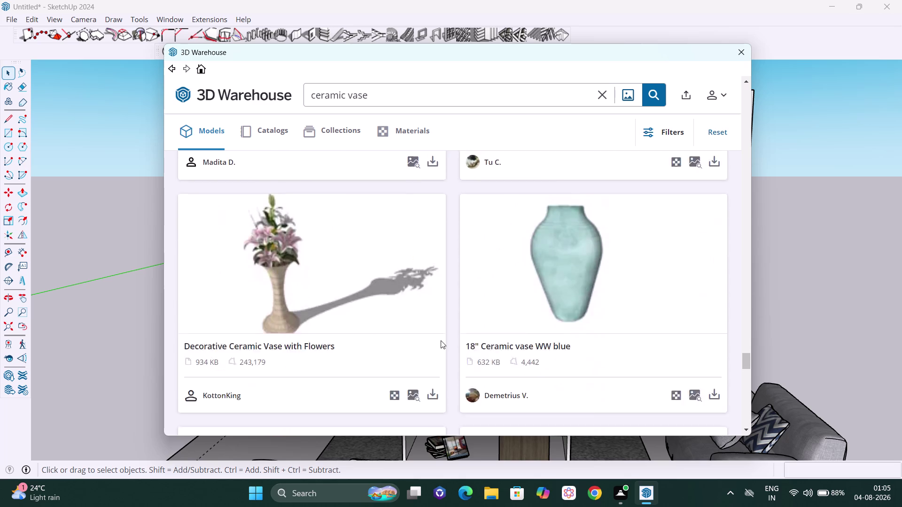
scroll(up, 3)
scroll(up, 3)
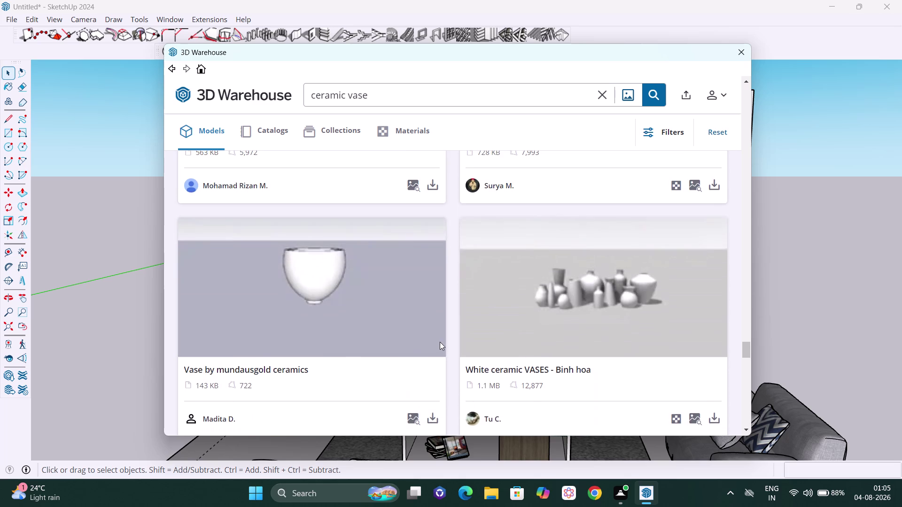
scroll(up, 3)
scroll(up, 3)
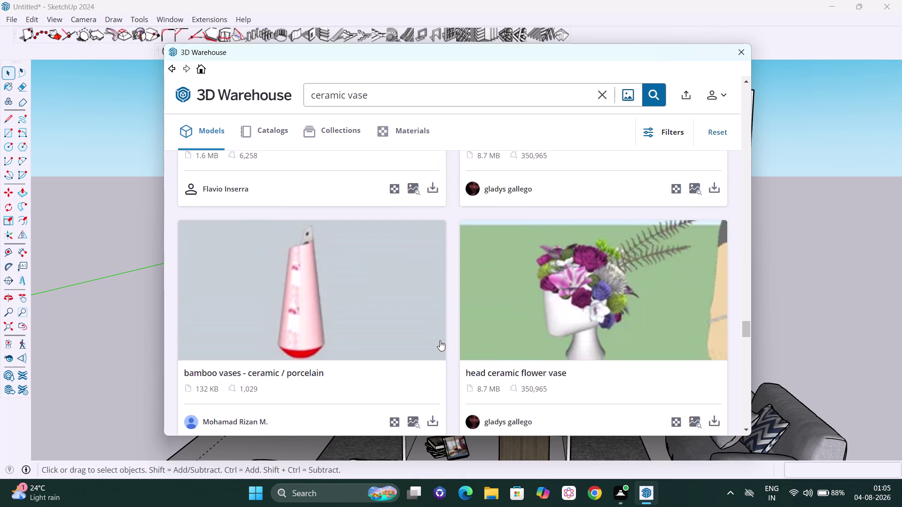
scroll(up, 3)
scroll(up, 3)
scroll(down, 3)
scroll(down, 3)
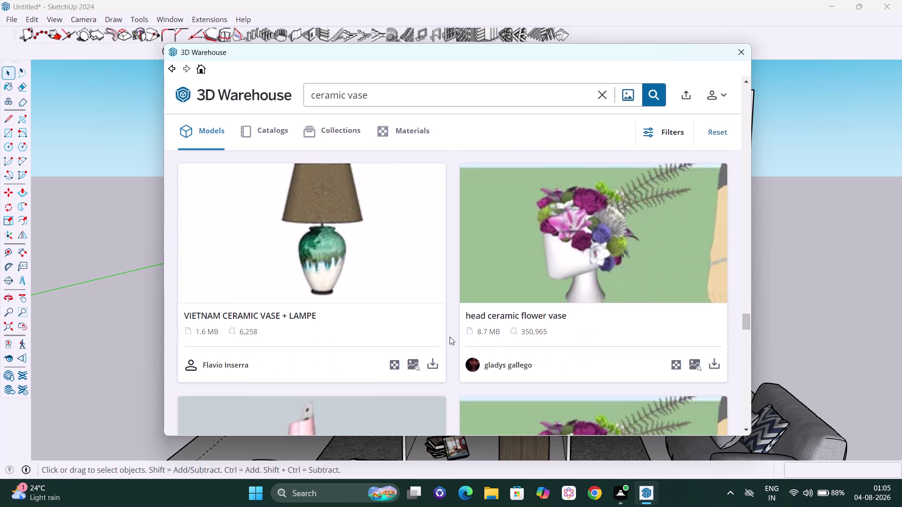
click(430, 368)
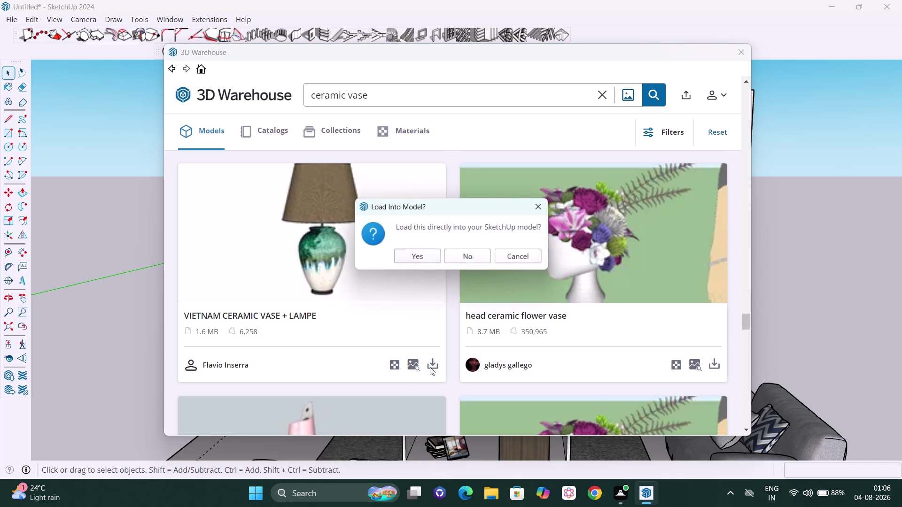
Load the Vietnam Ceramic Vase + Lampe and place it on the TV unit's left end.
click(414, 258)
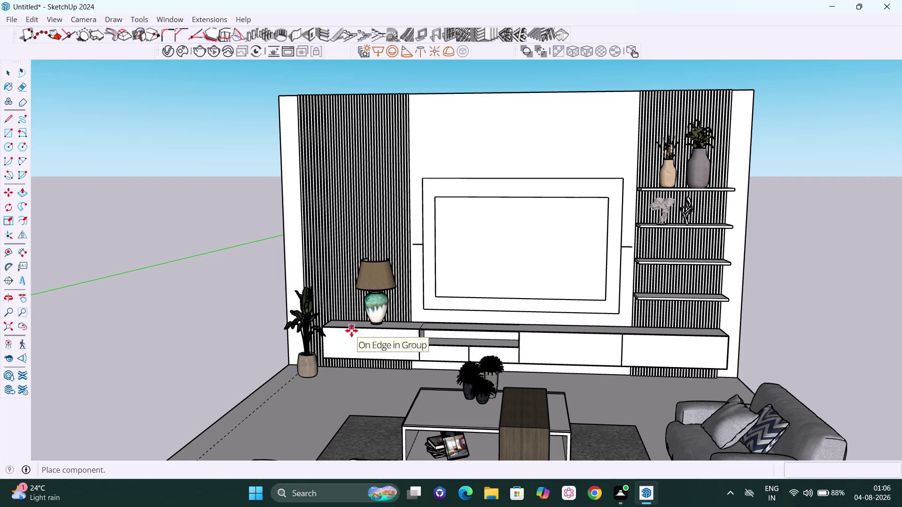
click(351, 331)
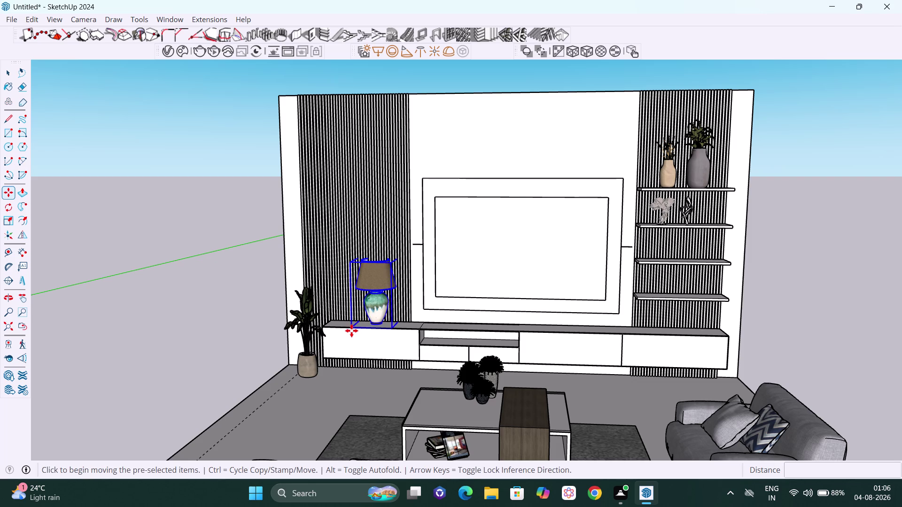
Zoom in on the vase lamp base and start moving it, then cancel that move.
scroll(up, 3)
scroll(up, 3)
middle_drag(366, 336, 227, 351)
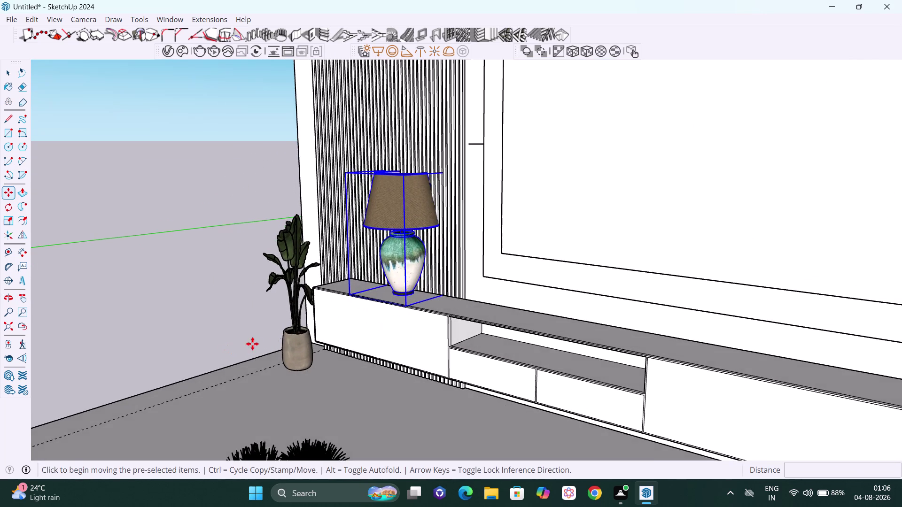
scroll(up, 3)
middle_drag(414, 376, 360, 427)
scroll(up, 3)
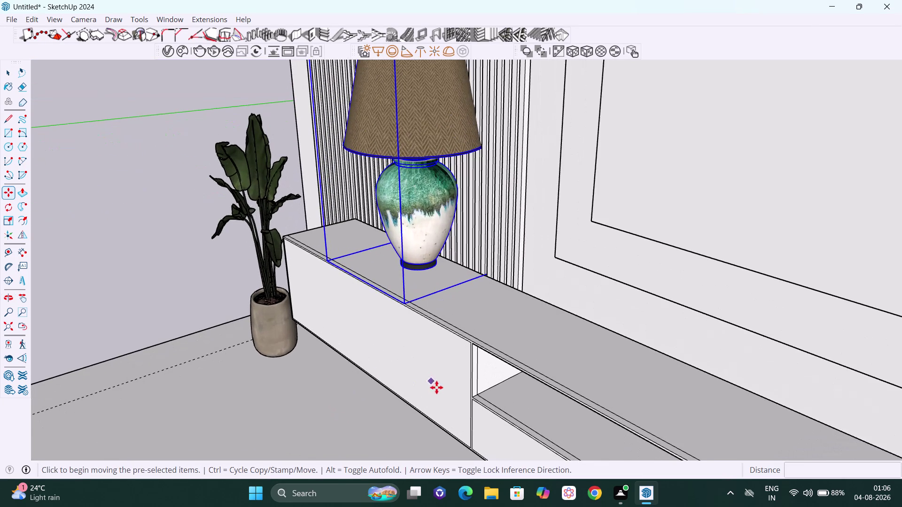
key(m)
key(Left)
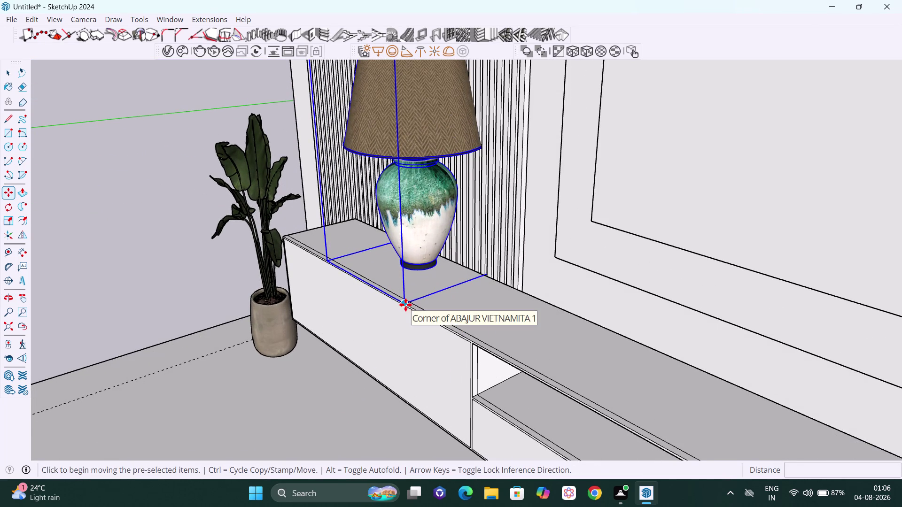
click(406, 305)
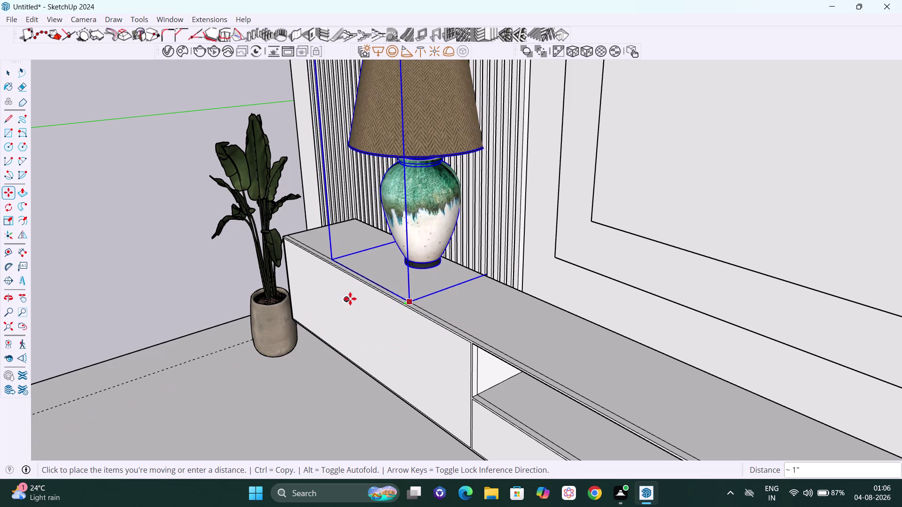
key(space)
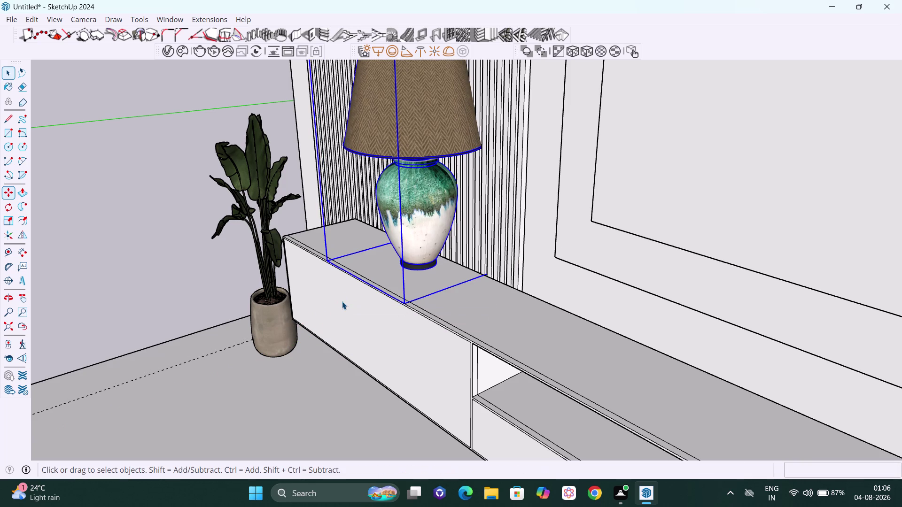
Move the vase lamp about 4 inches along the TV unit top, then deselect it.
middle_drag(453, 282, 377, 289)
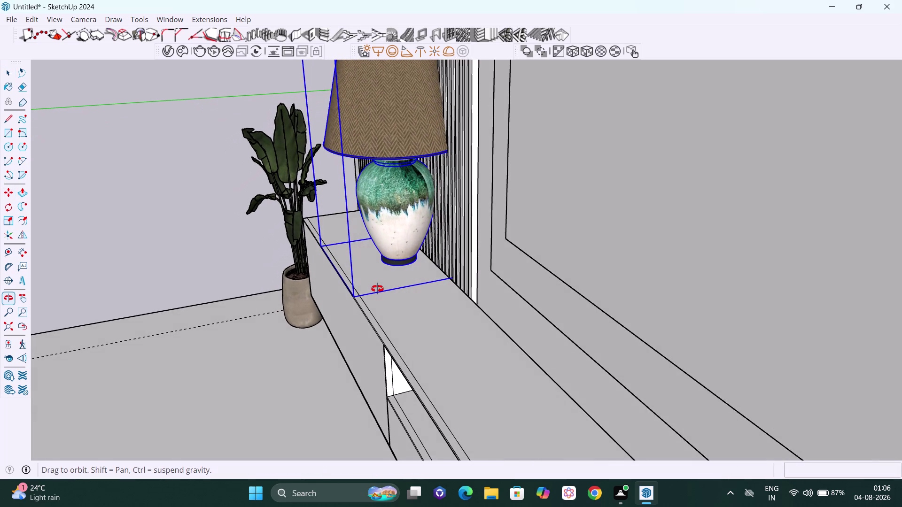
middle_drag(377, 289, 378, 289)
key(m)
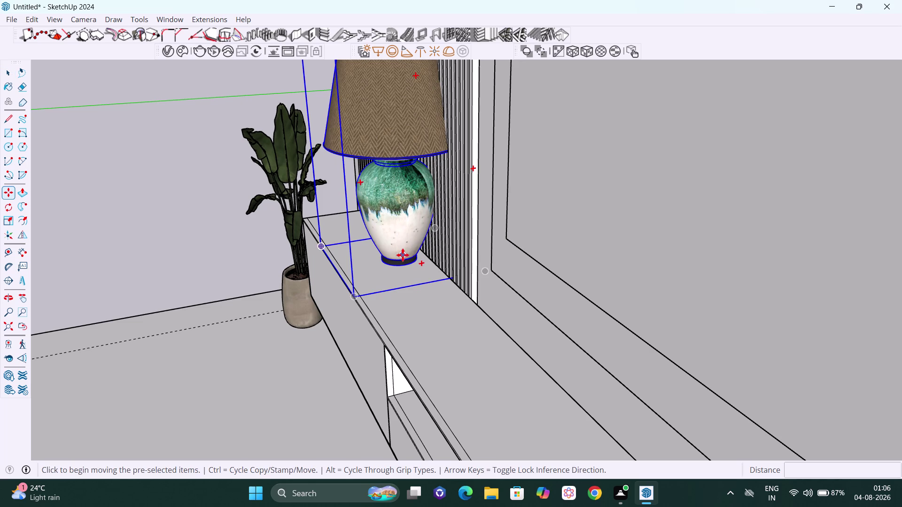
key(Left)
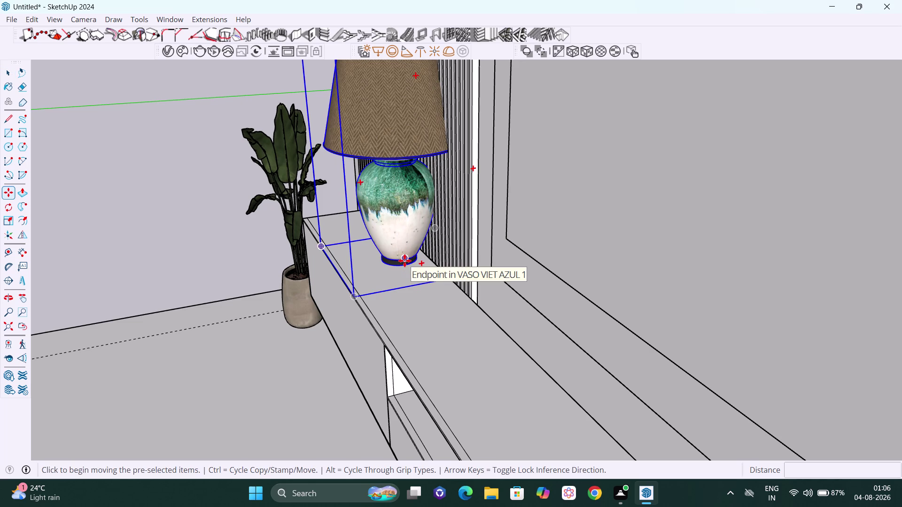
click(405, 260)
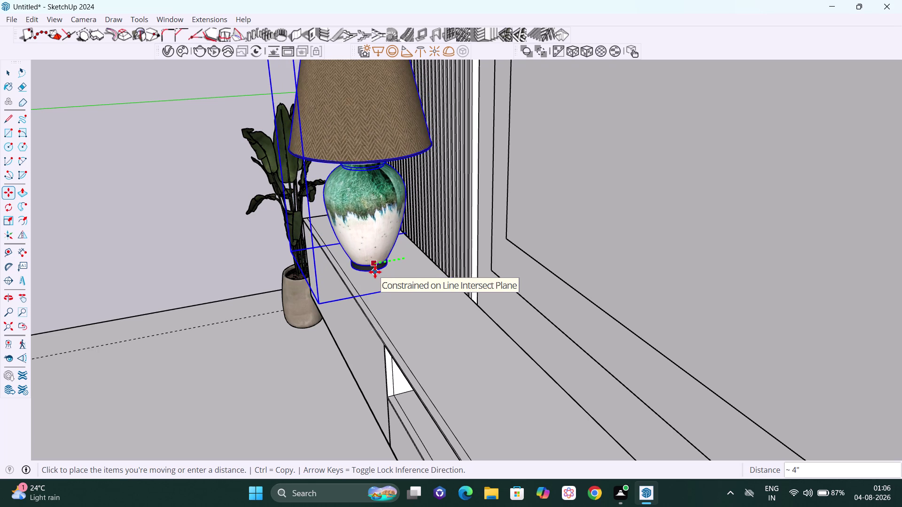
click(375, 272)
key(space)
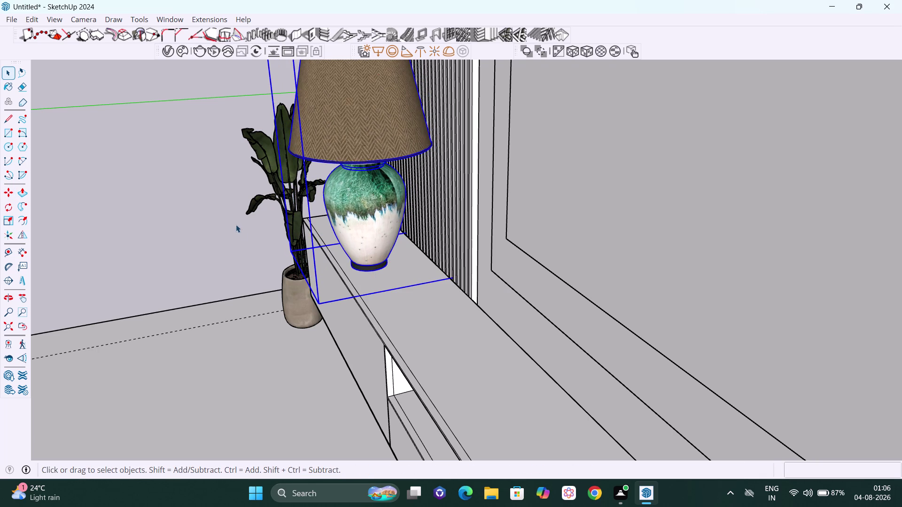
click(235, 222)
scroll(down, 3)
scroll(down, 3)
scroll(down, 3)
middle_drag(288, 273, 378, 255)
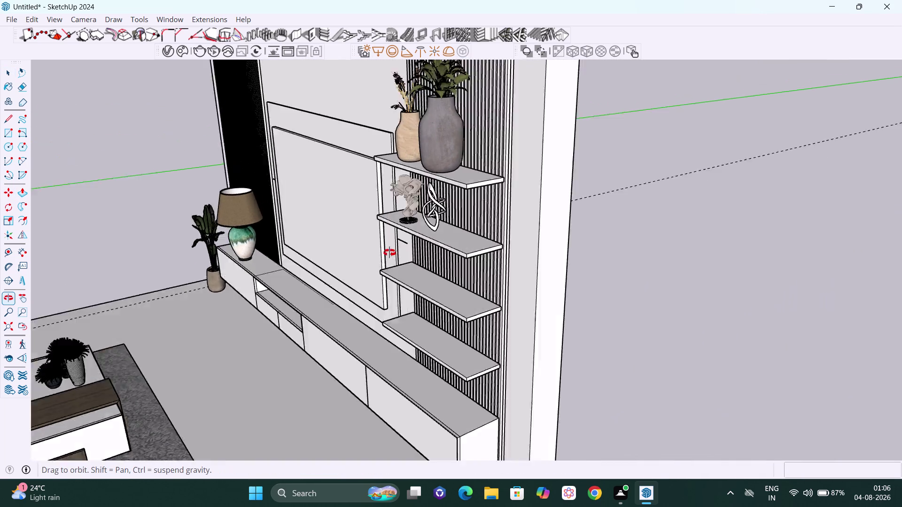
middle_drag(378, 255, 607, 160)
scroll(down, 3)
scroll(down, 3)
middle_drag(456, 179, 464, 317)
scroll(up, 3)
scroll(down, 3)
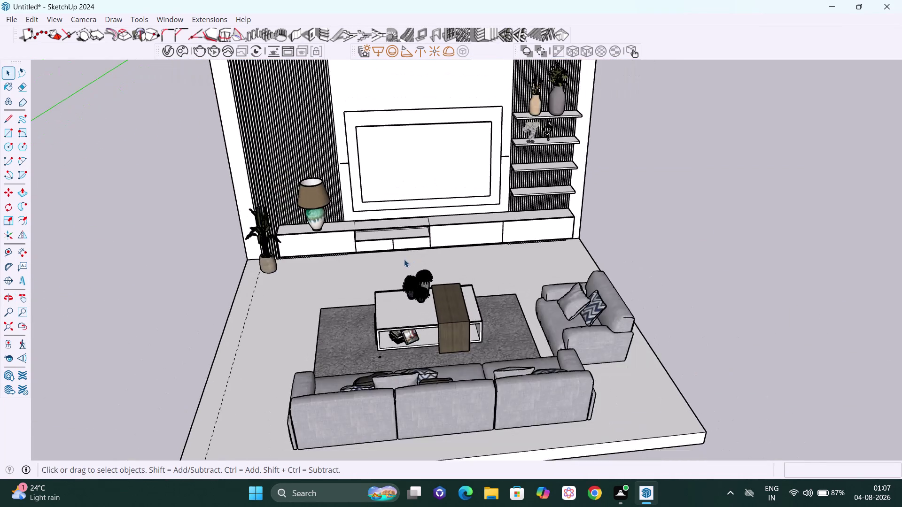
middle_drag(404, 262, 614, 258)
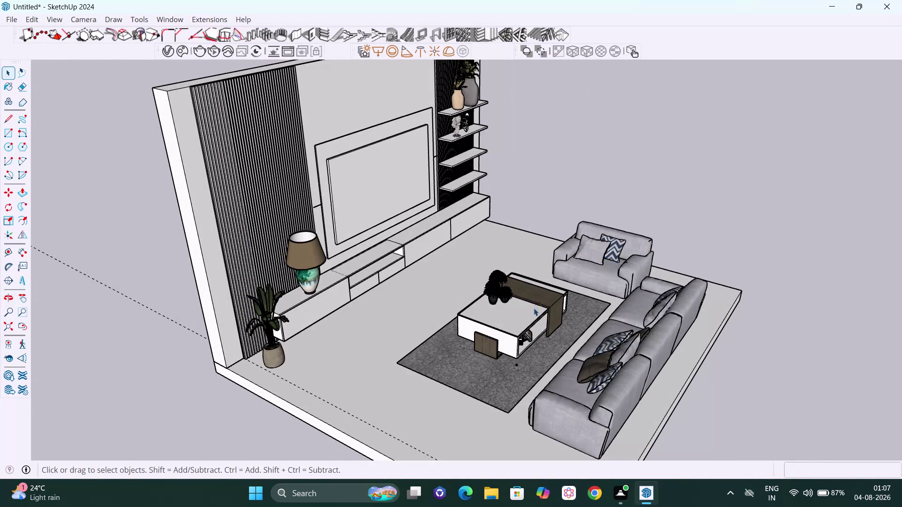
middle_drag(535, 313, 450, 323)
scroll(up, 3)
scroll(up, 3)
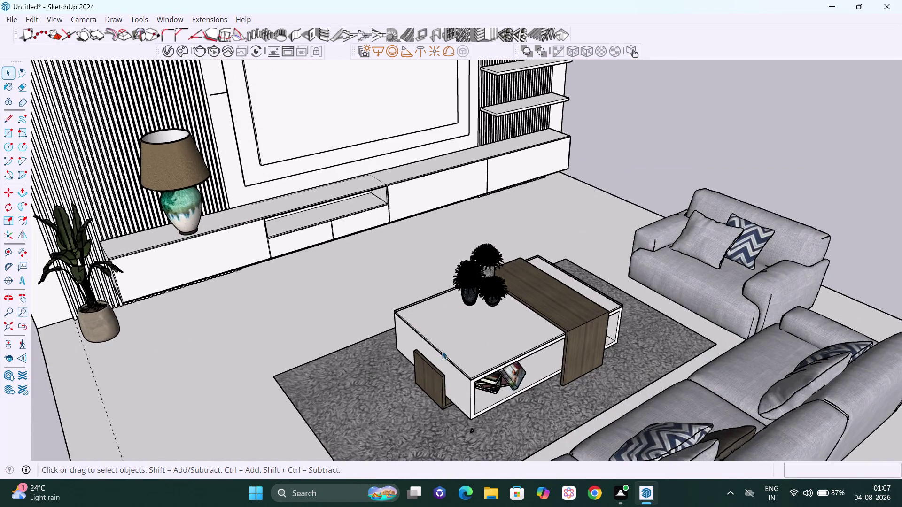
middle_drag(442, 350, 626, 311)
scroll(up, 3)
scroll(up, 3)
middle_drag(646, 334, 386, 331)
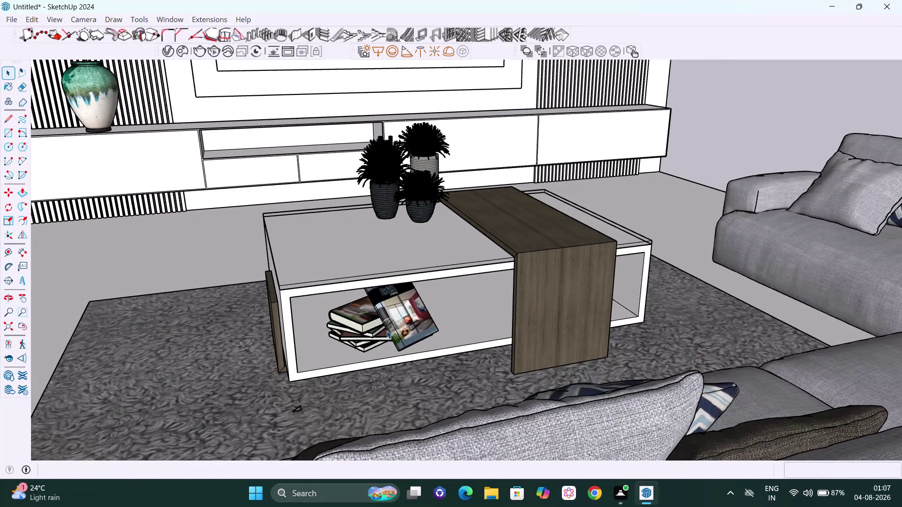
scroll(down, 3)
scroll(down, 3)
middle_drag(448, 192, 451, 195)
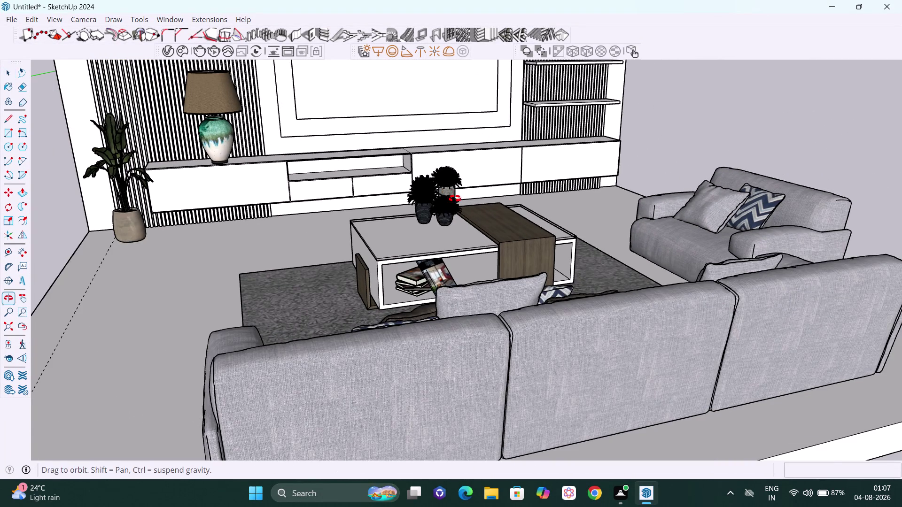
middle_drag(451, 195, 458, 202)
scroll(down, 3)
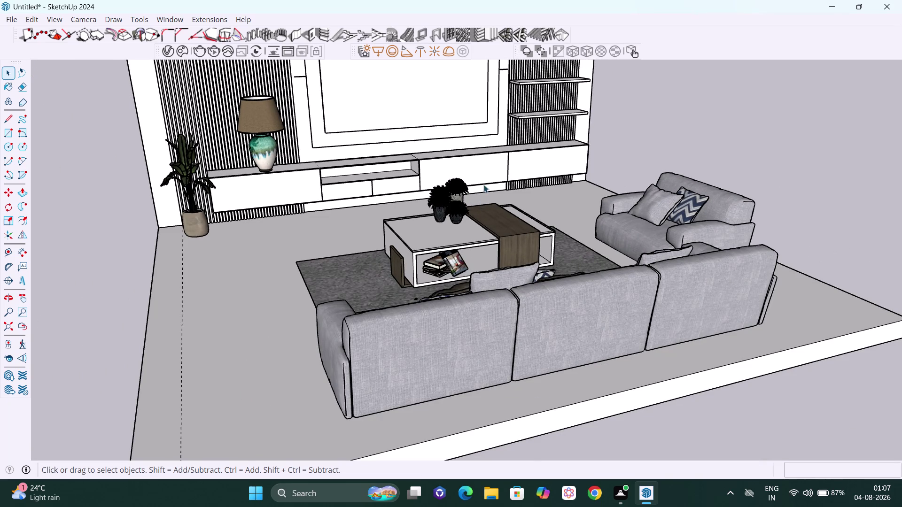
scroll(up, 3)
middle_drag(457, 221, 347, 252)
scroll(up, 3)
middle_drag(379, 234, 487, 249)
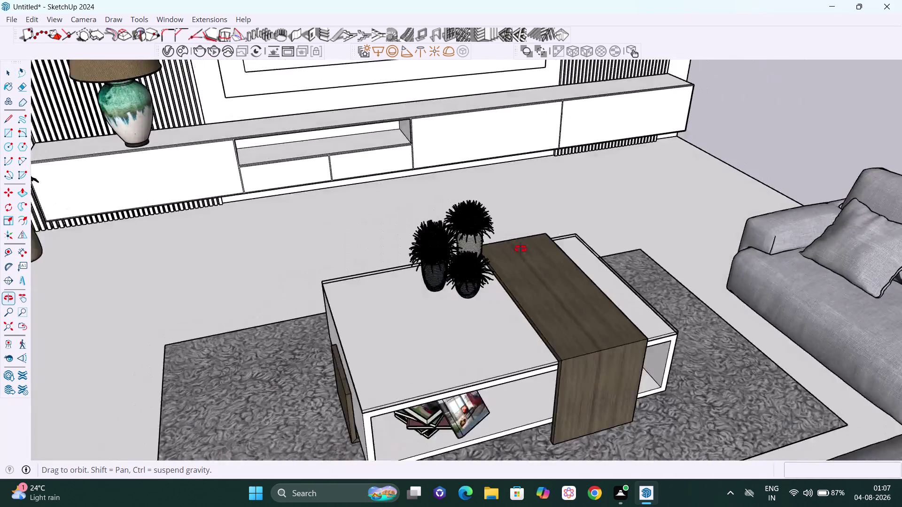
middle_drag(486, 249, 552, 229)
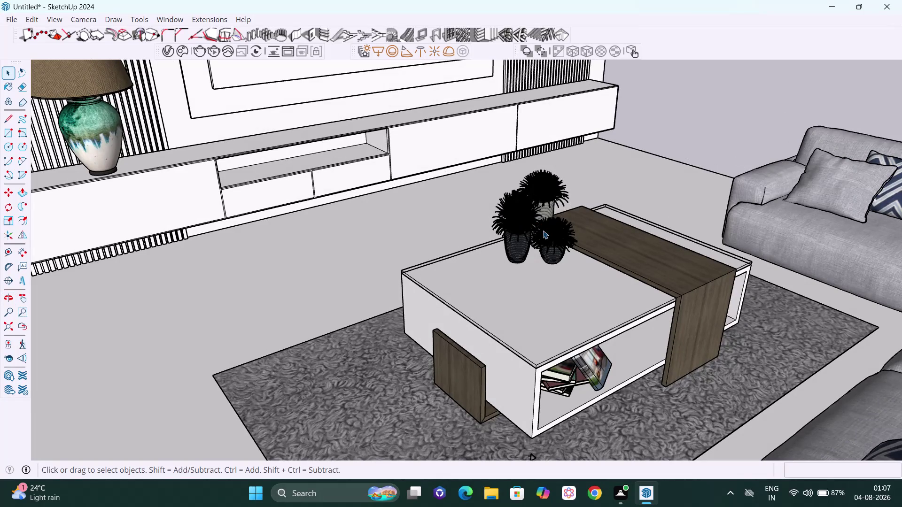
scroll(down, 3)
scroll(down, 3)
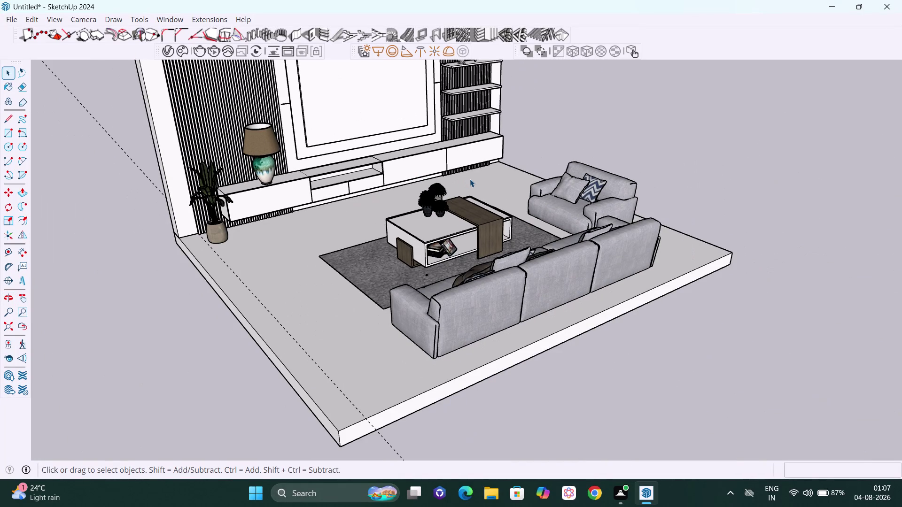
key(h)
drag(459, 176, 490, 284)
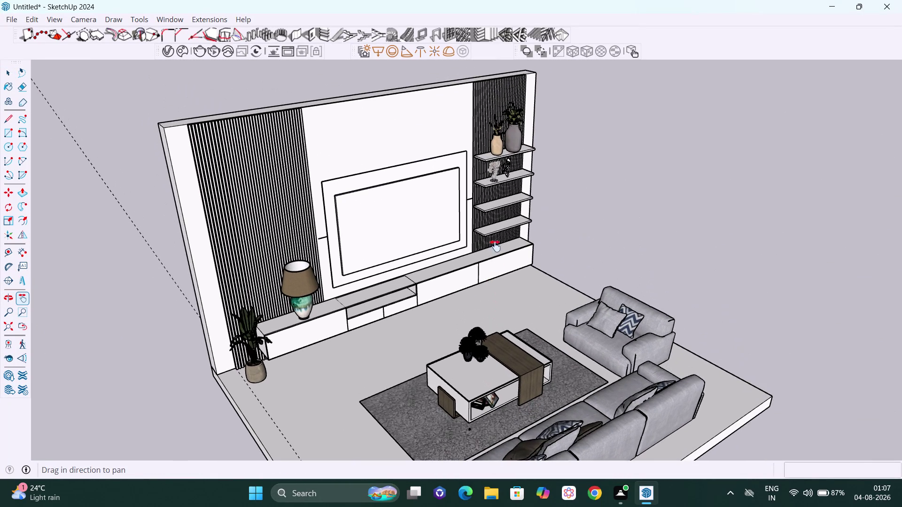
middle_drag(499, 247, 527, 198)
scroll(up, 3)
scroll(up, 3)
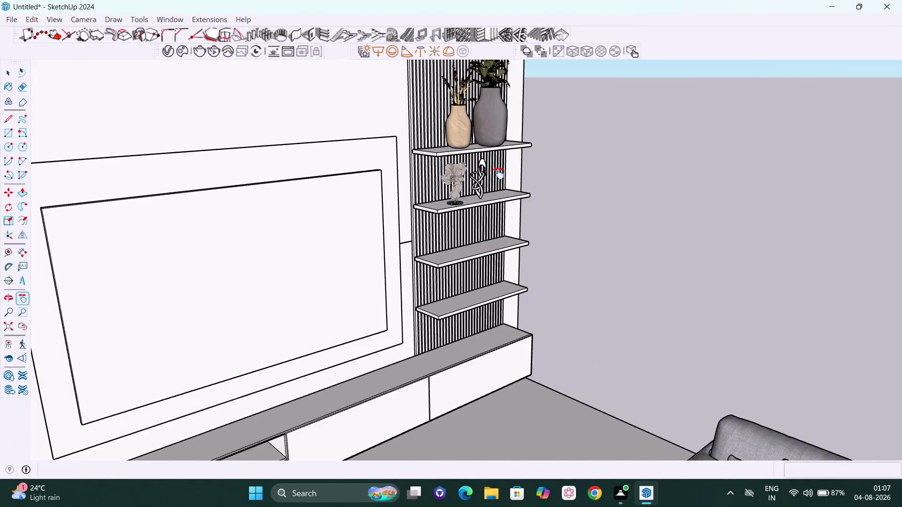
scroll(down, 3)
scroll(down, 3)
middle_drag(483, 289, 518, 321)
scroll(up, 3)
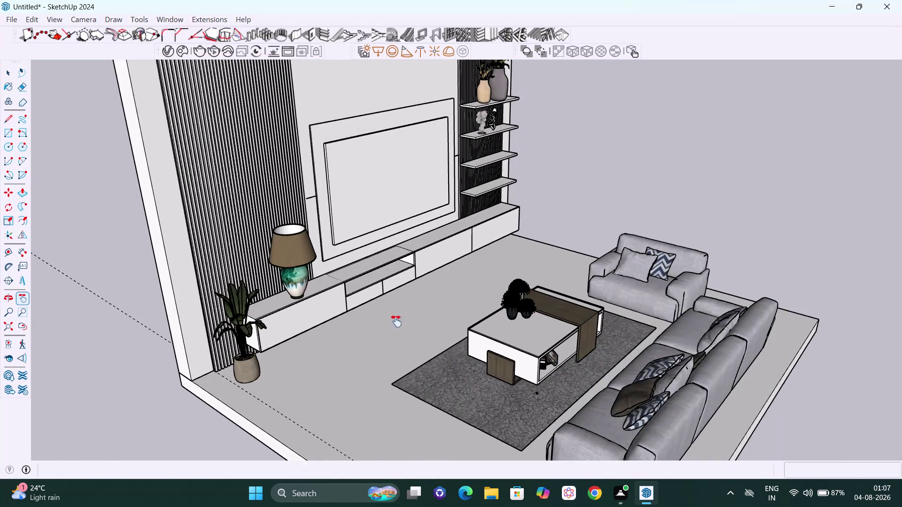
scroll(down, 3)
middle_drag(436, 321, 518, 337)
middle_drag(467, 339, 510, 358)
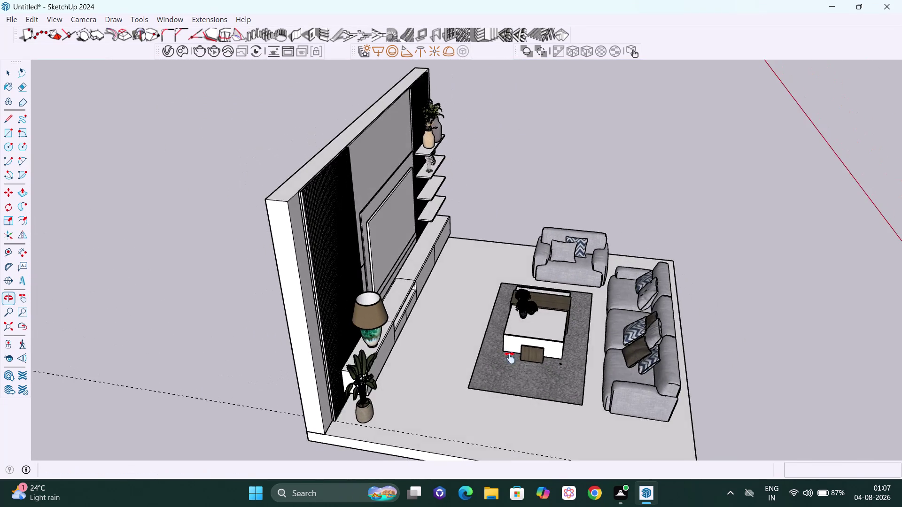
scroll(up, 3)
key(space)
Move the vase lamp off the TV unit toward the sofas.
click(313, 311)
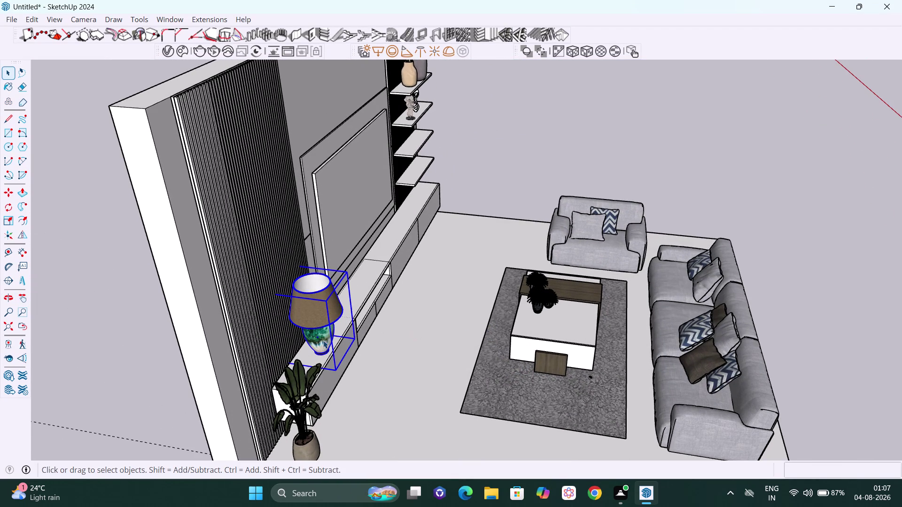
key(m)
scroll(up, 3)
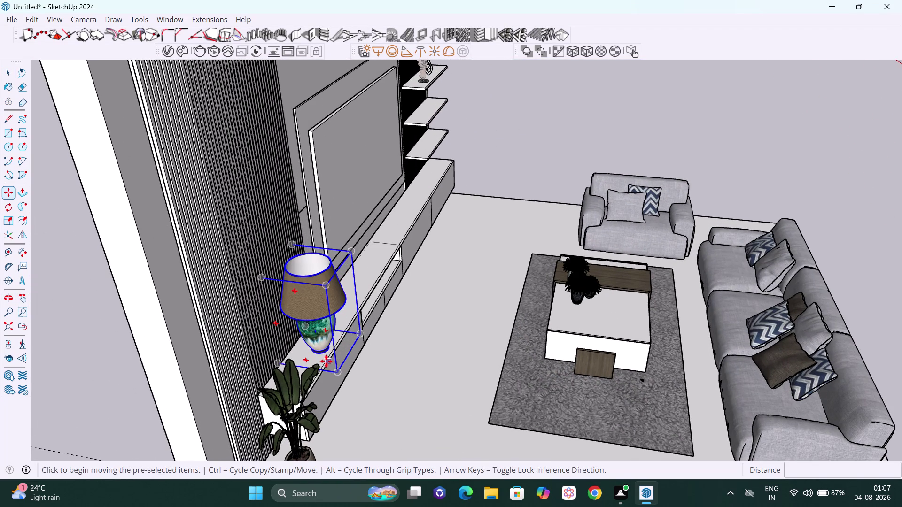
click(316, 354)
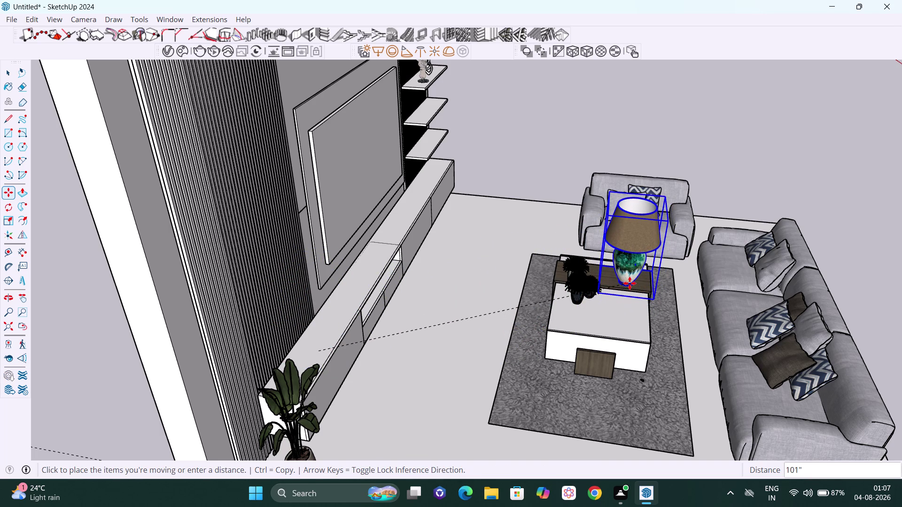
scroll(up, 3)
middle_drag(632, 295, 615, 255)
scroll(up, 3)
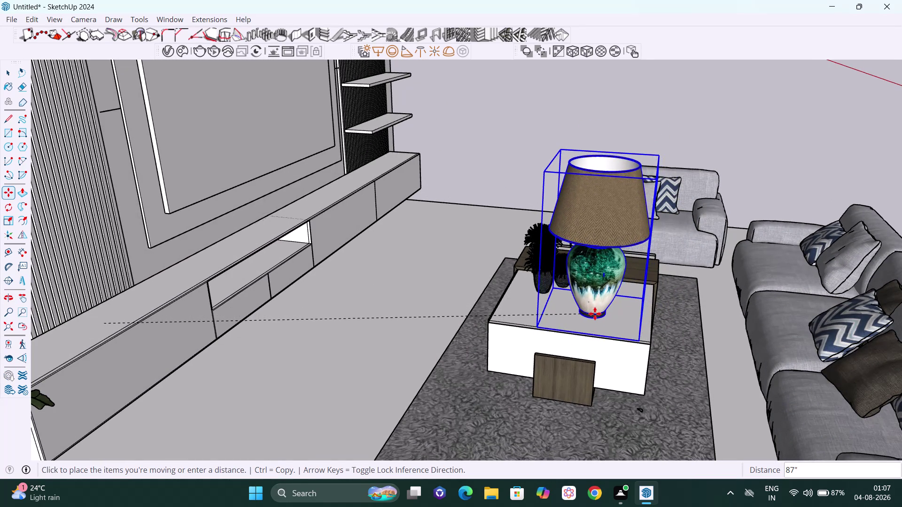
click(597, 312)
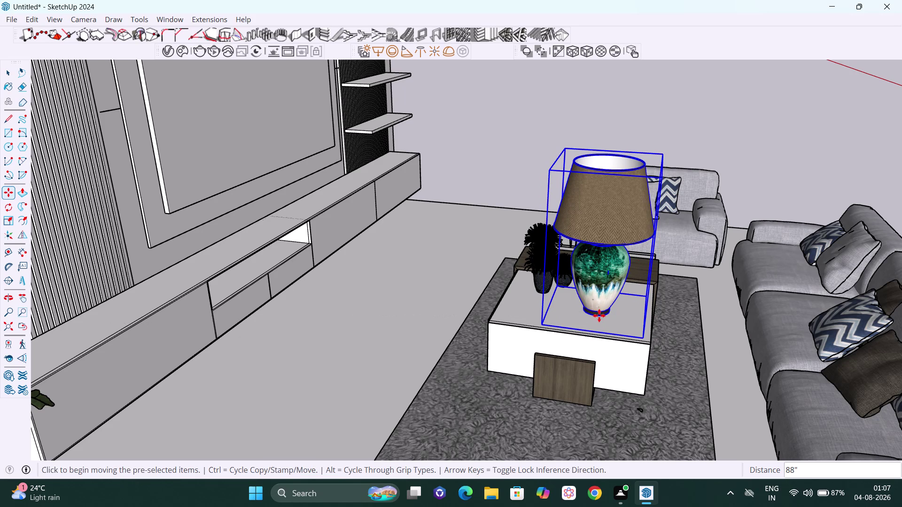
Set the lamp on the coffee table top and orbit around to check it.
scroll(down, 3)
middle_drag(624, 314, 635, 247)
scroll(up, 3)
middle_drag(591, 295, 748, 324)
scroll(up, 3)
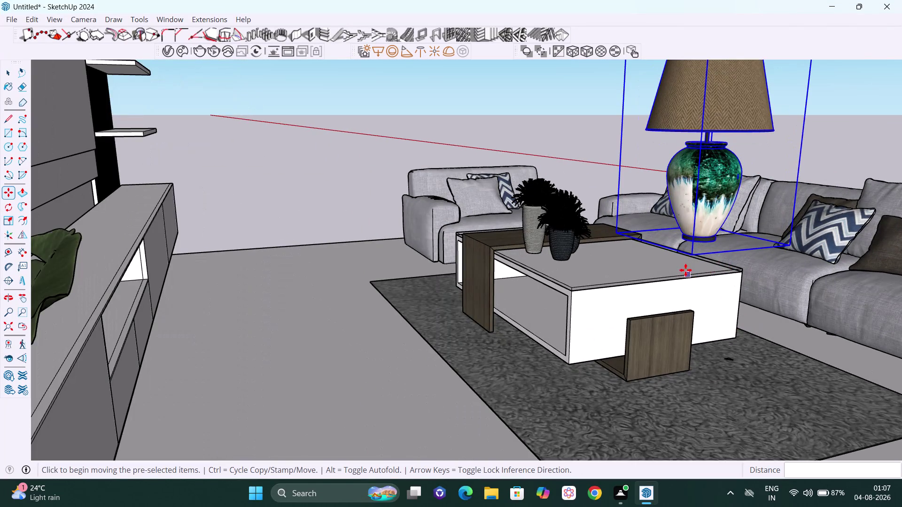
drag(690, 260, 683, 259)
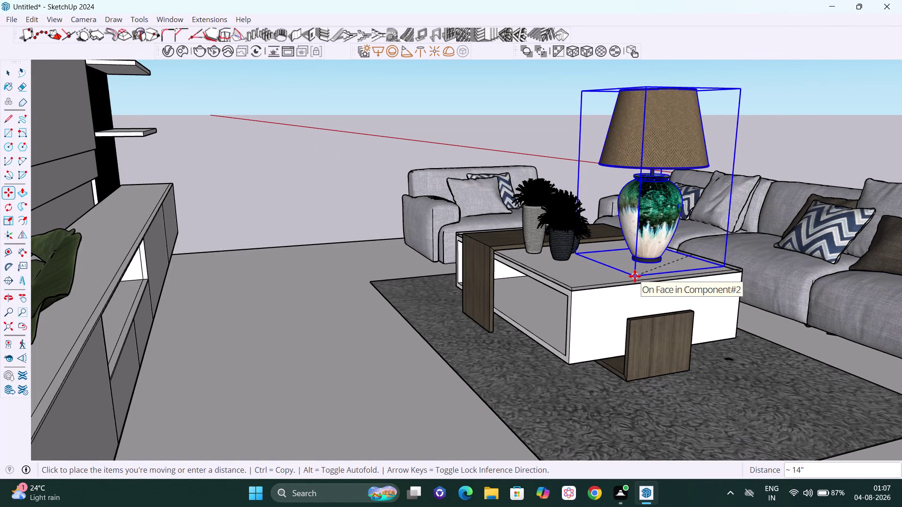
click(634, 276)
key(space)
scroll(down, 3)
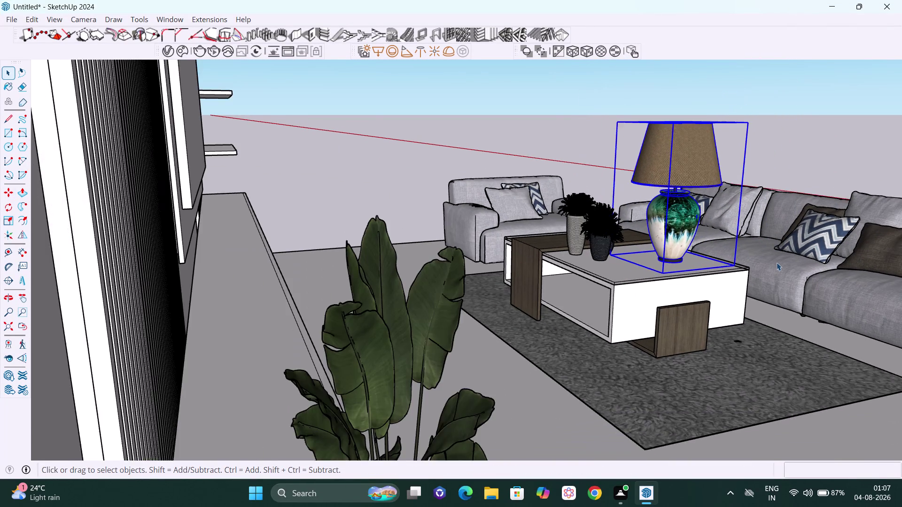
middle_drag(759, 264, 439, 287)
scroll(down, 3)
middle_drag(434, 294, 395, 285)
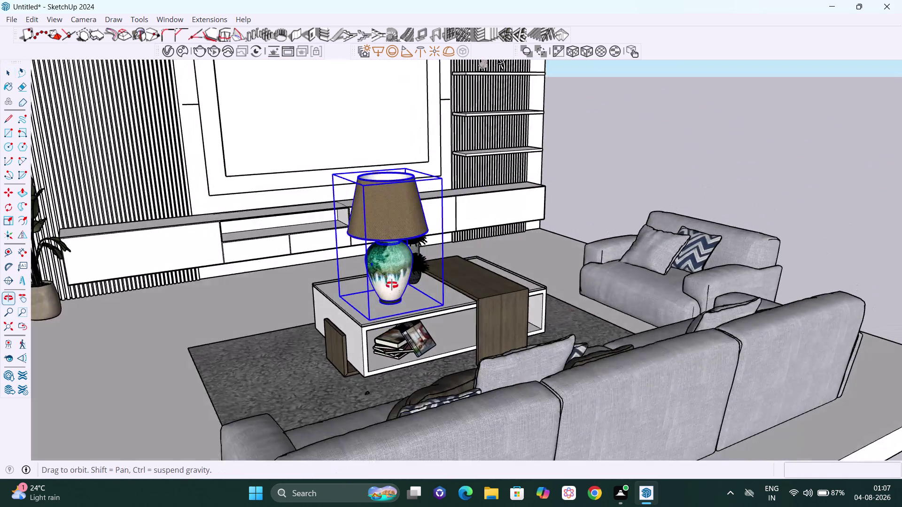
middle_drag(395, 285, 377, 285)
middle_drag(378, 287, 306, 298)
Narrow the lamp's width with the Scale tool after cancelling a distorted corner resize.
key(s)
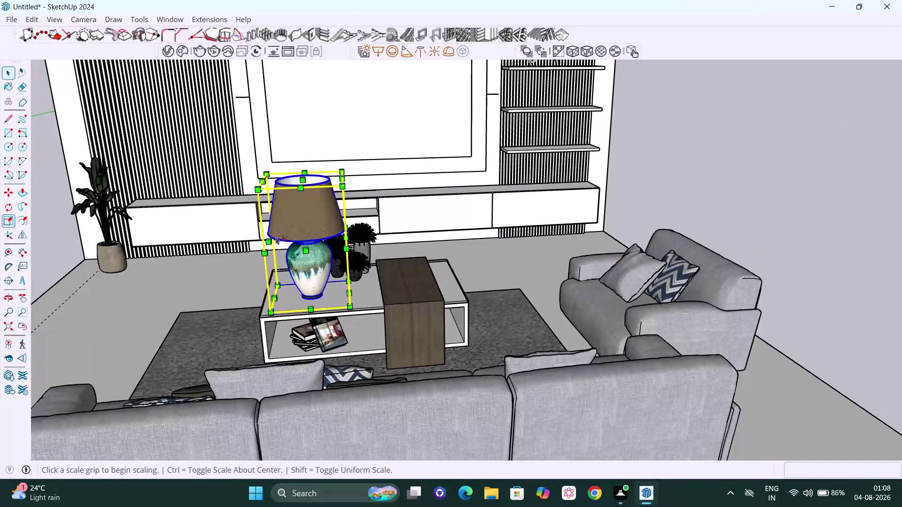
middle_drag(287, 230, 293, 233)
click(272, 183)
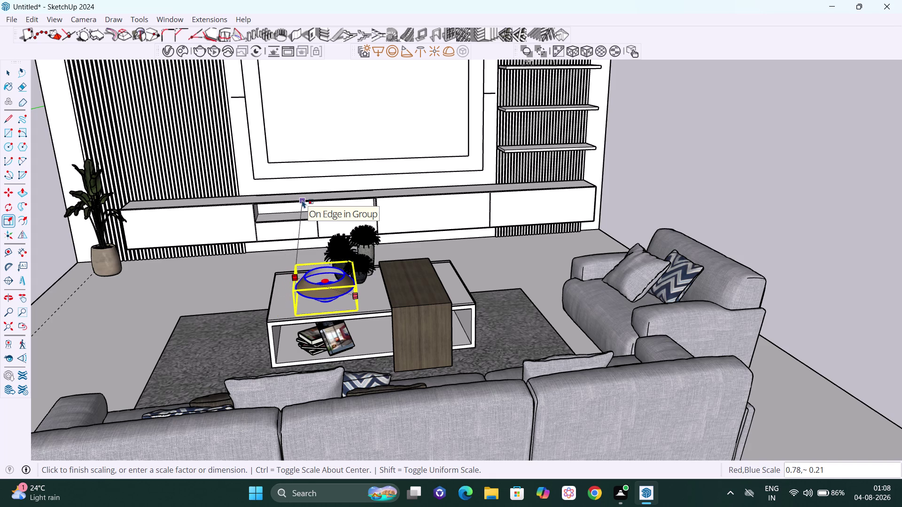
key(Escape)
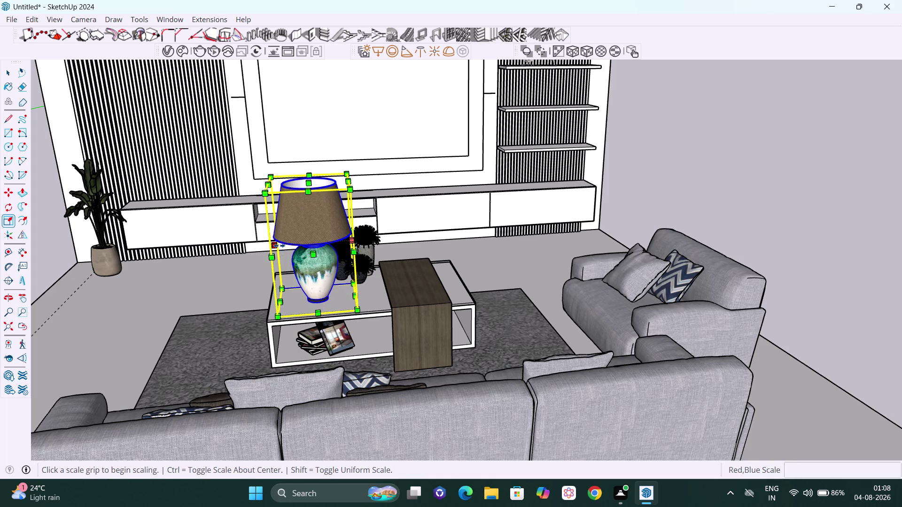
click(278, 245)
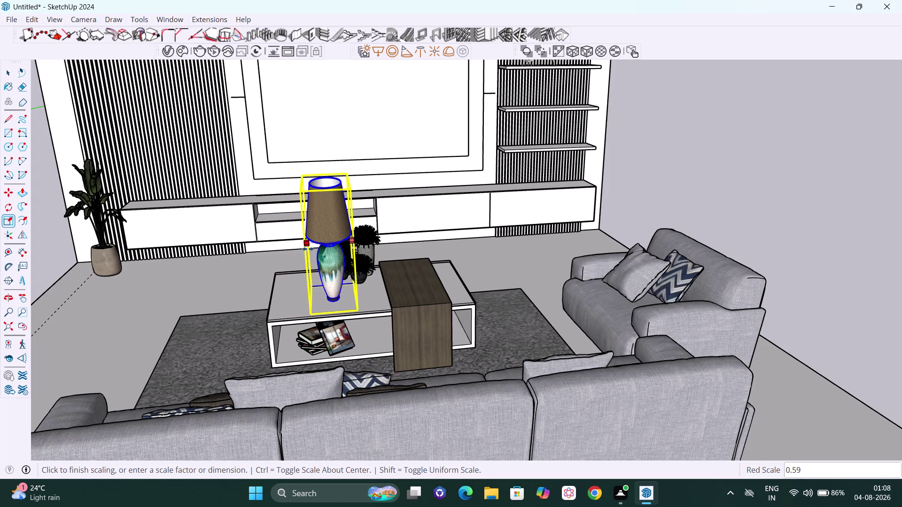
click(307, 249)
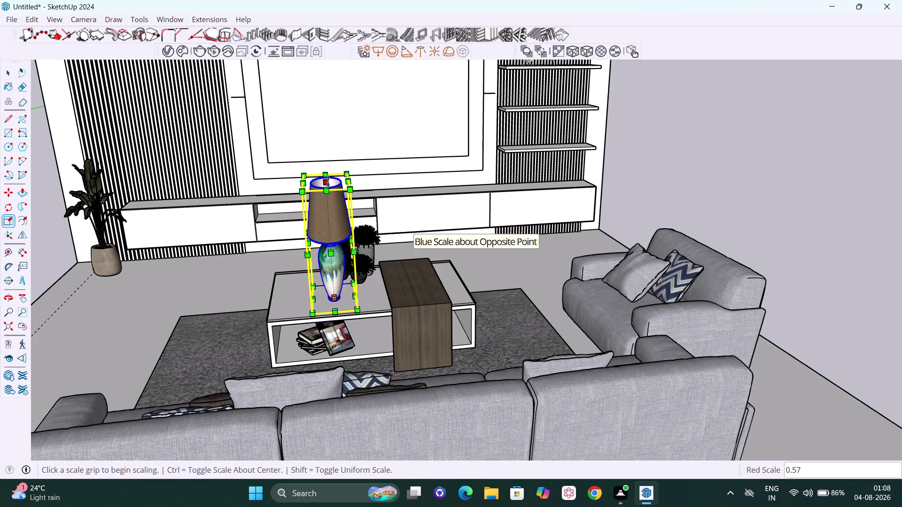
Reduce the lamp's height, narrow it again, shorten it further, and deselect it.
click(328, 181)
drag(330, 212, 330, 220)
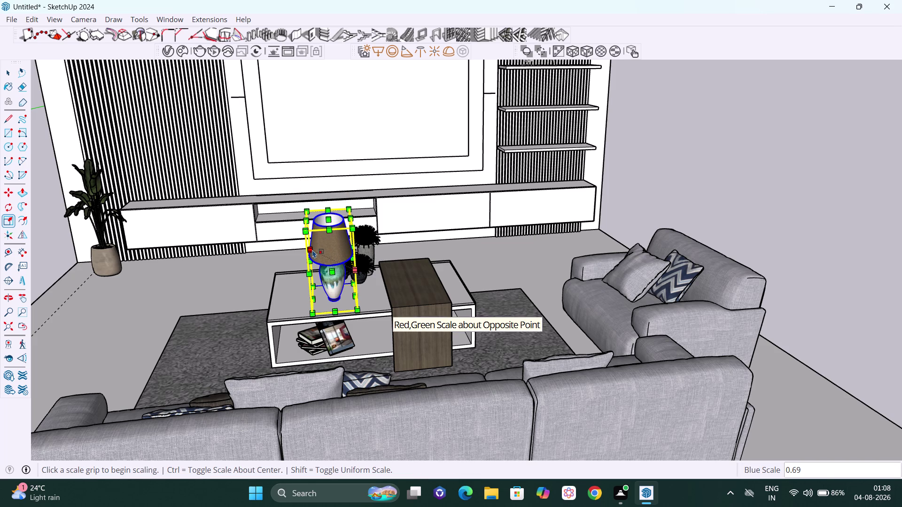
click(311, 261)
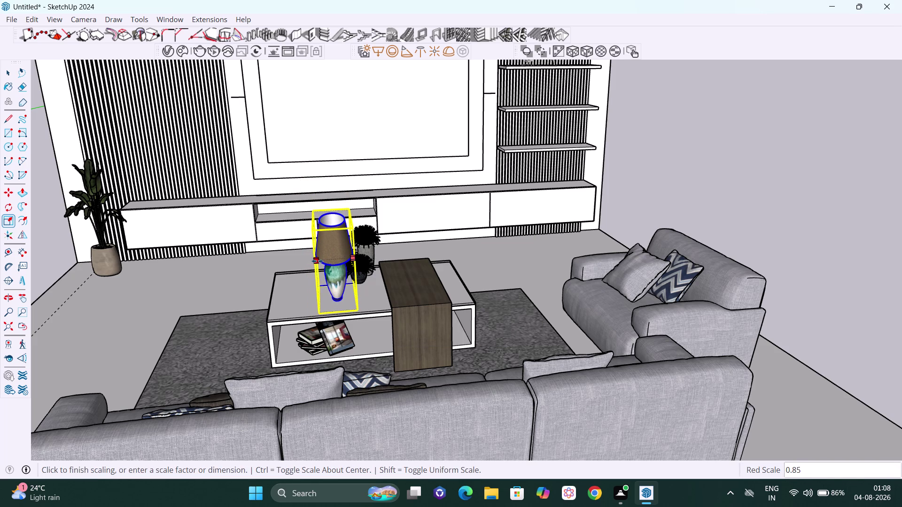
click(324, 263)
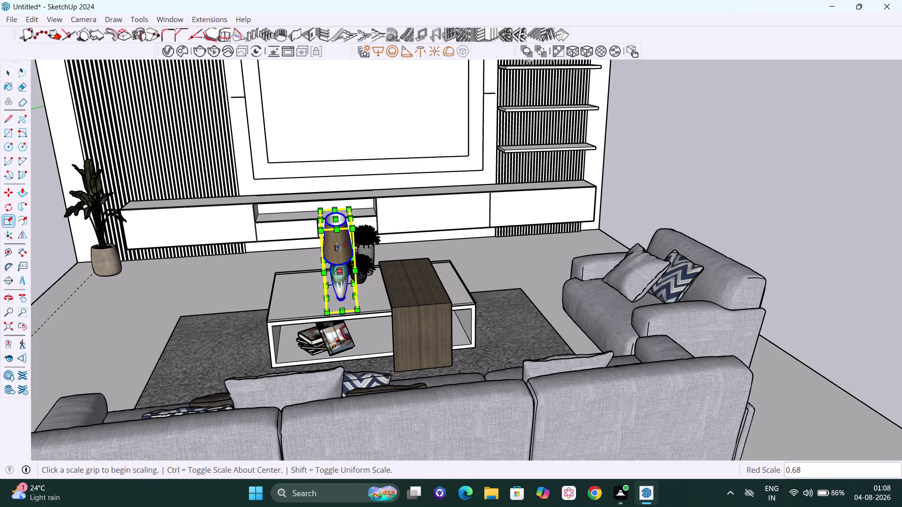
click(338, 223)
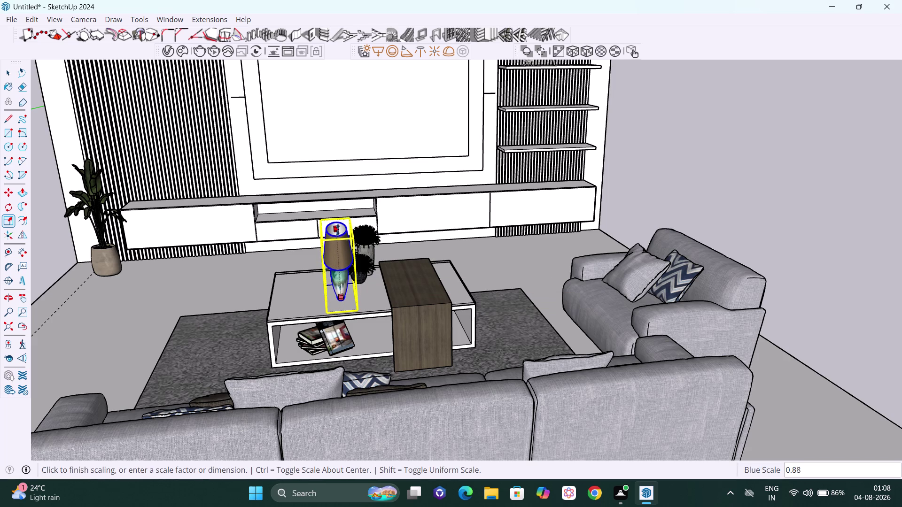
click(337, 239)
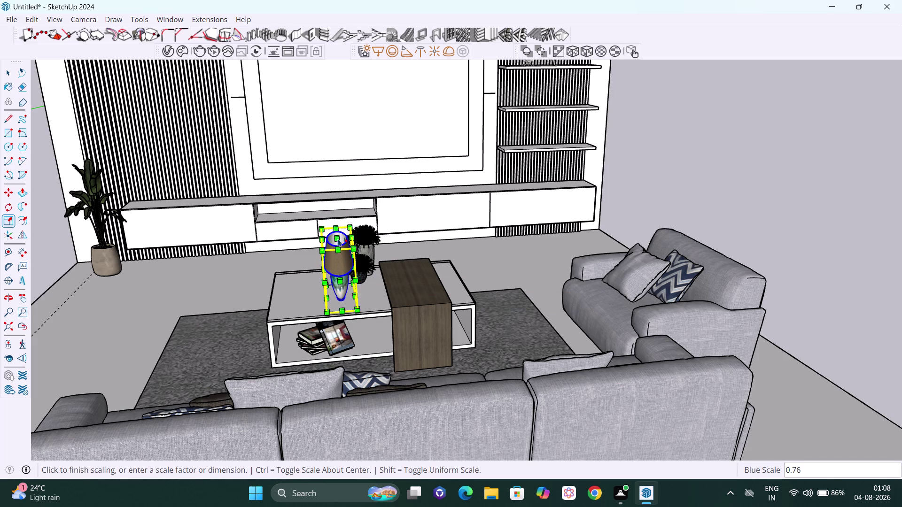
key(space)
click(833, 147)
middle_drag(376, 300, 378, 298)
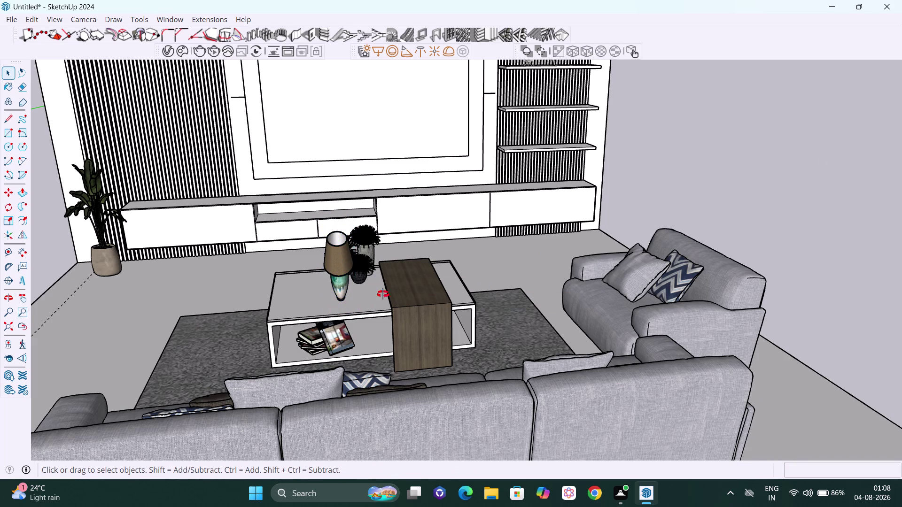